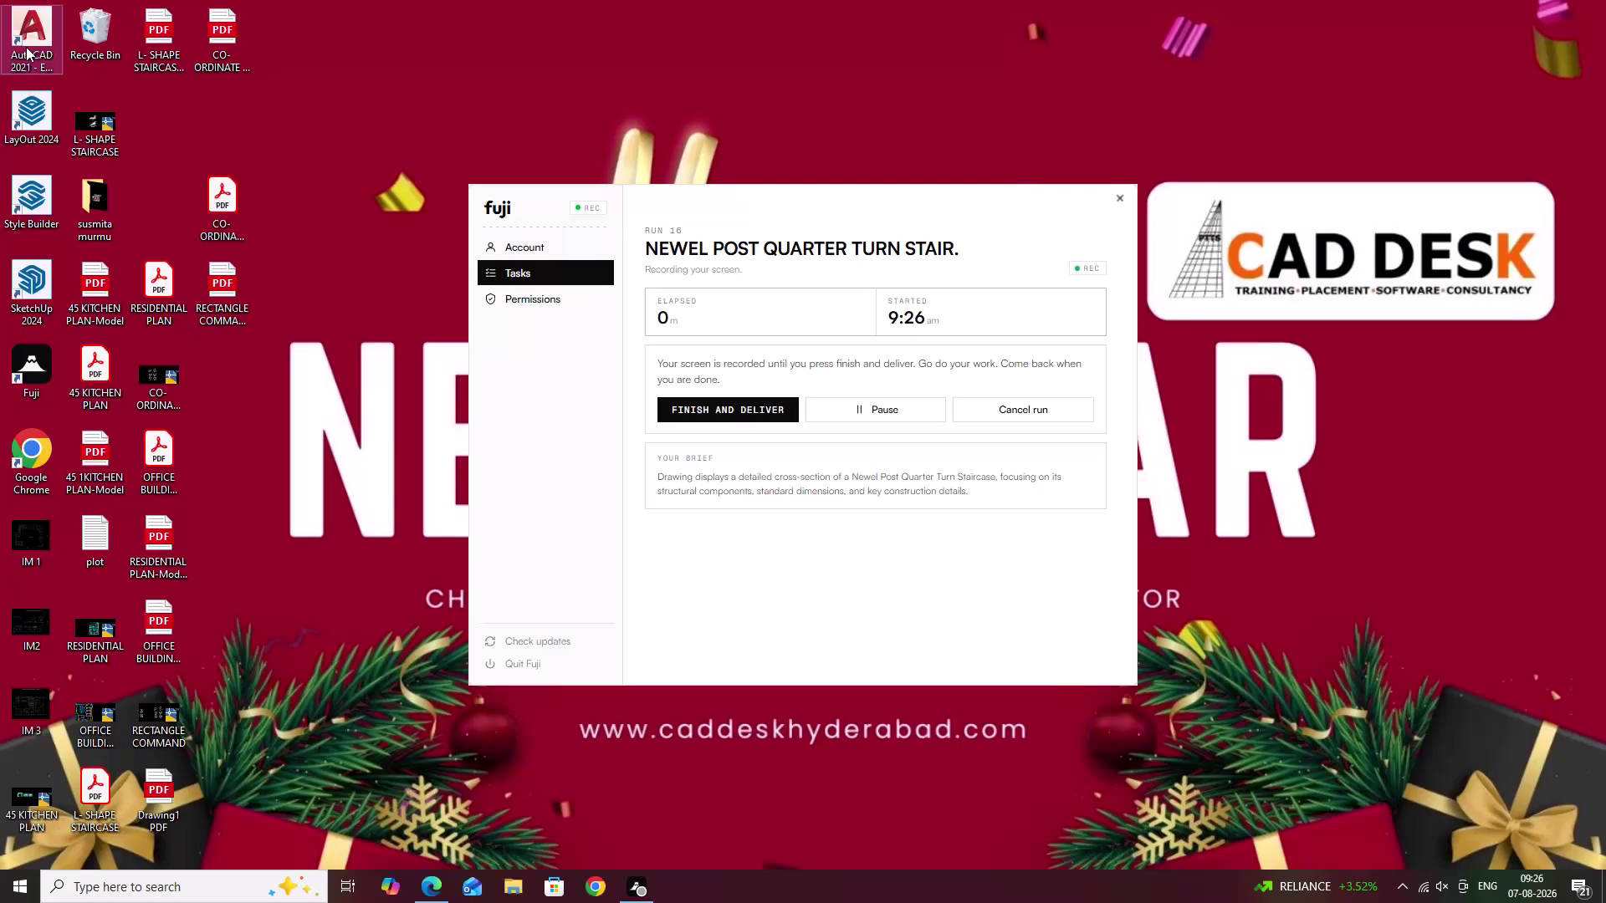
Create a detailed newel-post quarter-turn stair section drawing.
Launch AutoCAD 2021 from the desktop shortcut and start a new blank drawing.
click(26, 47)
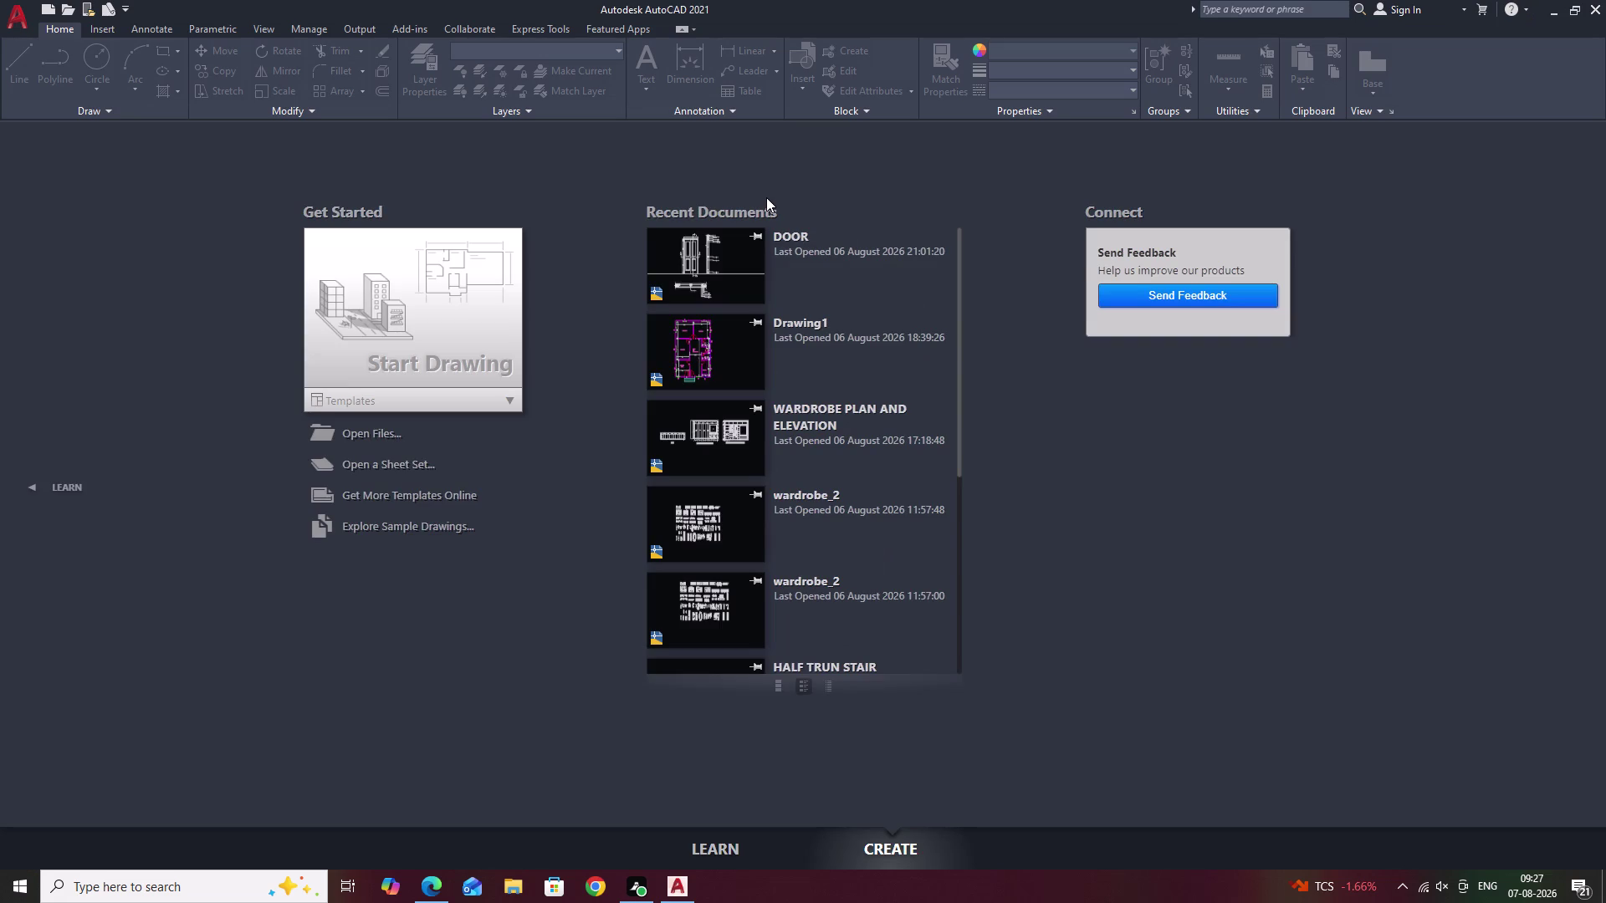
click(438, 351)
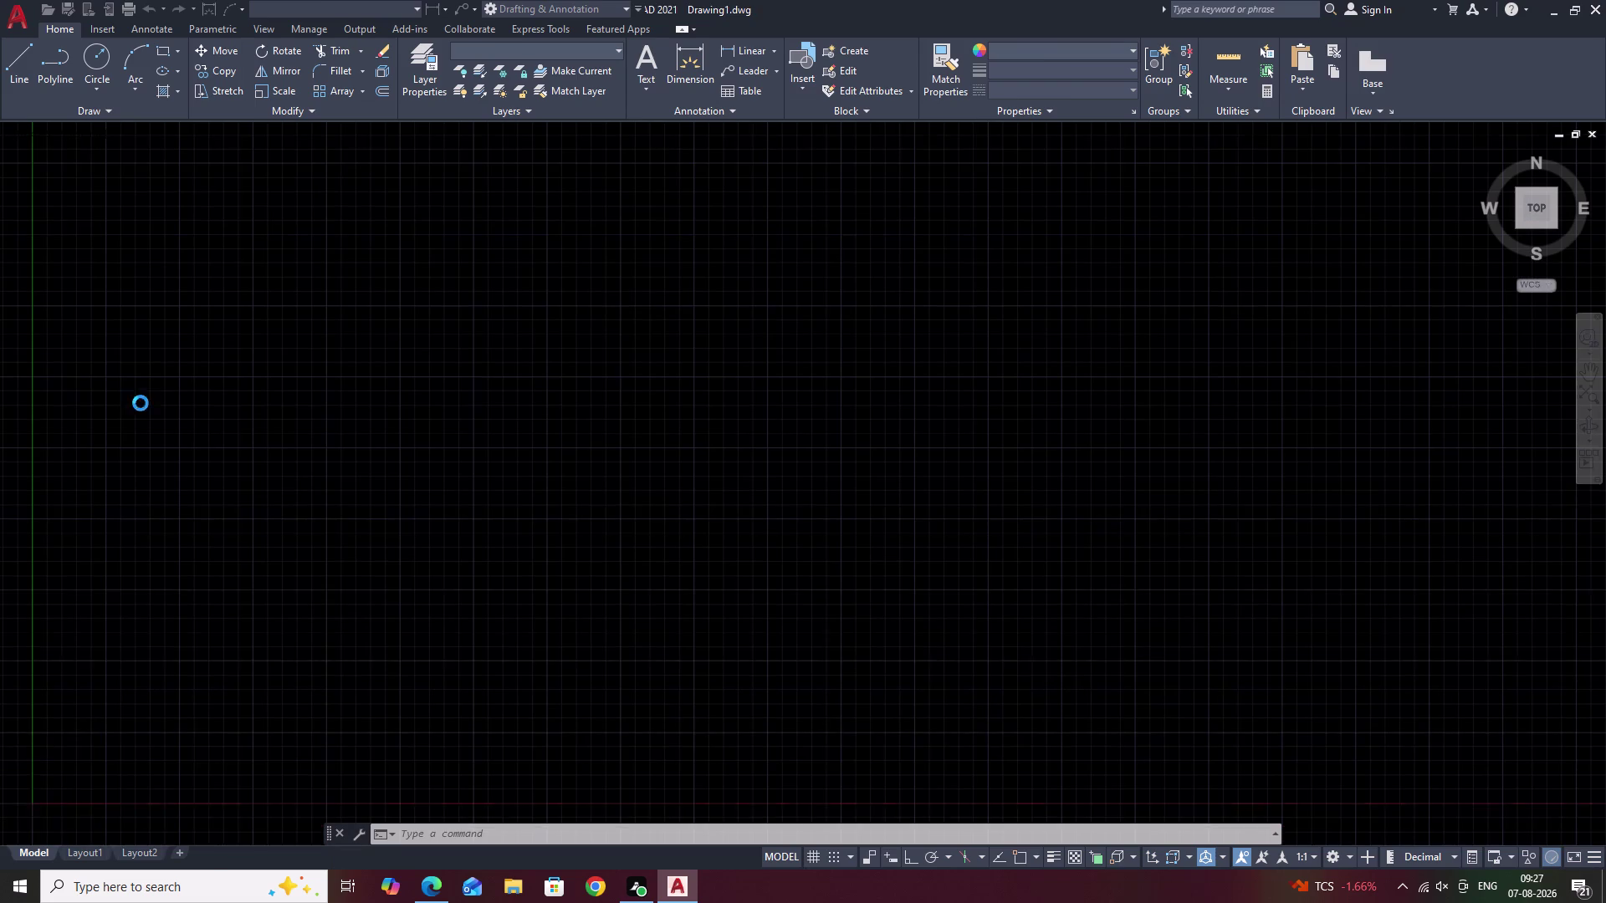
Set the drawing length units to Engineering with 0'-0.00" precision using UN.
text(U)
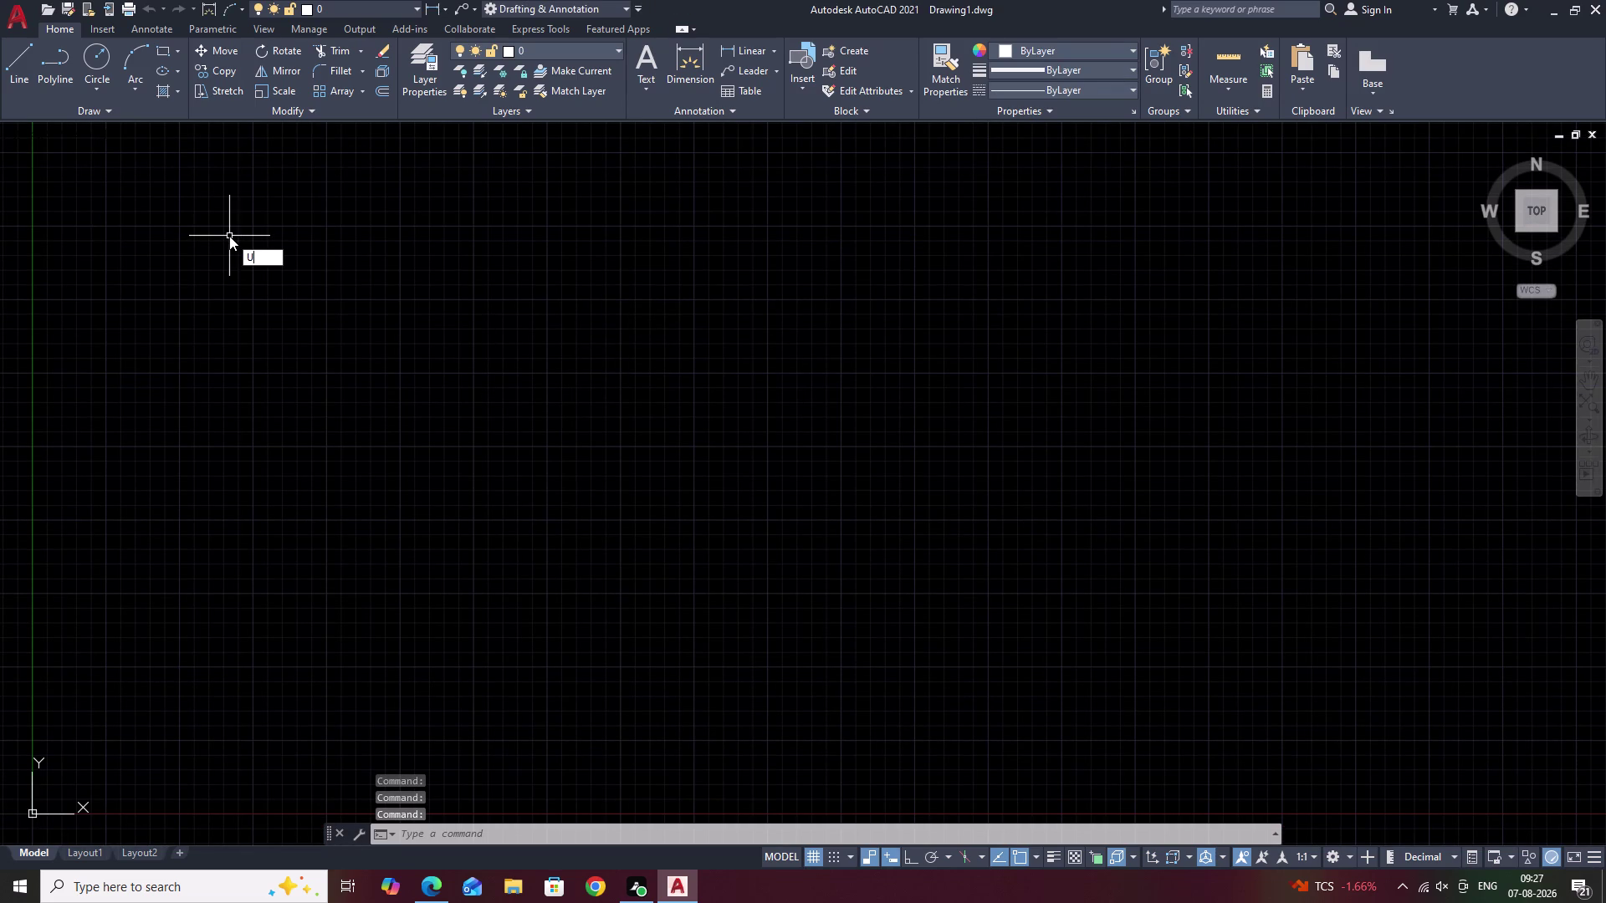
text(N)
key(space)
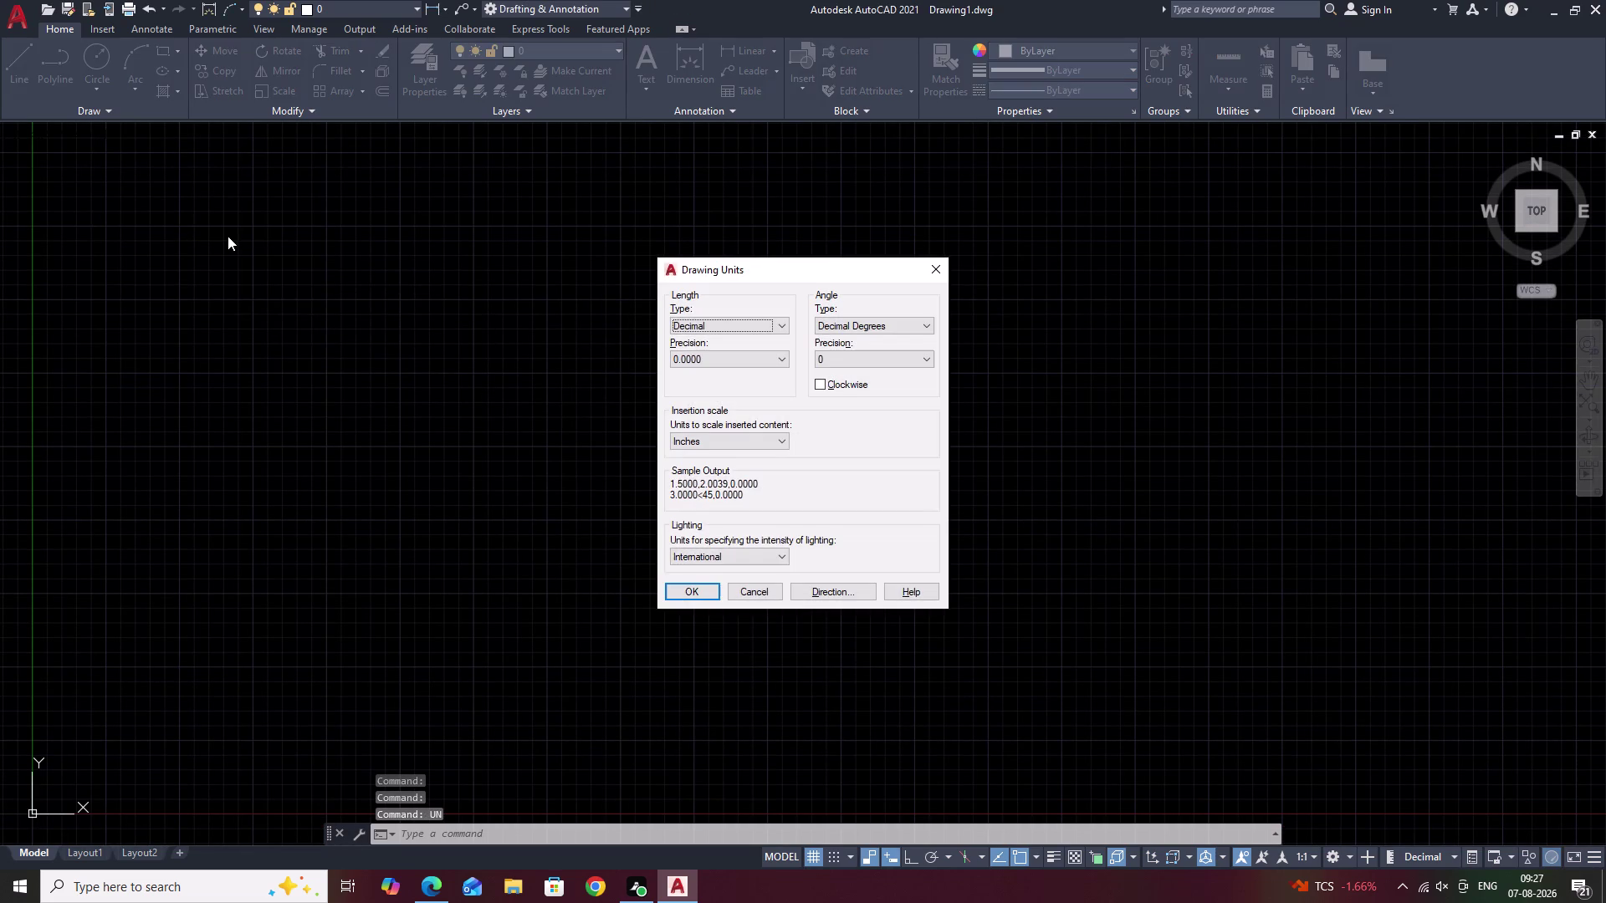
click(720, 325)
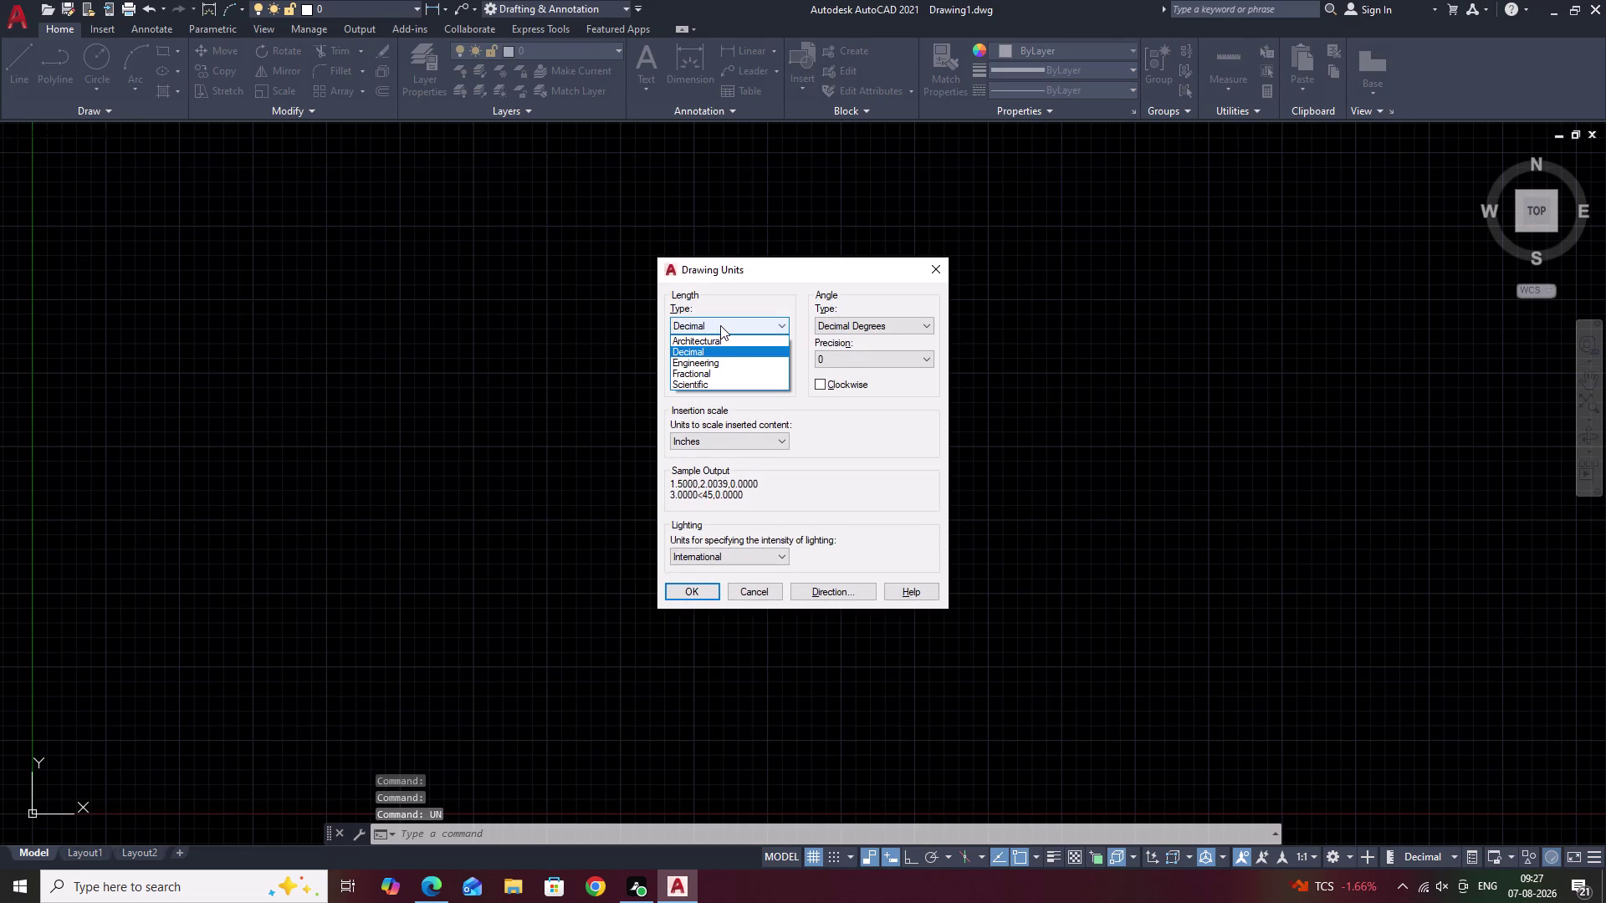
double_click(725, 364)
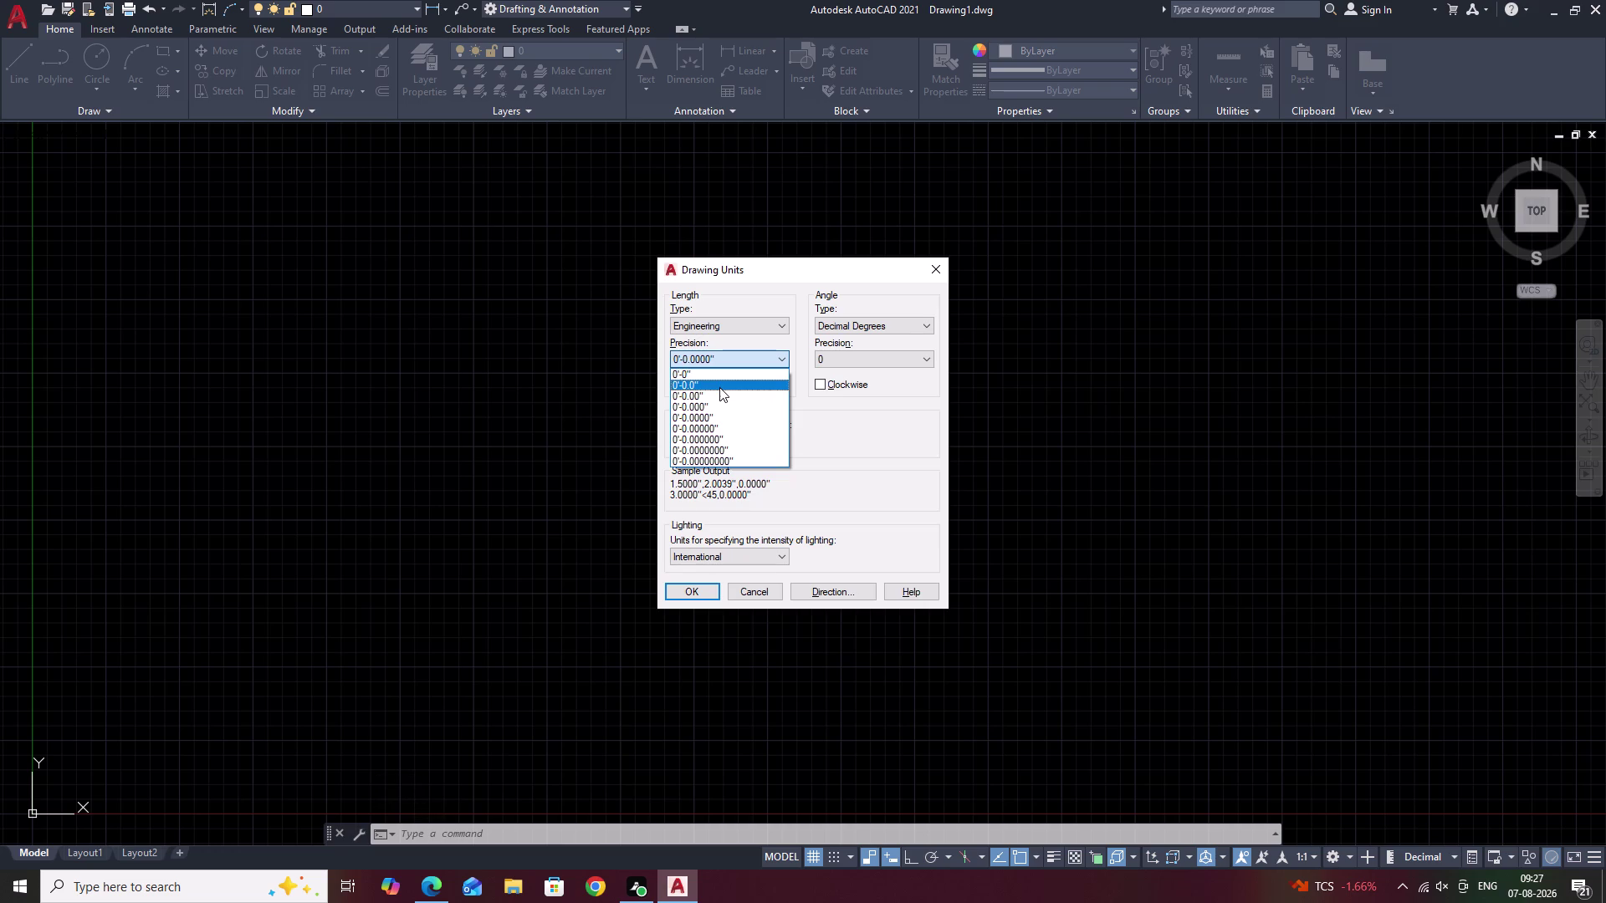
click(719, 398)
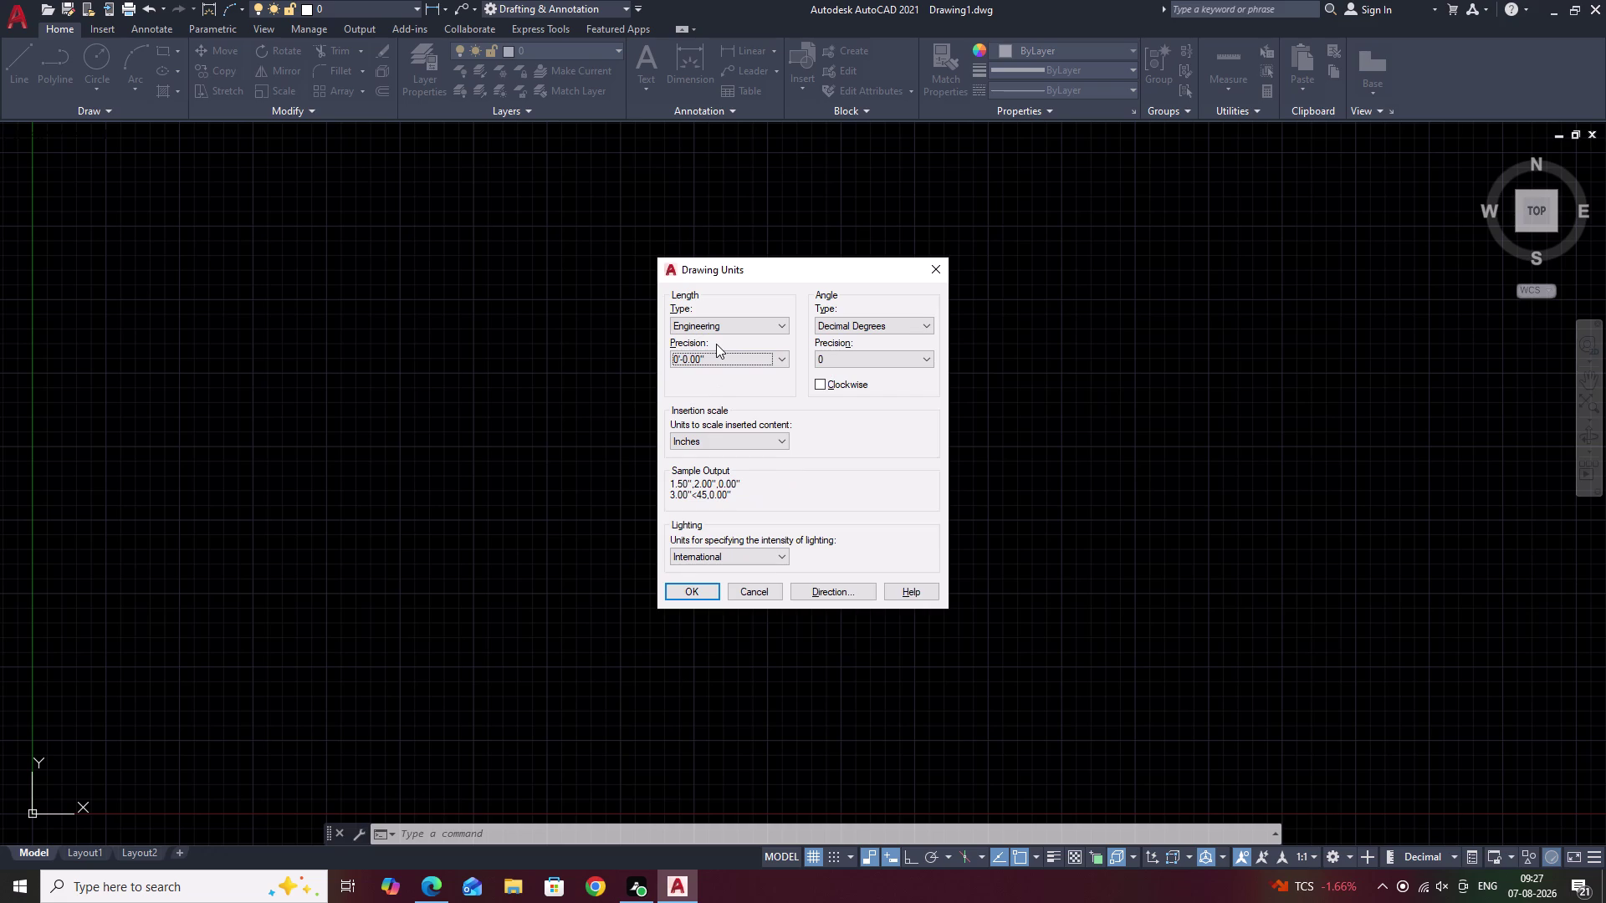
click(695, 588)
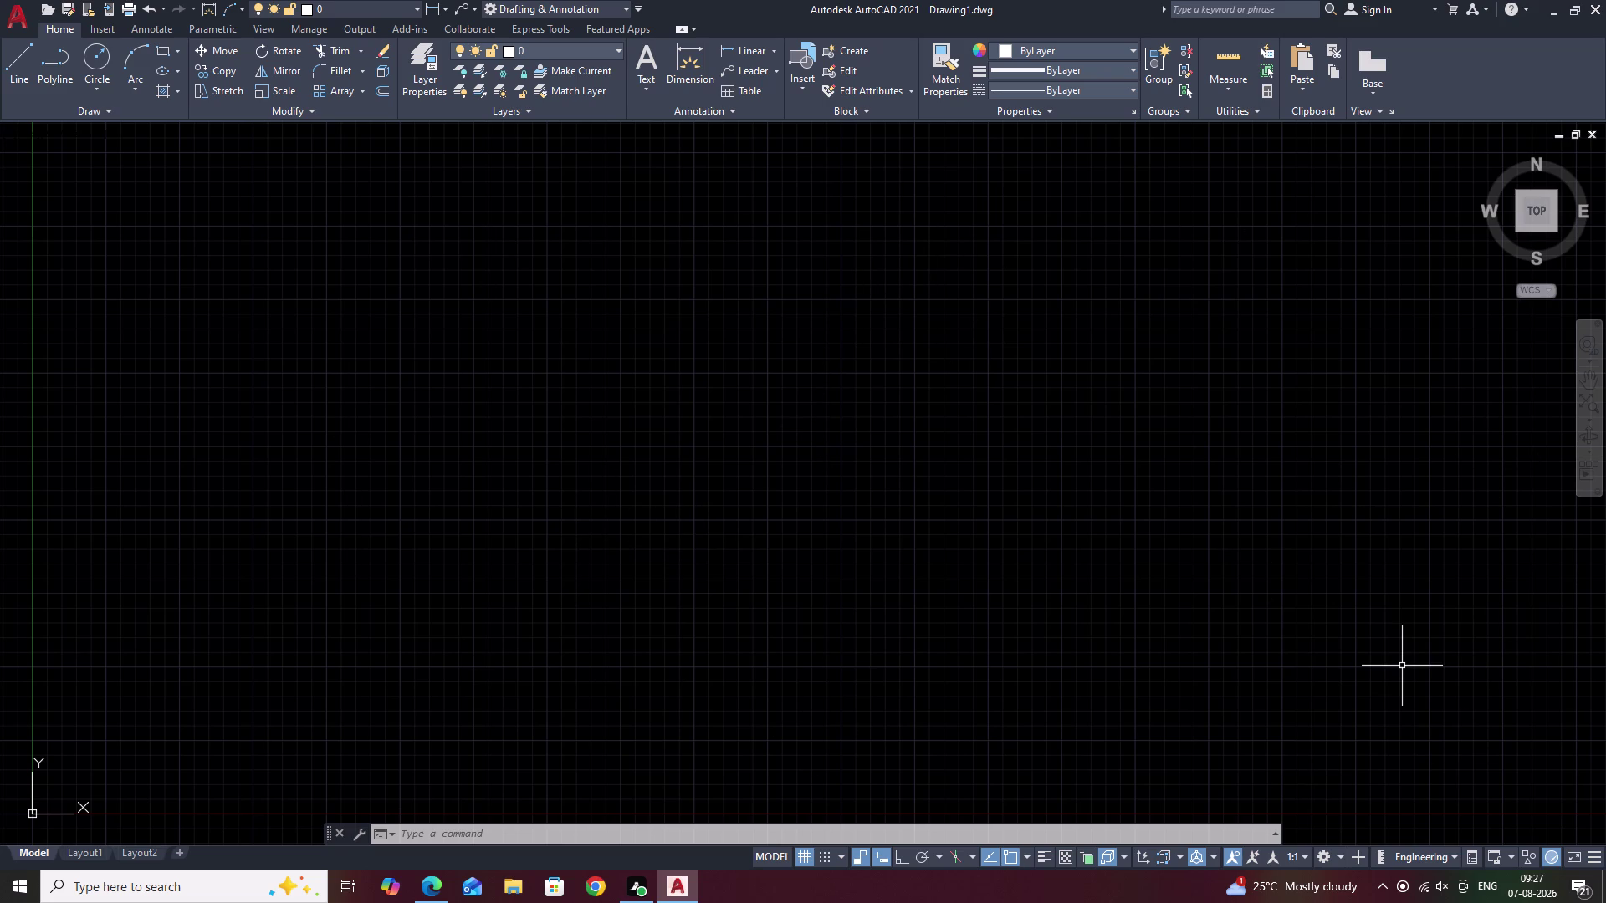
Set the Standard dimension style's primary units to Engineering with two-decimal precision.
text(D)
key(space)
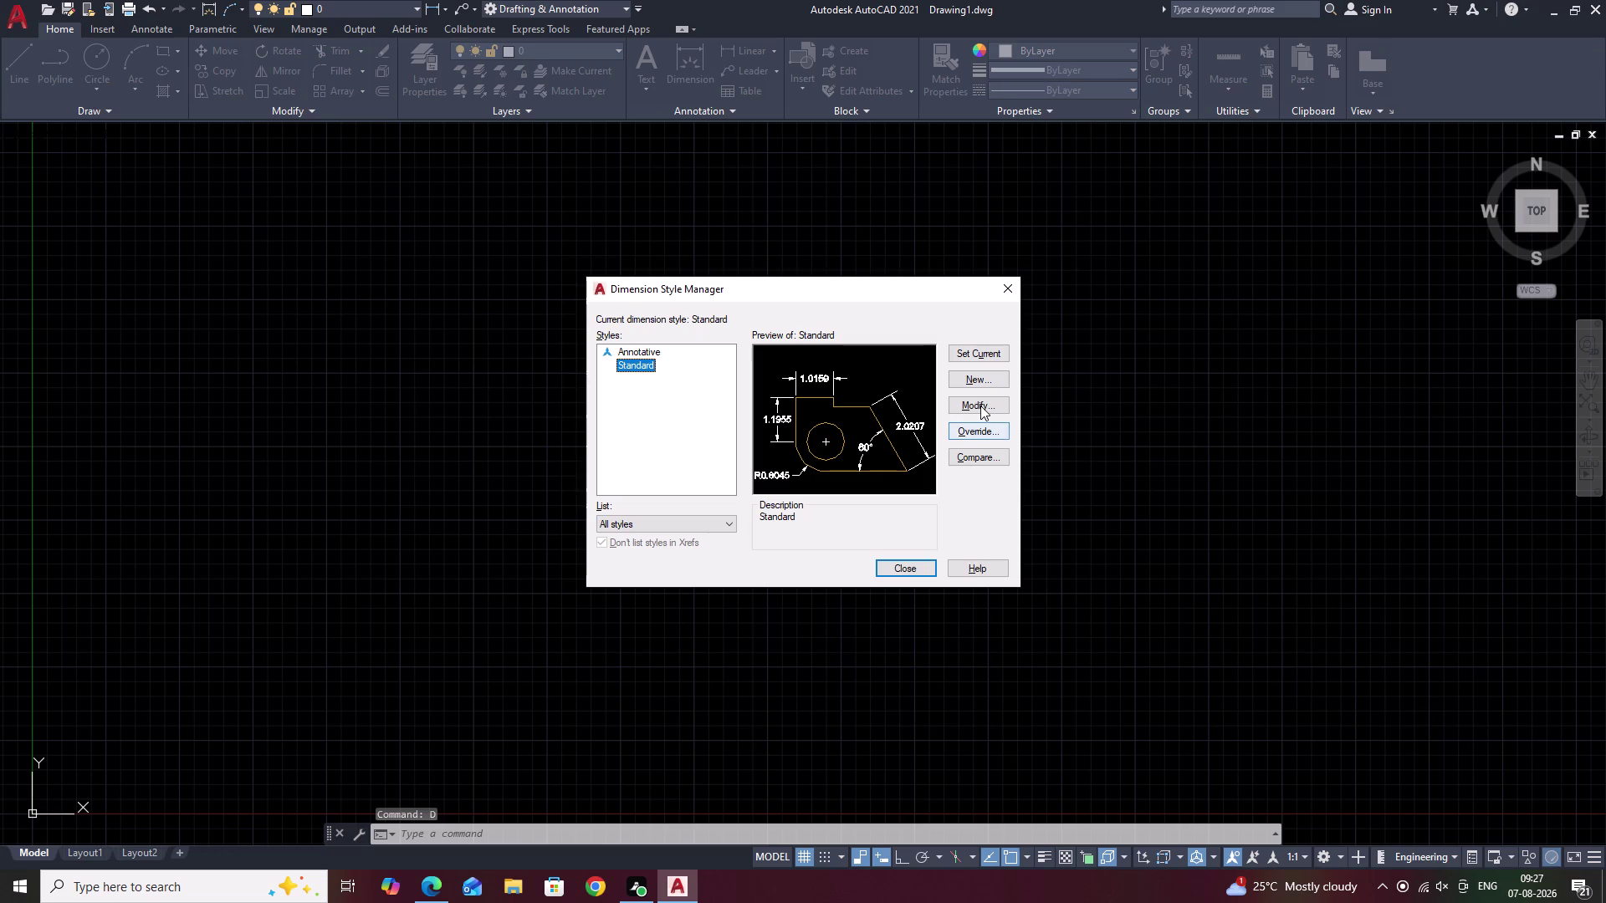
click(980, 405)
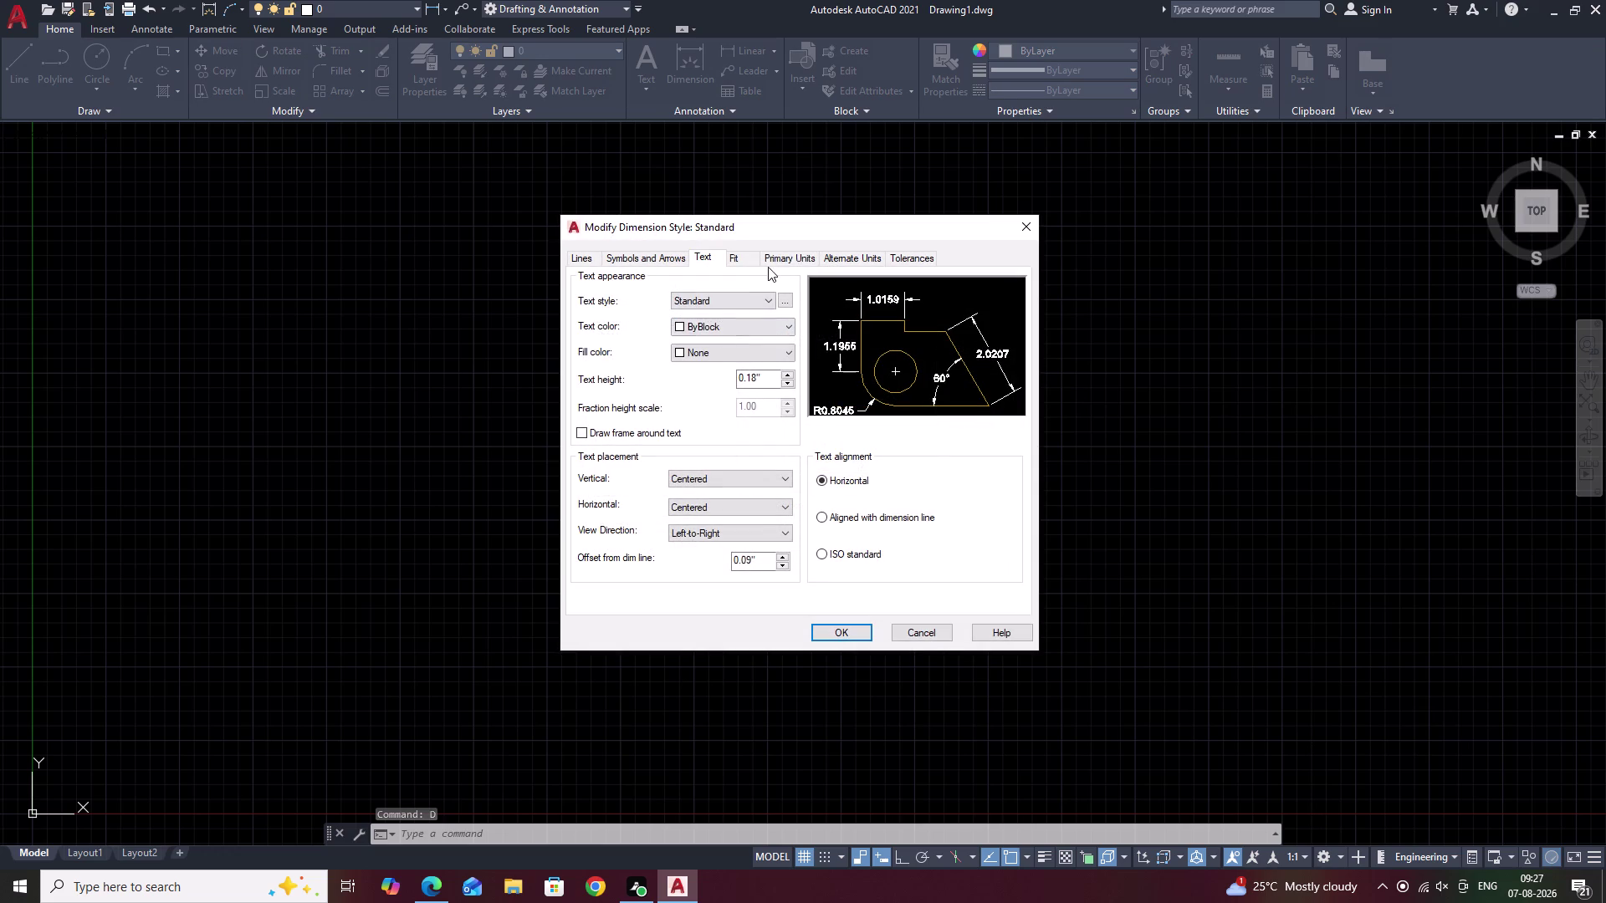
click(782, 264)
click(745, 327)
click(740, 296)
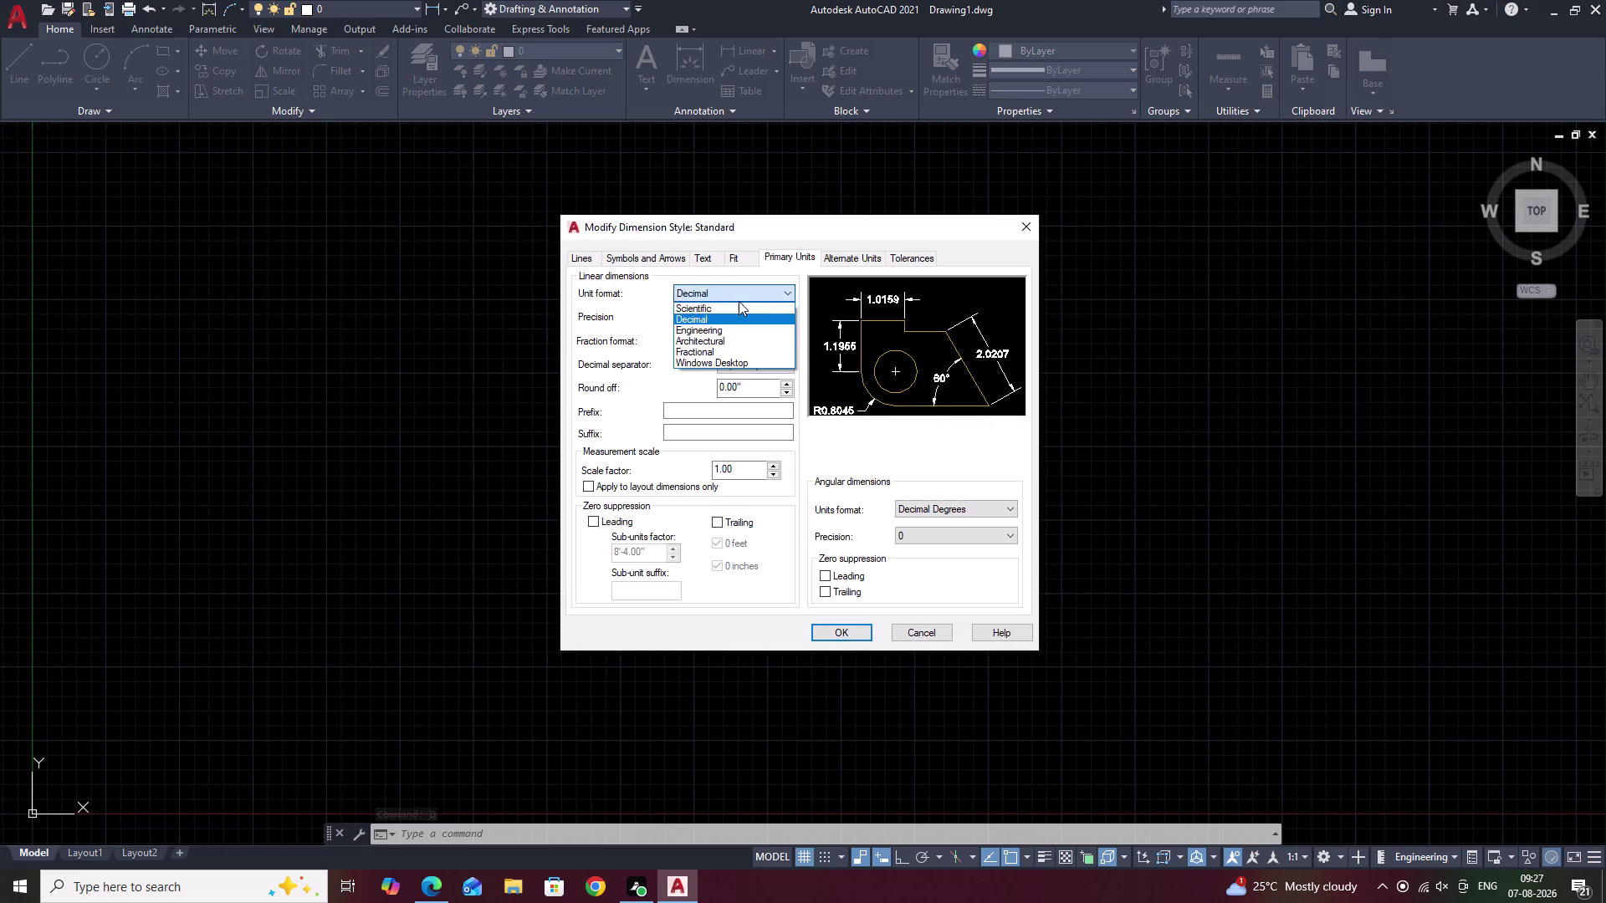
click(734, 327)
click(737, 315)
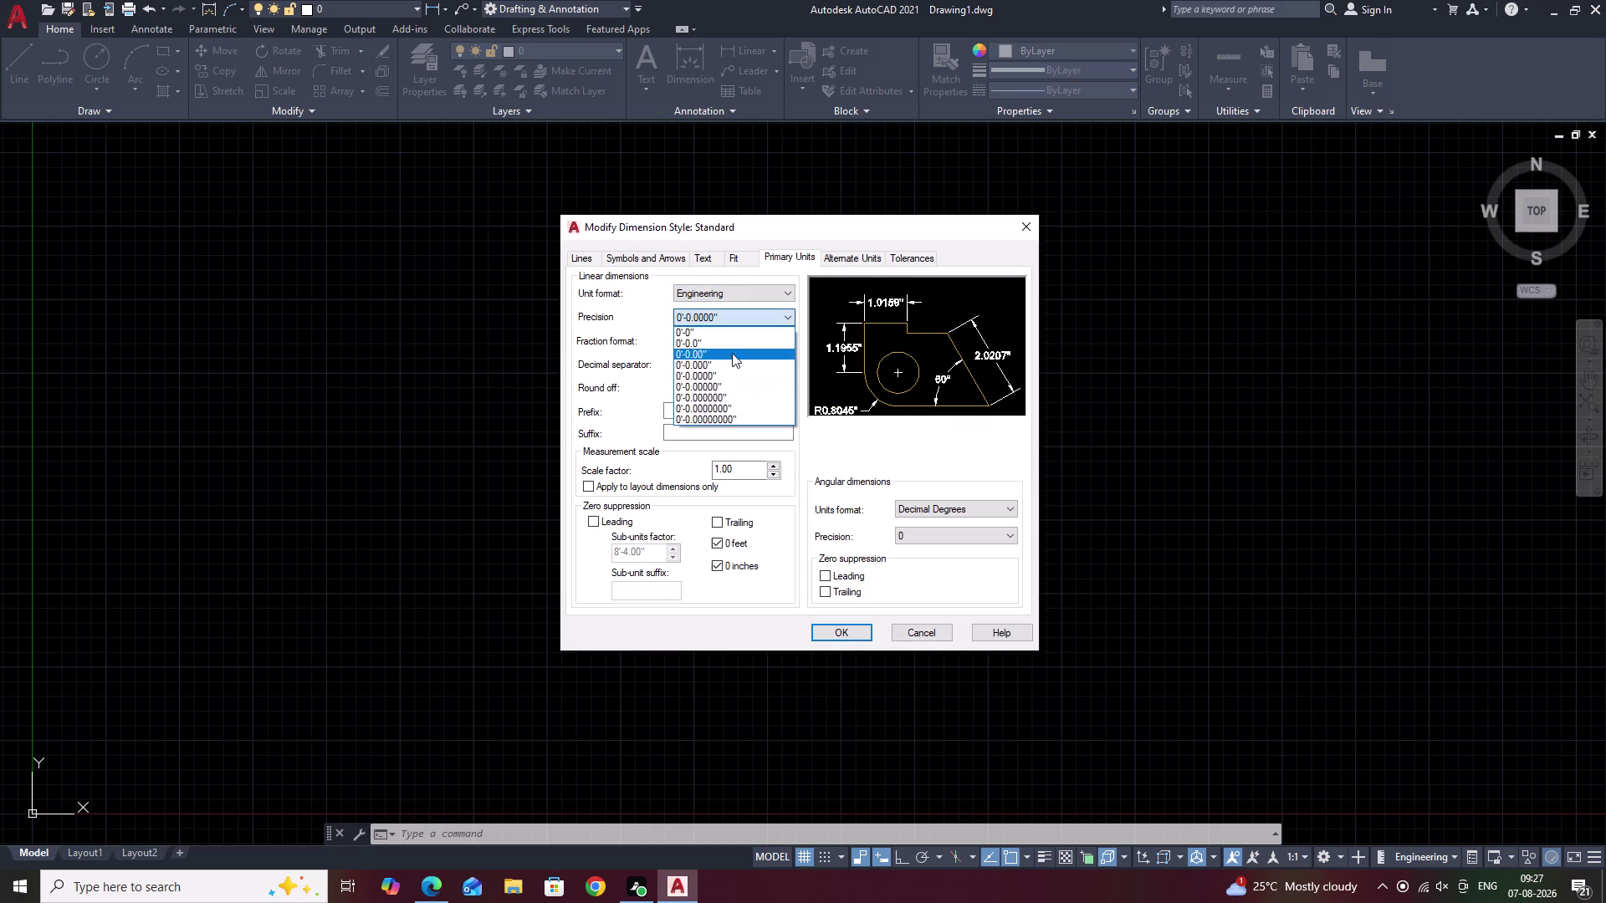
click(731, 358)
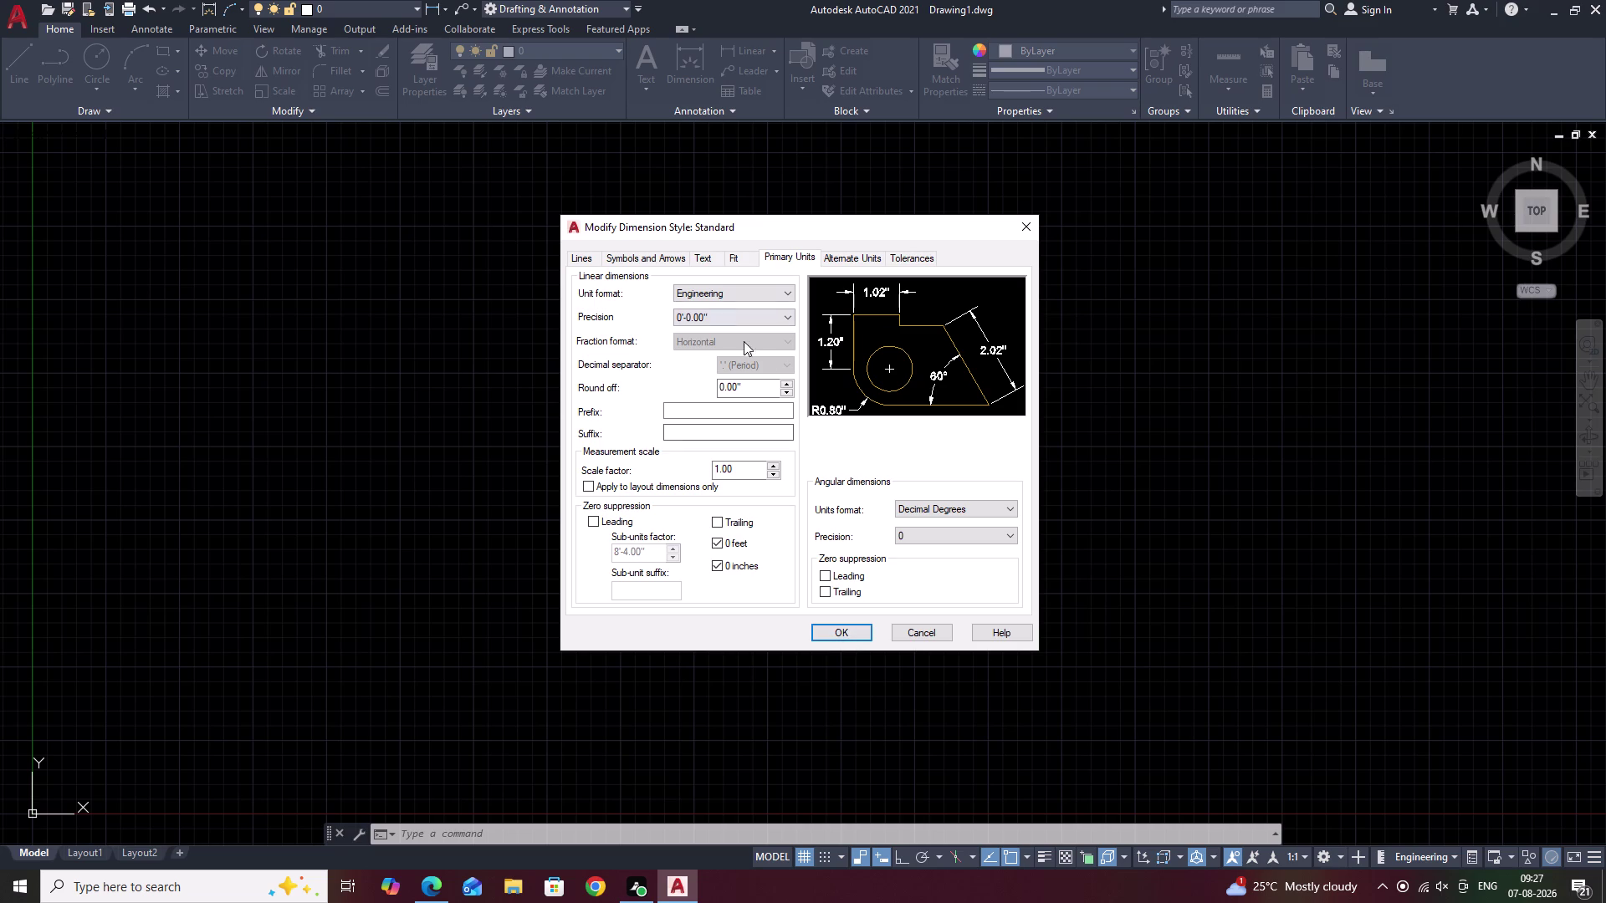
Change the Standard style's dimension text height to 3.
click(700, 254)
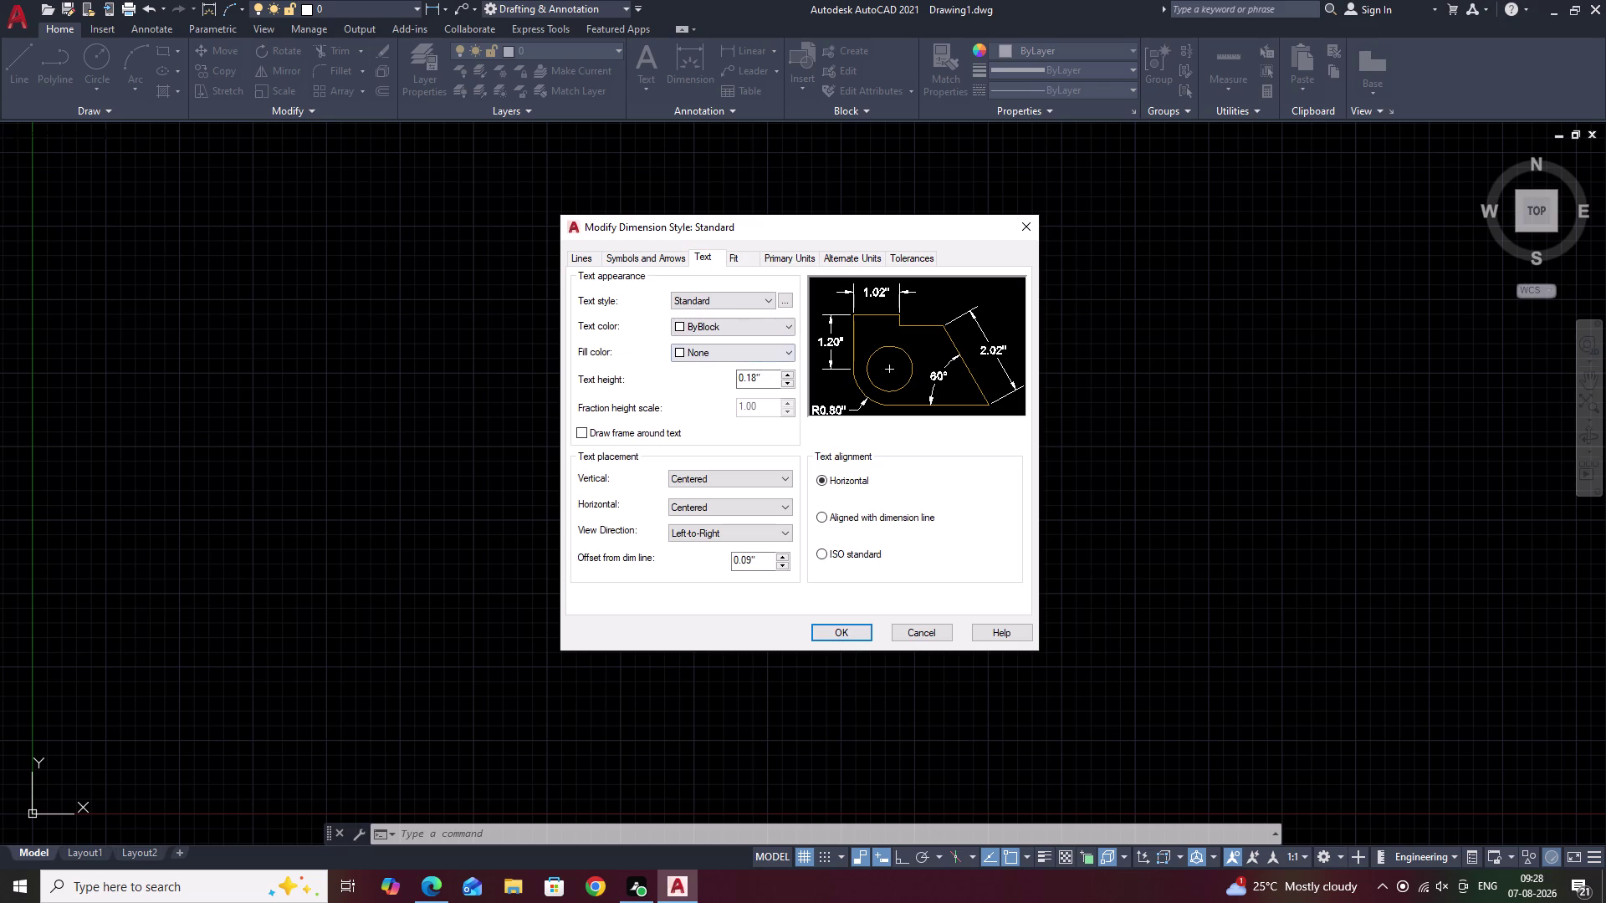
drag(763, 375, 679, 373)
key(BackSpace)
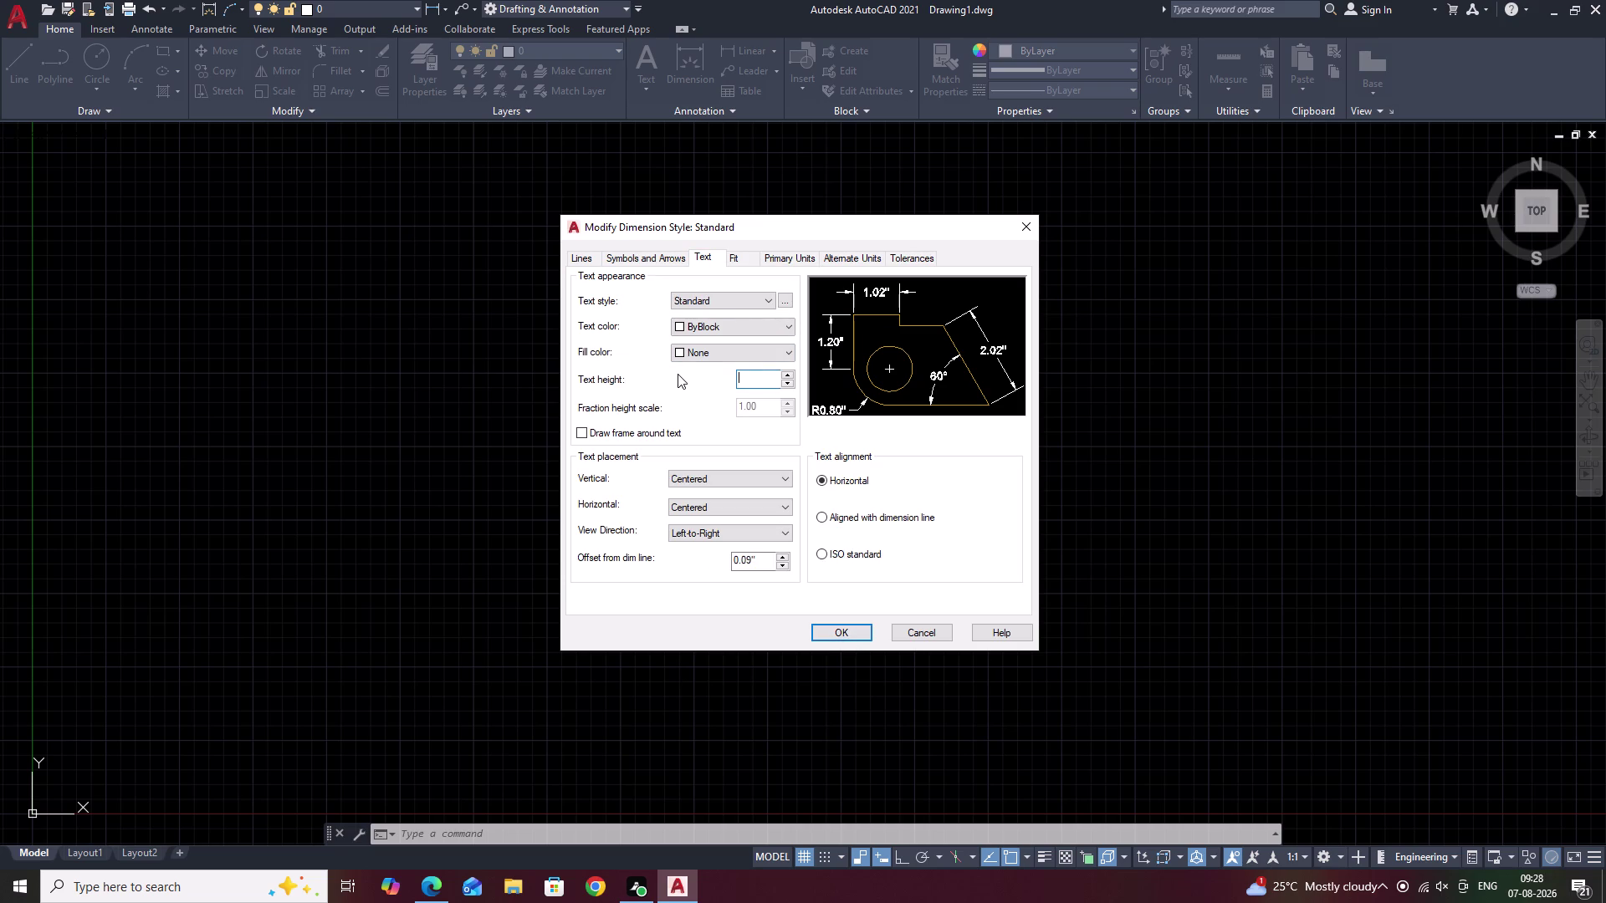
key(3)
Set the arrow size to 2, then confirm the style and close the manager.
click(653, 258)
drag(609, 433, 570, 431)
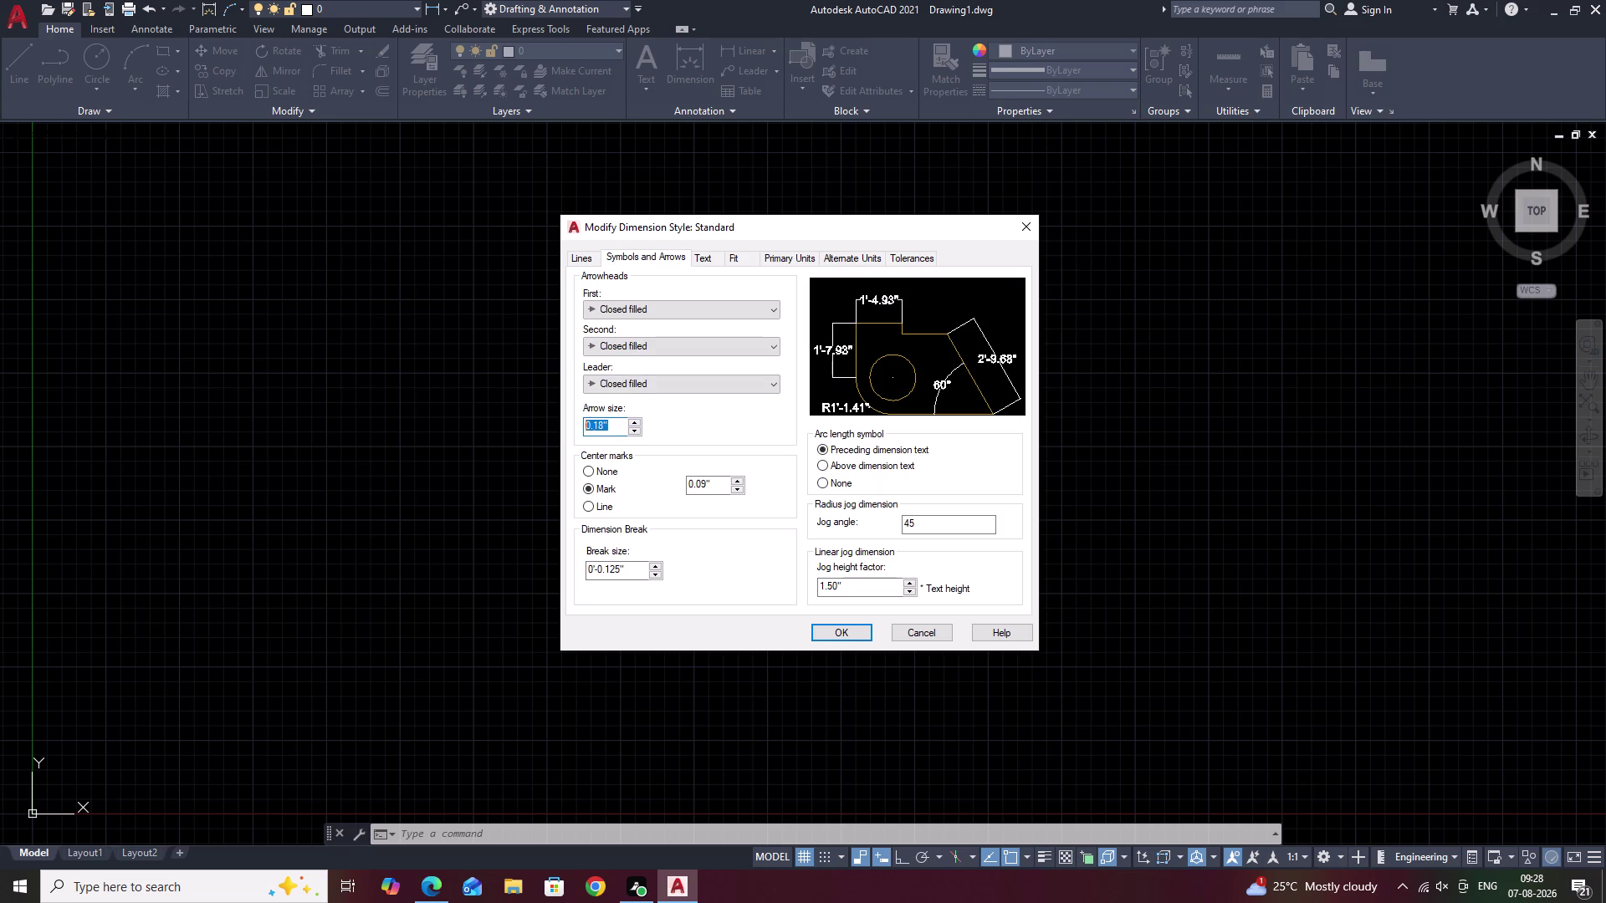
drag(570, 431, 496, 426)
key(BackSpace)
key(2)
key(BackSpace)
key(4)
key(BackSpace)
key(2)
click(714, 254)
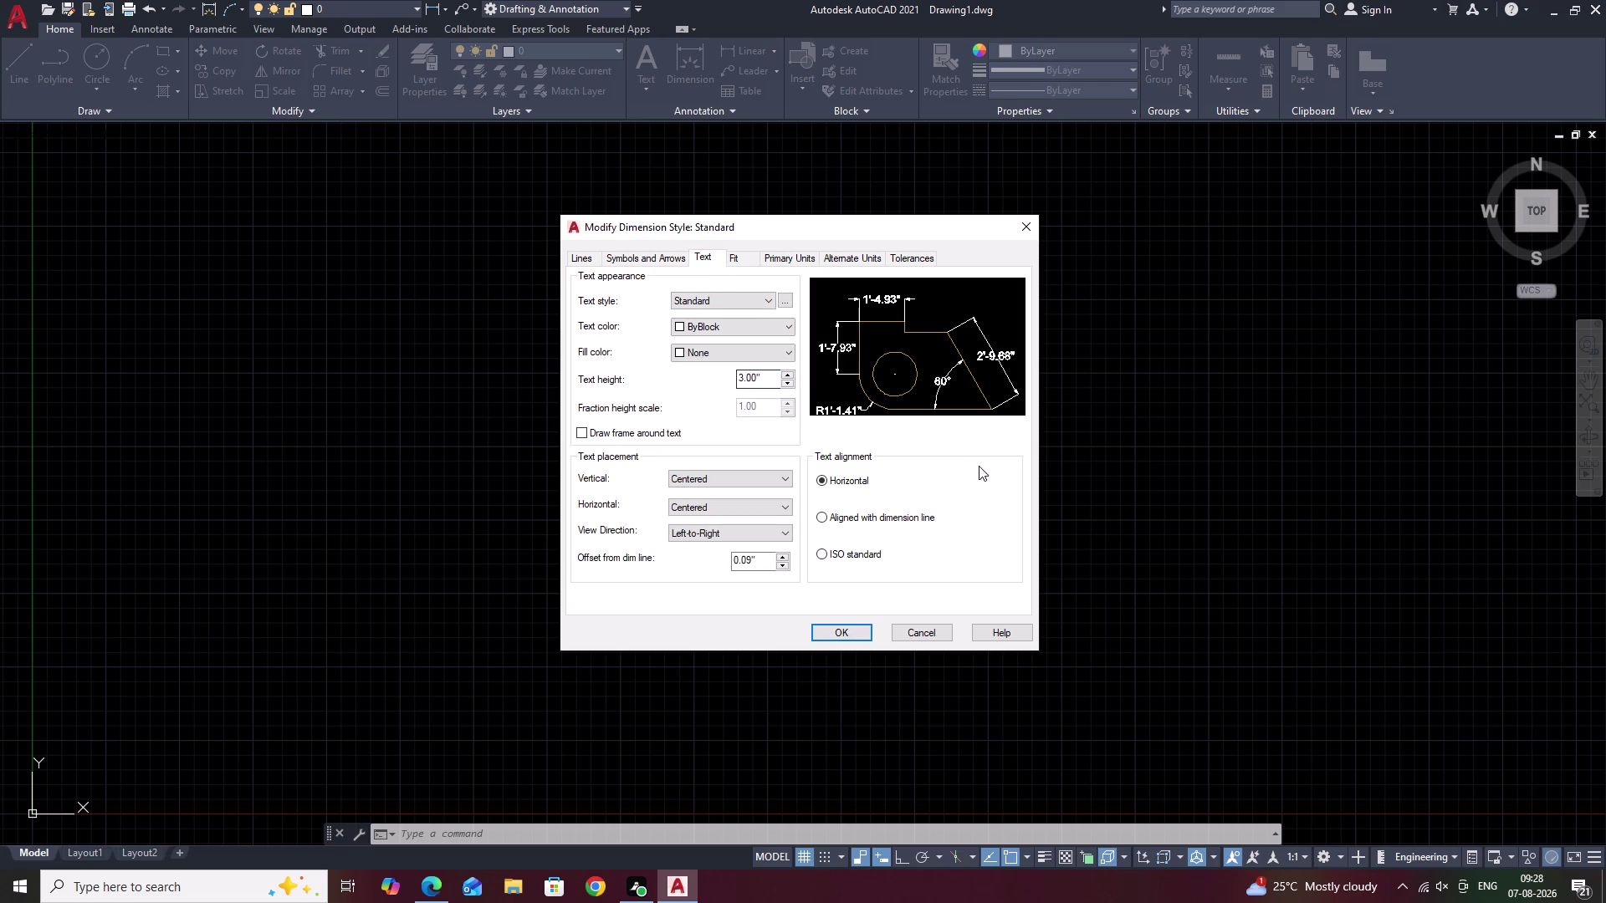
click(849, 634)
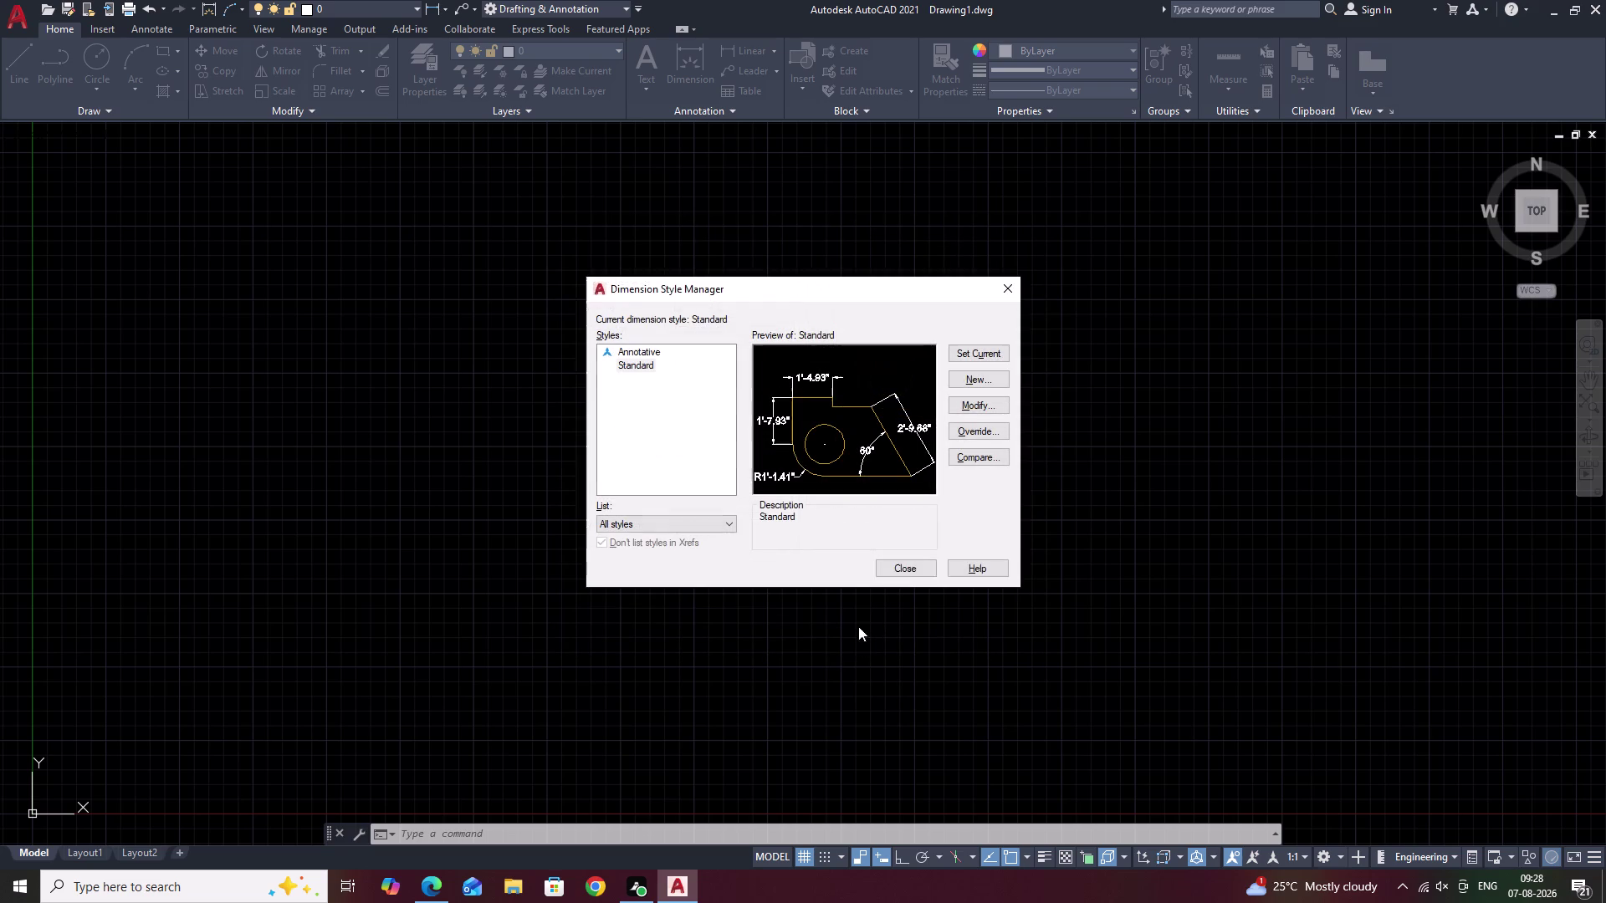
click(903, 567)
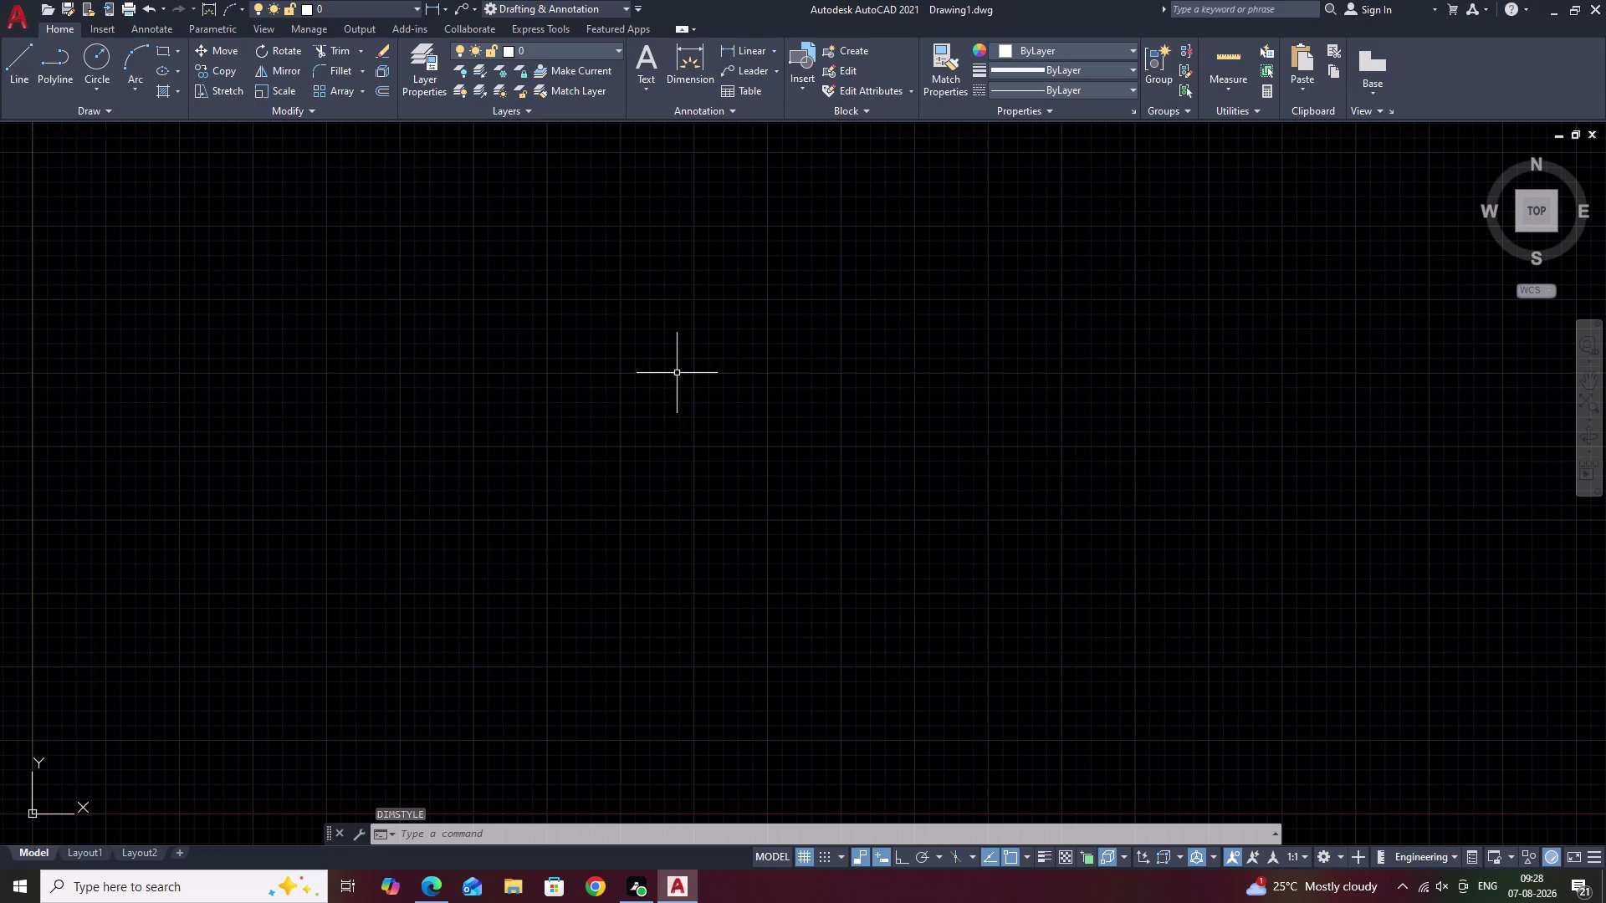
Place a horizontal XL construction line near the bottom and frame the view around it.
text(XL)
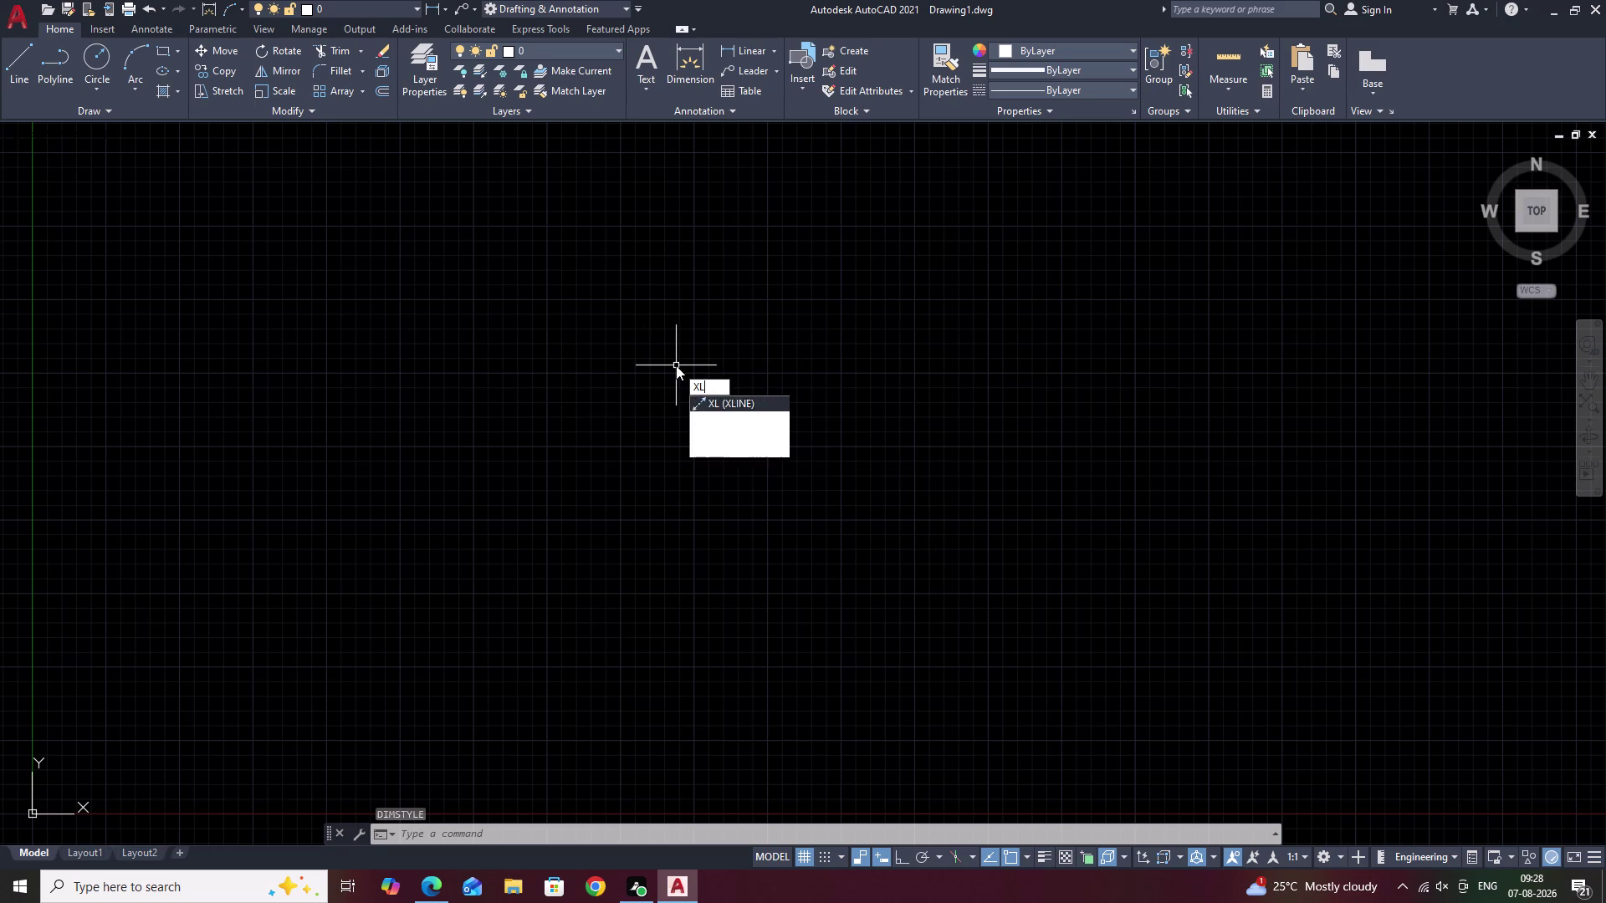
key(space)
text(H)
key(space)
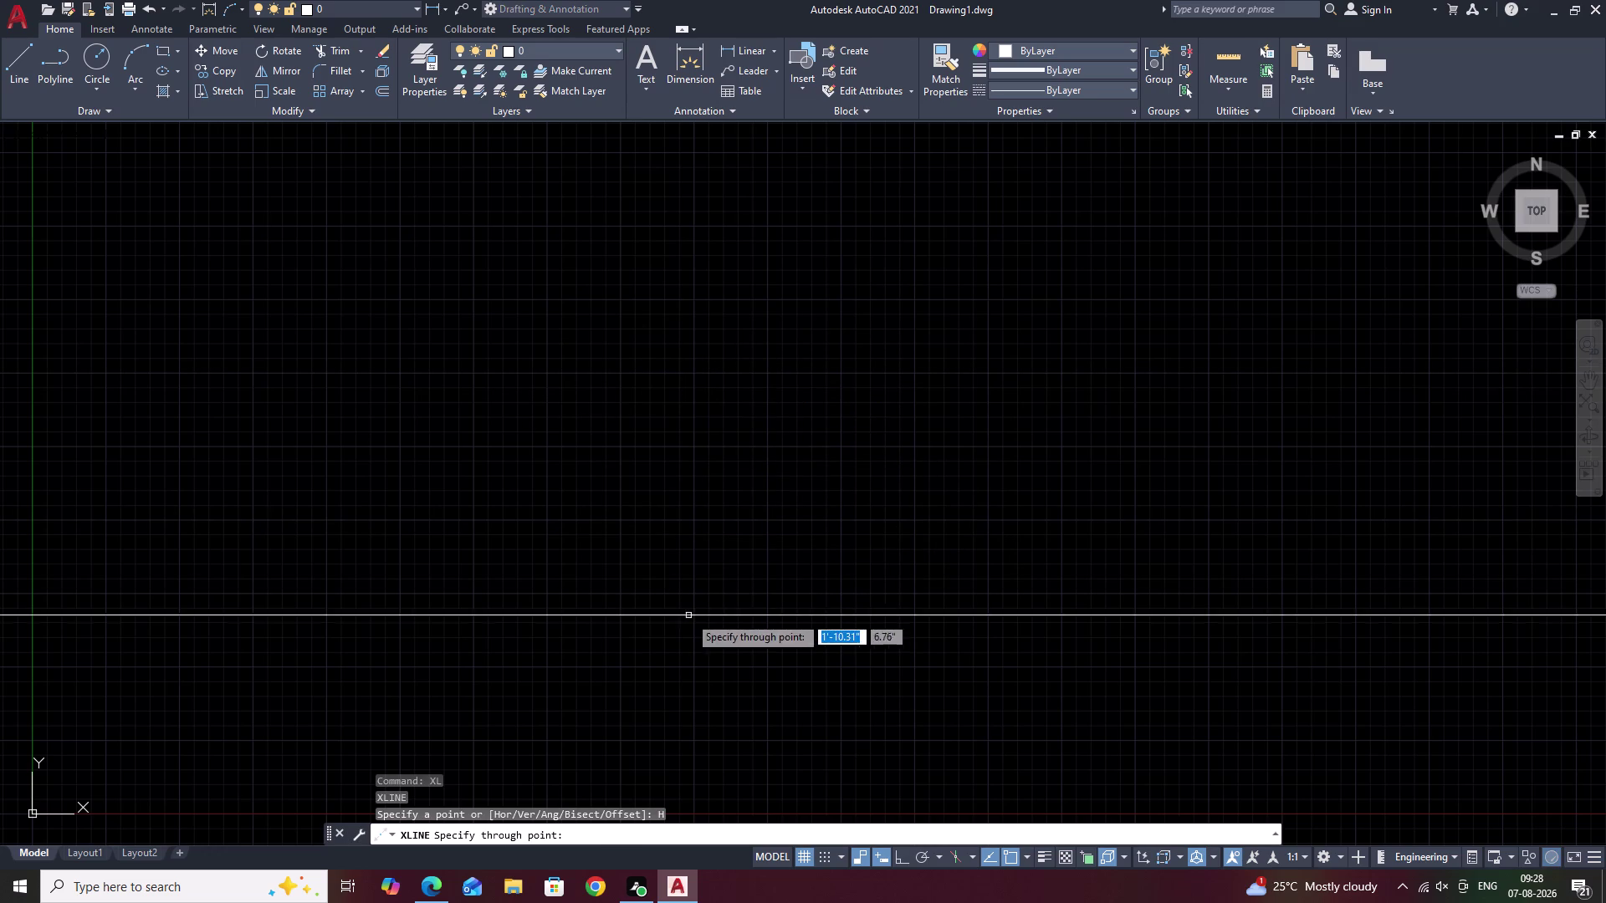
click(691, 739)
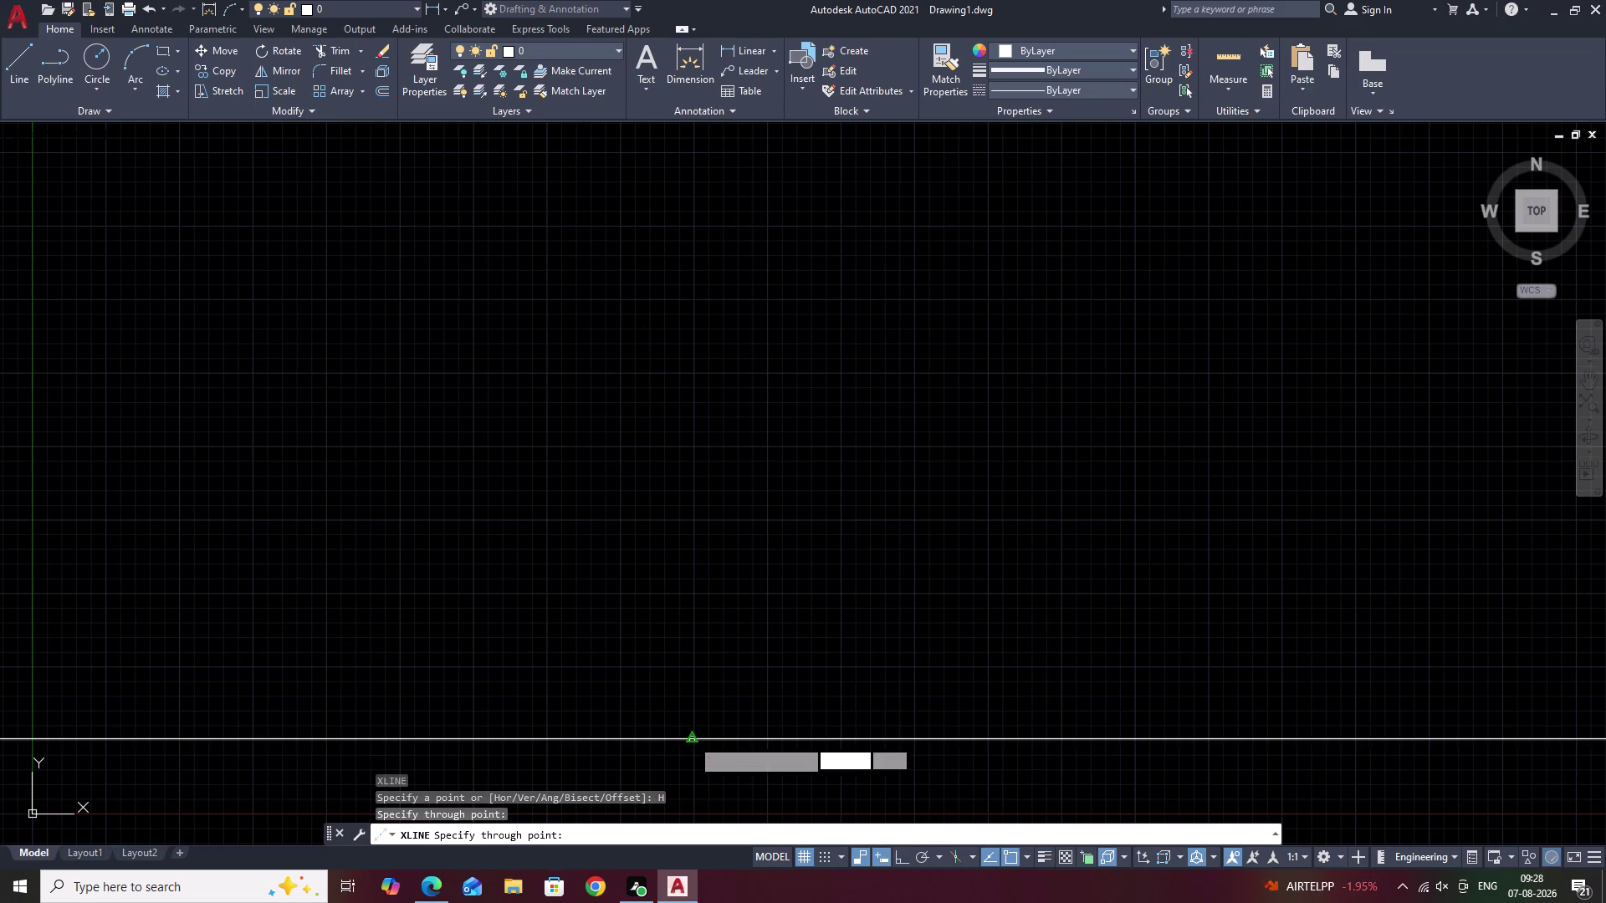
key(Escape)
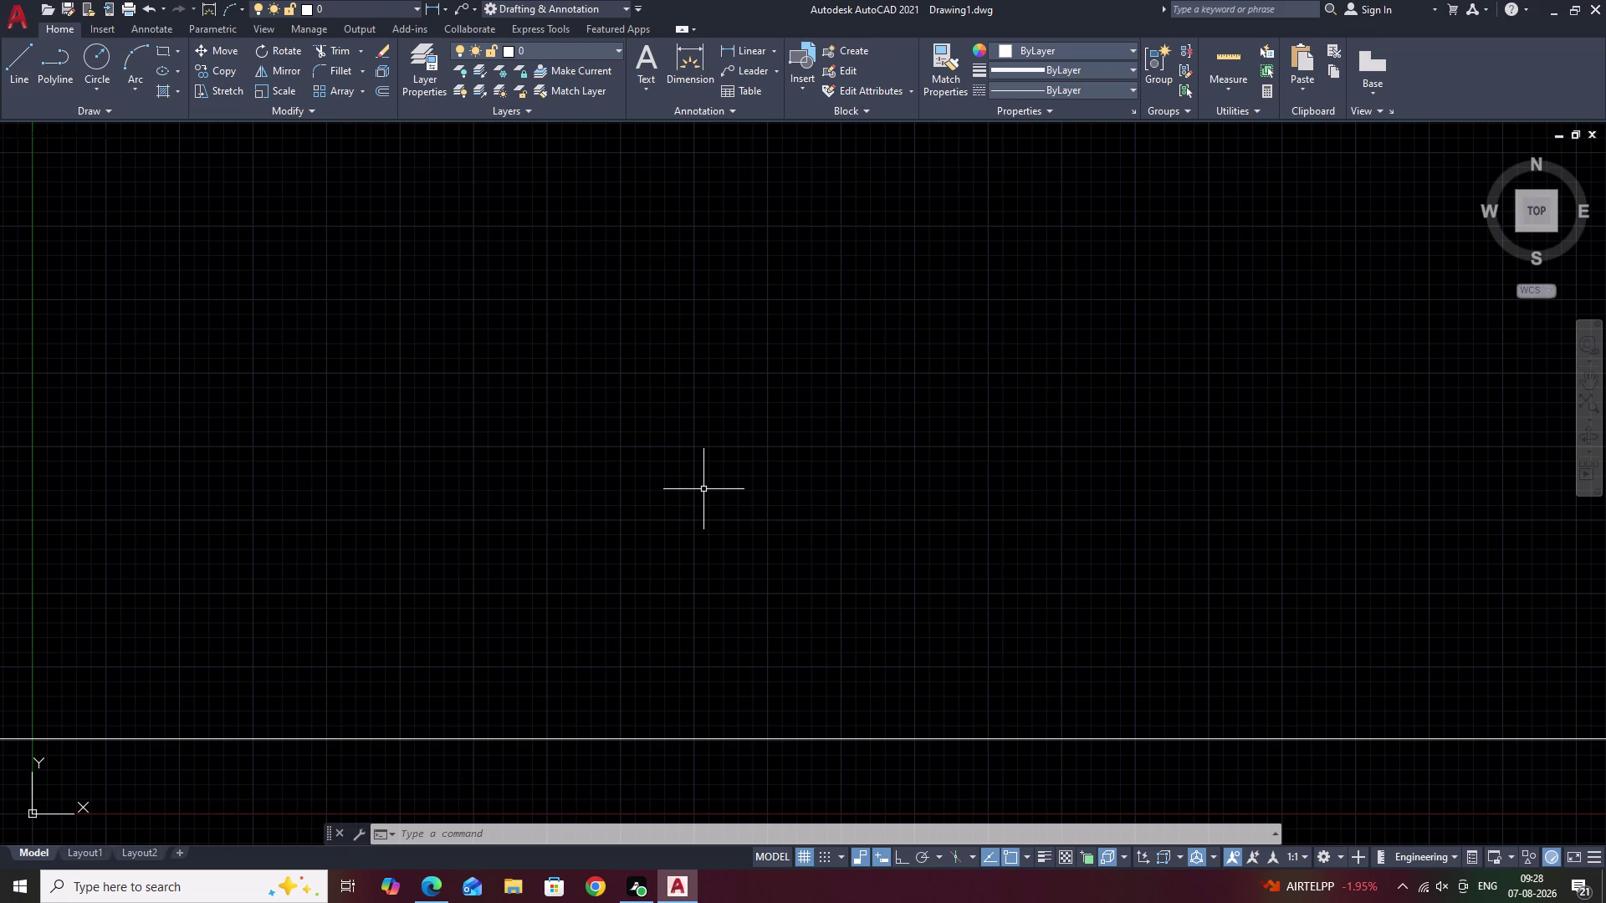
scroll(down, 3)
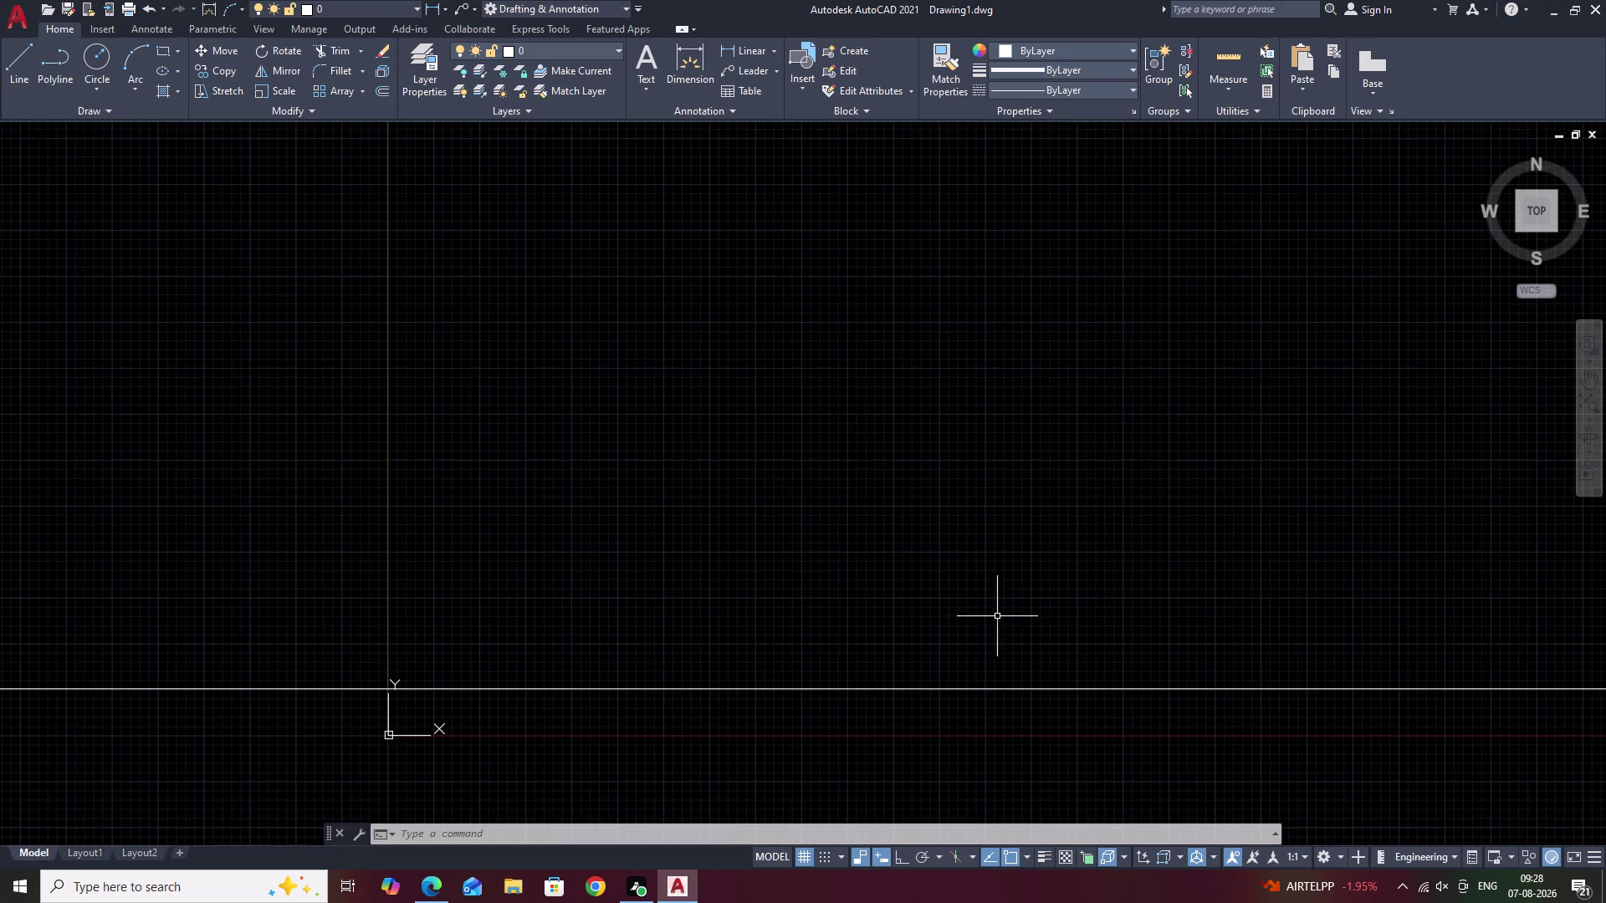
middle_drag(997, 616, 765, 639)
scroll(up, 3)
middle_drag(767, 686, 837, 634)
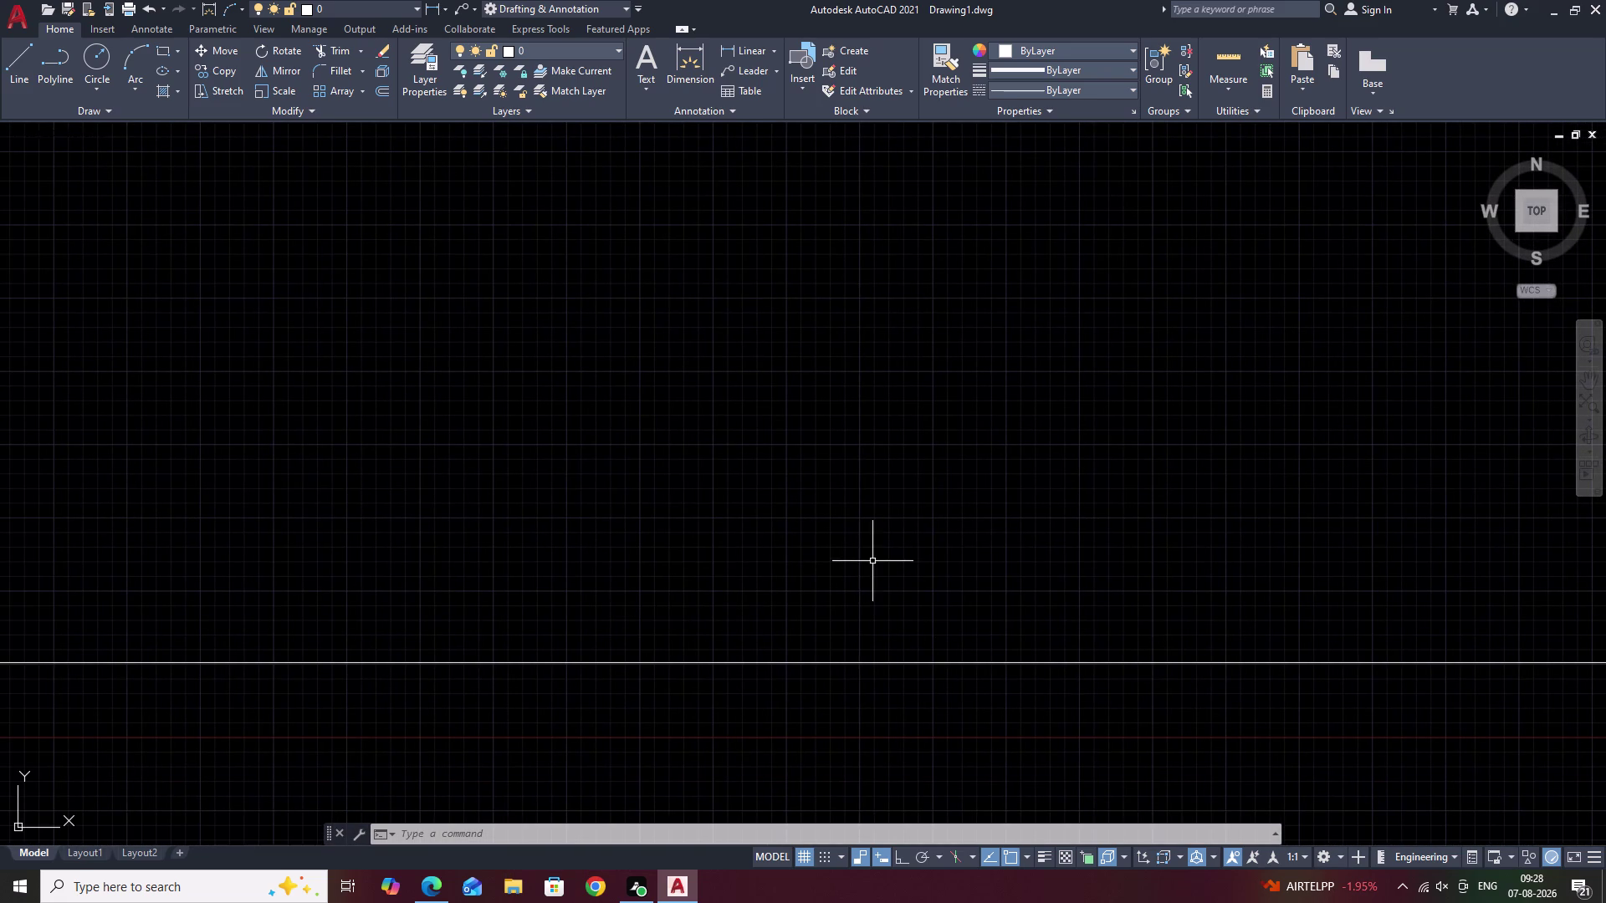
middle_drag(872, 561, 854, 569)
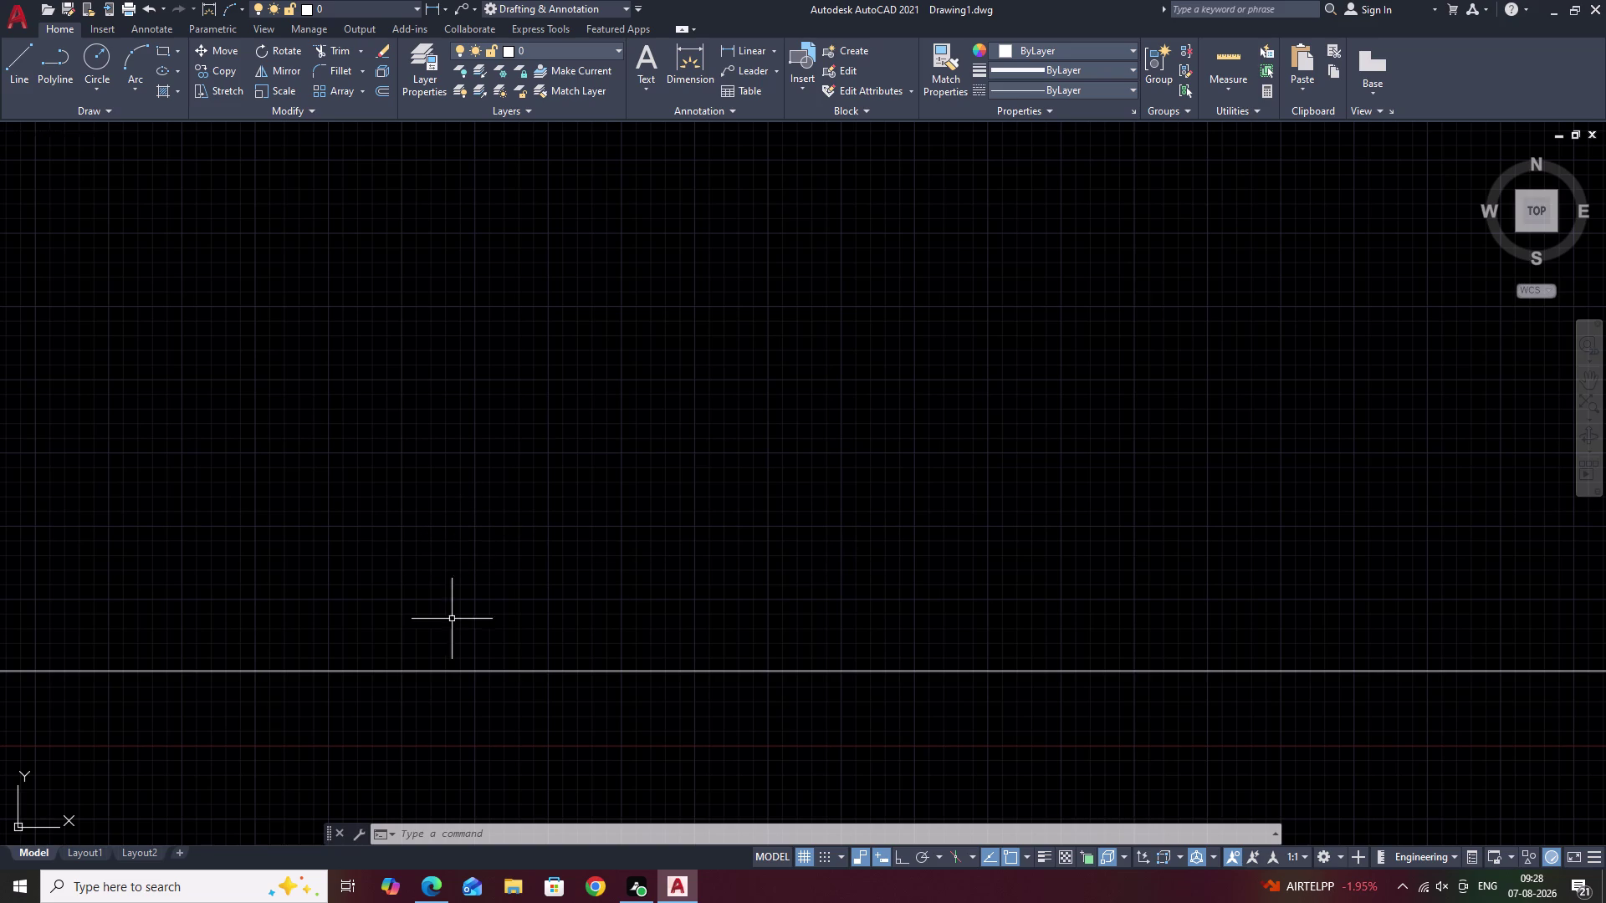
middle_drag(519, 629, 603, 626)
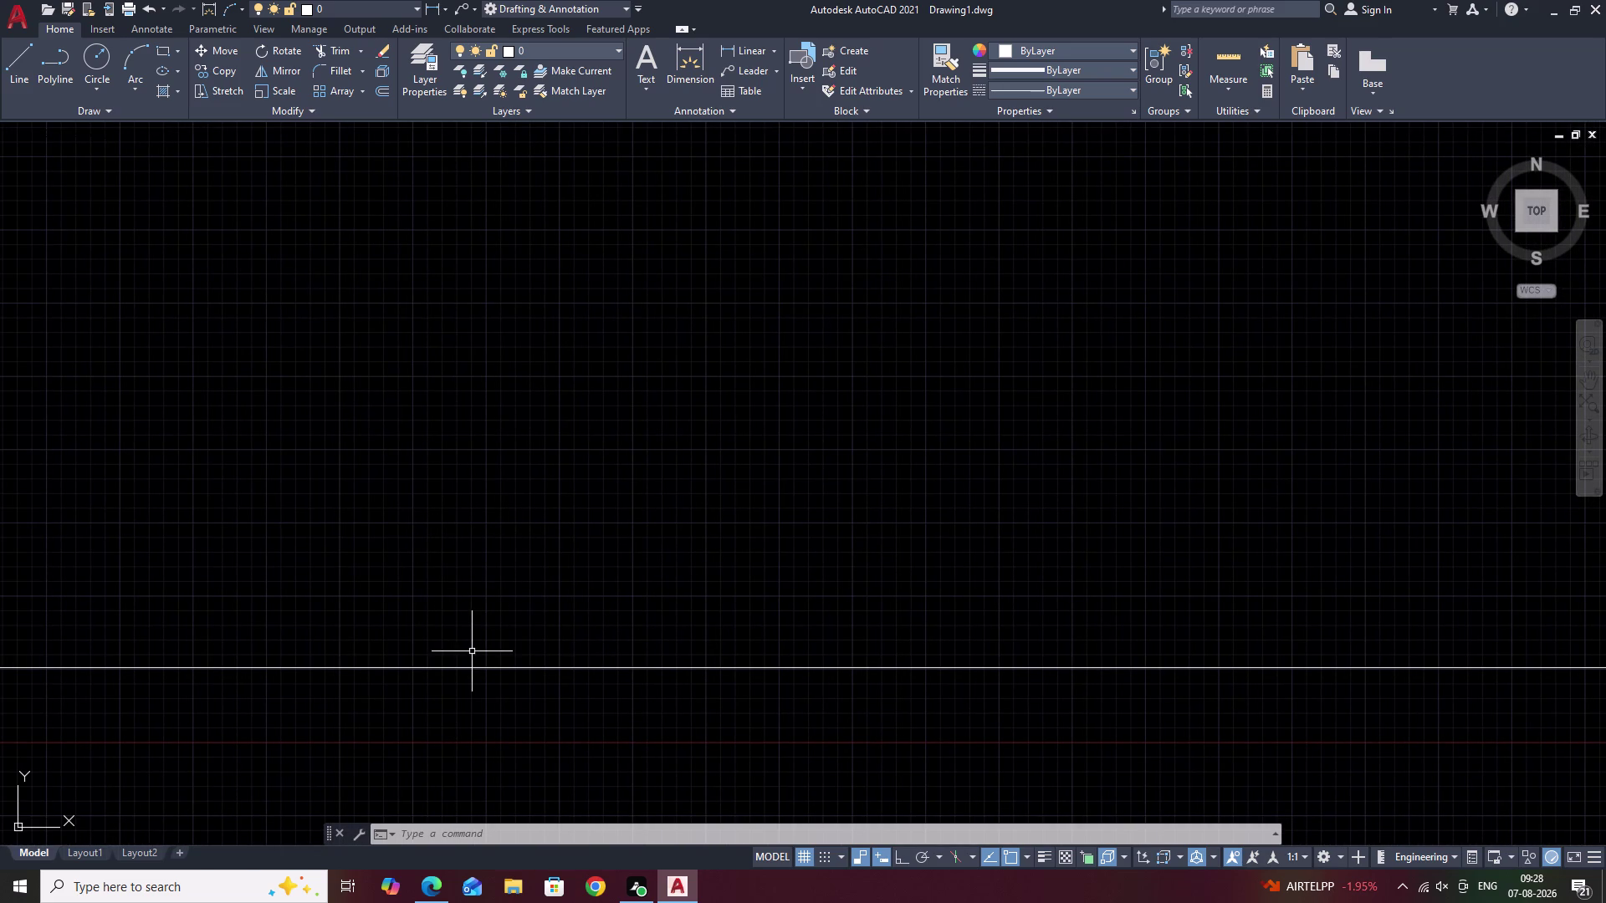
With Ortho on, draw a 7 riser up from the ground line and a 1' tread.
text(L)
key(space)
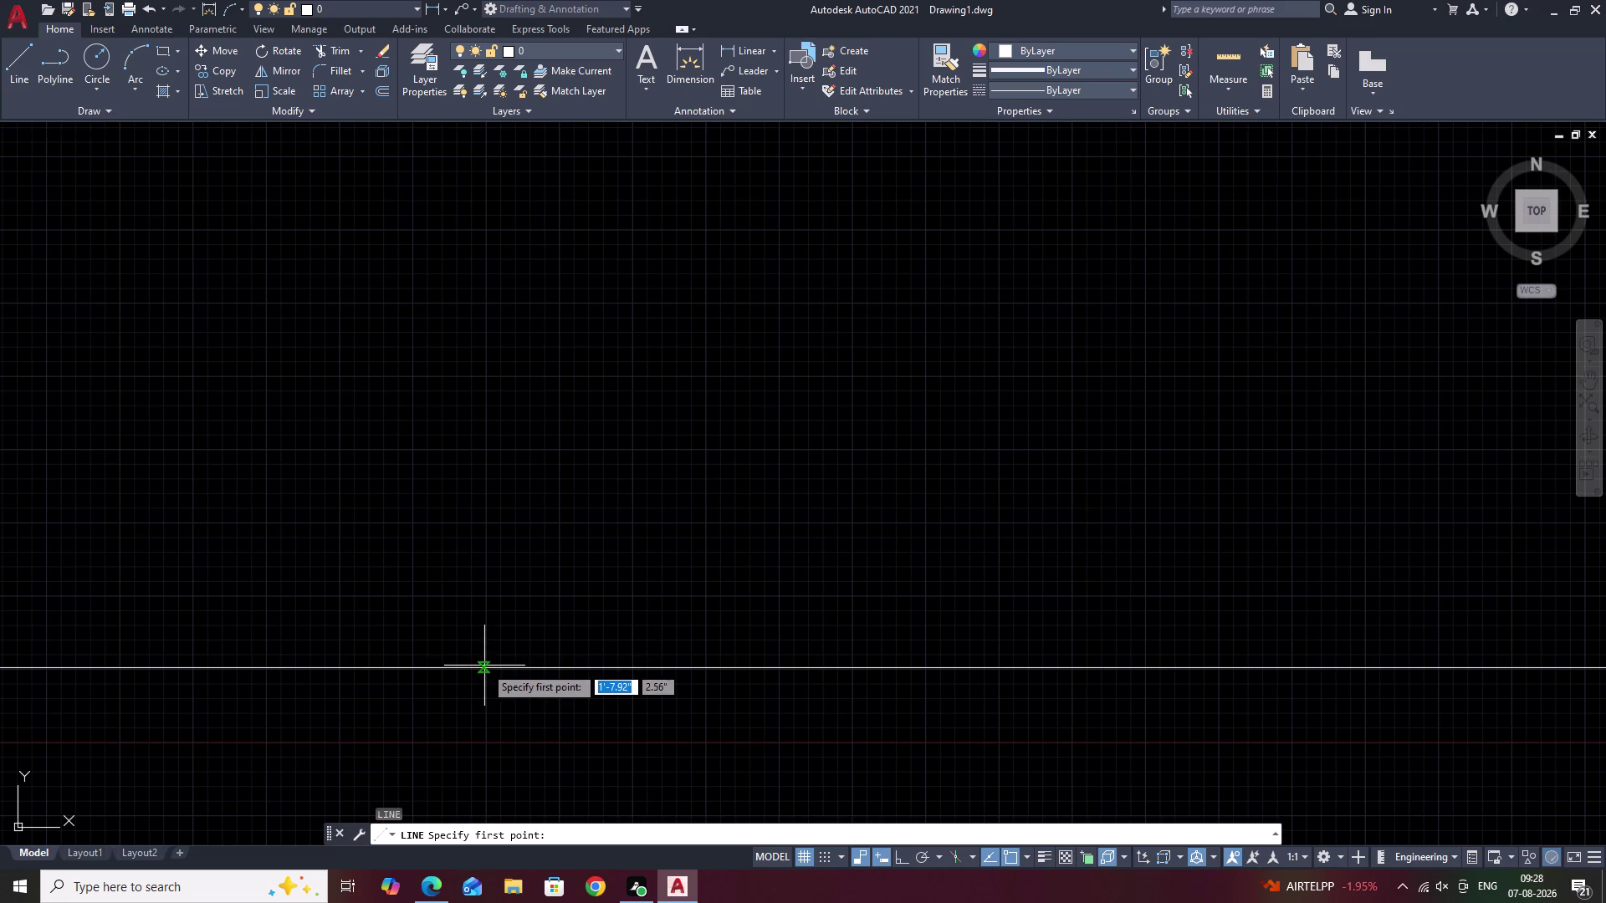
click(485, 666)
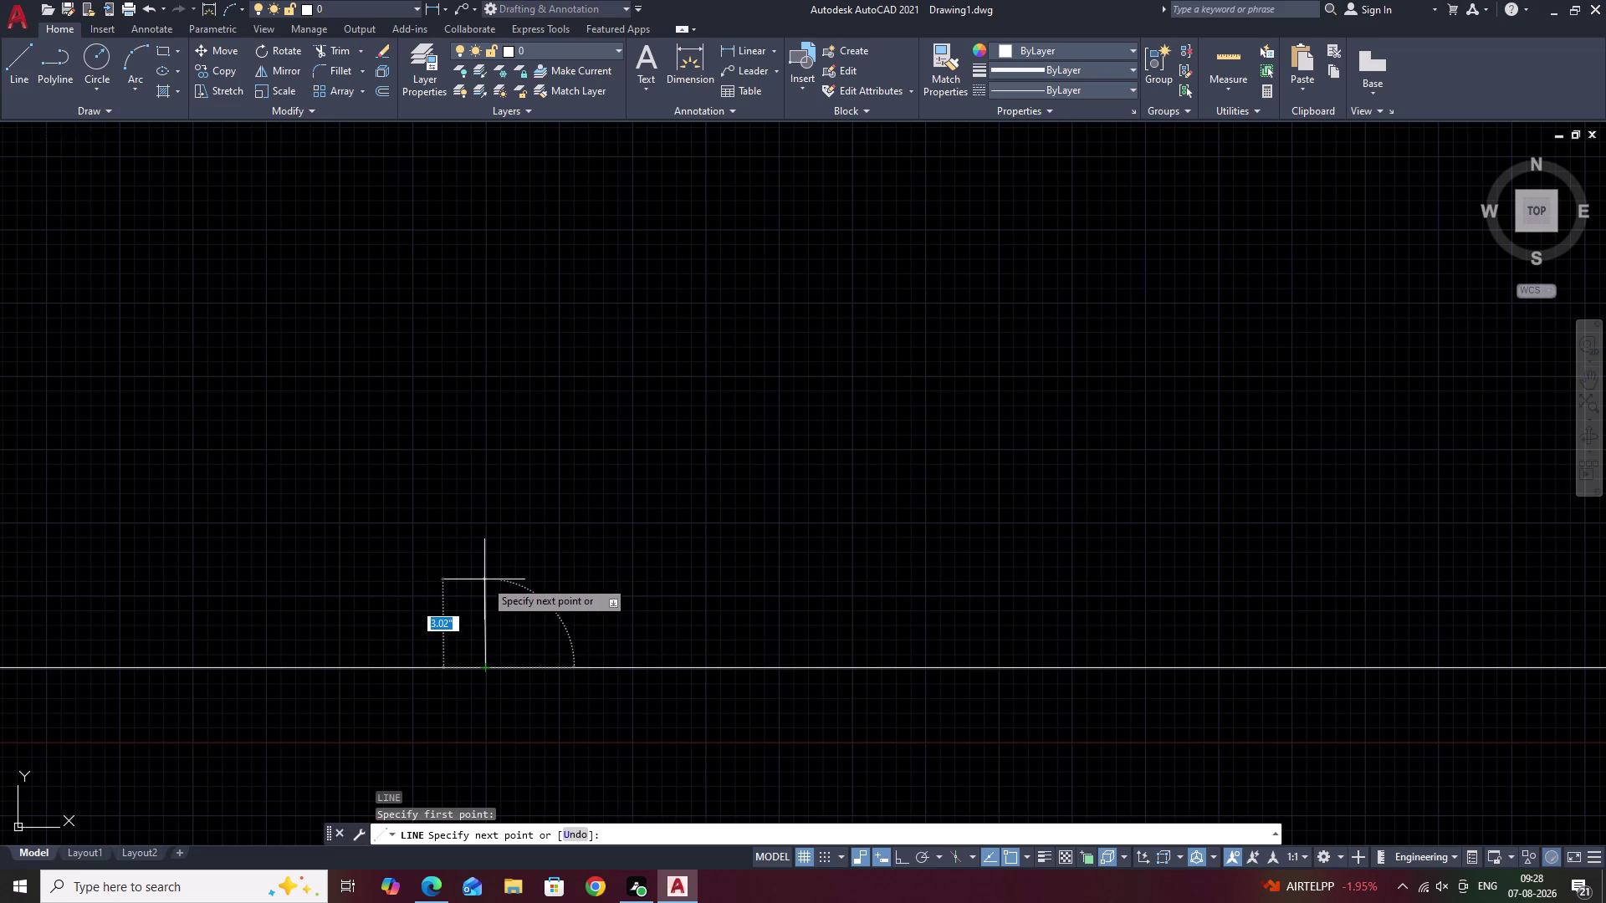
key(F8)
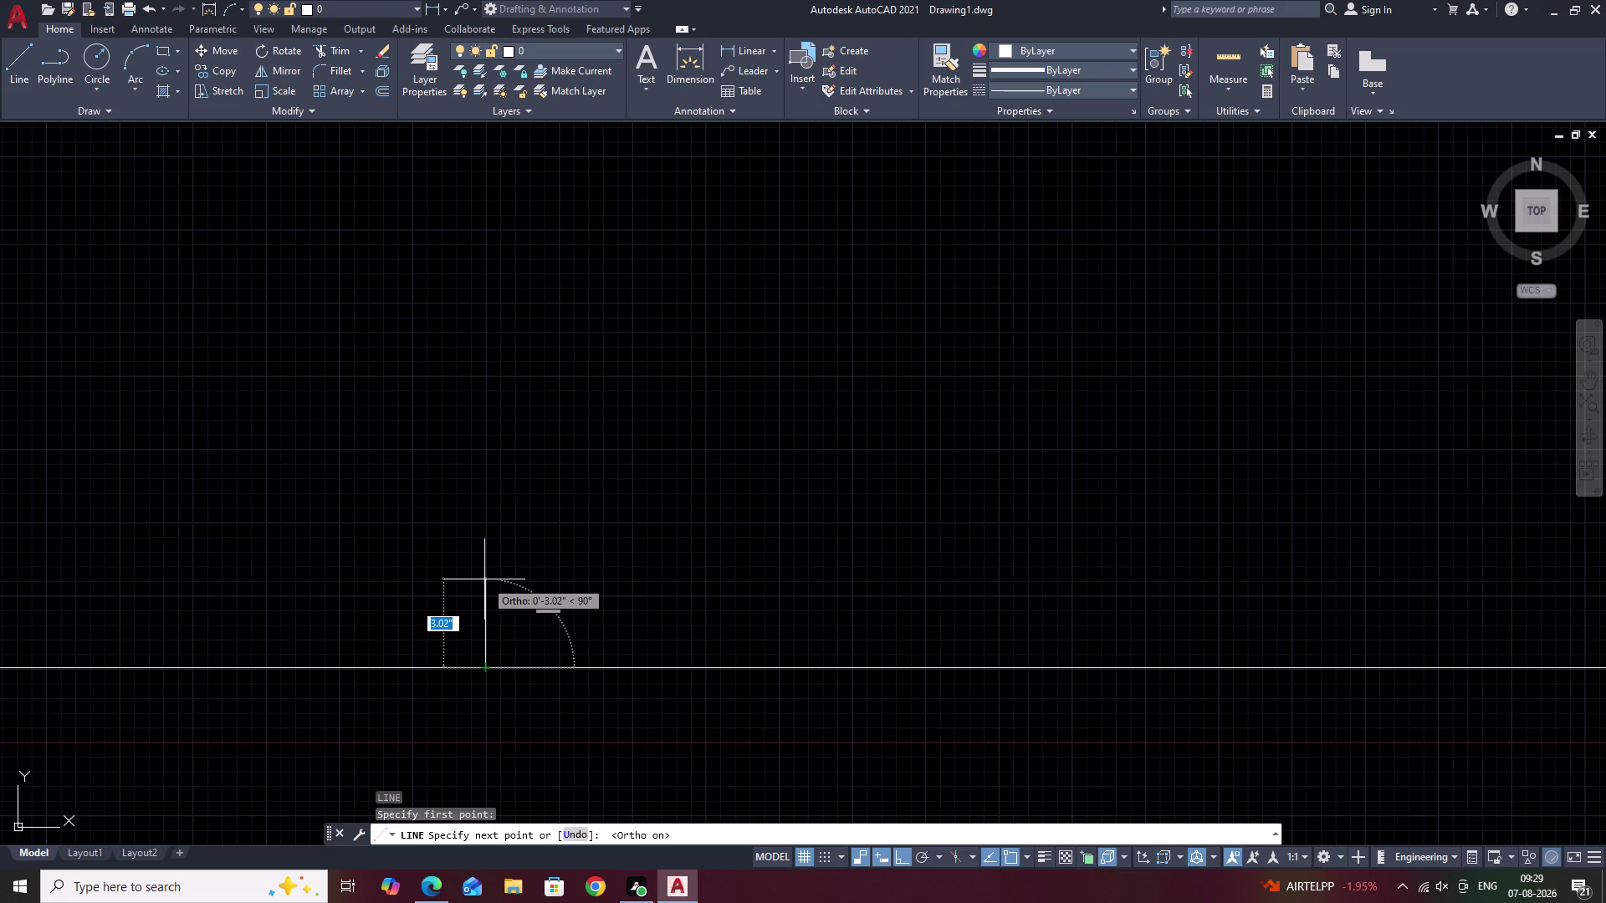
key(7)
key(space)
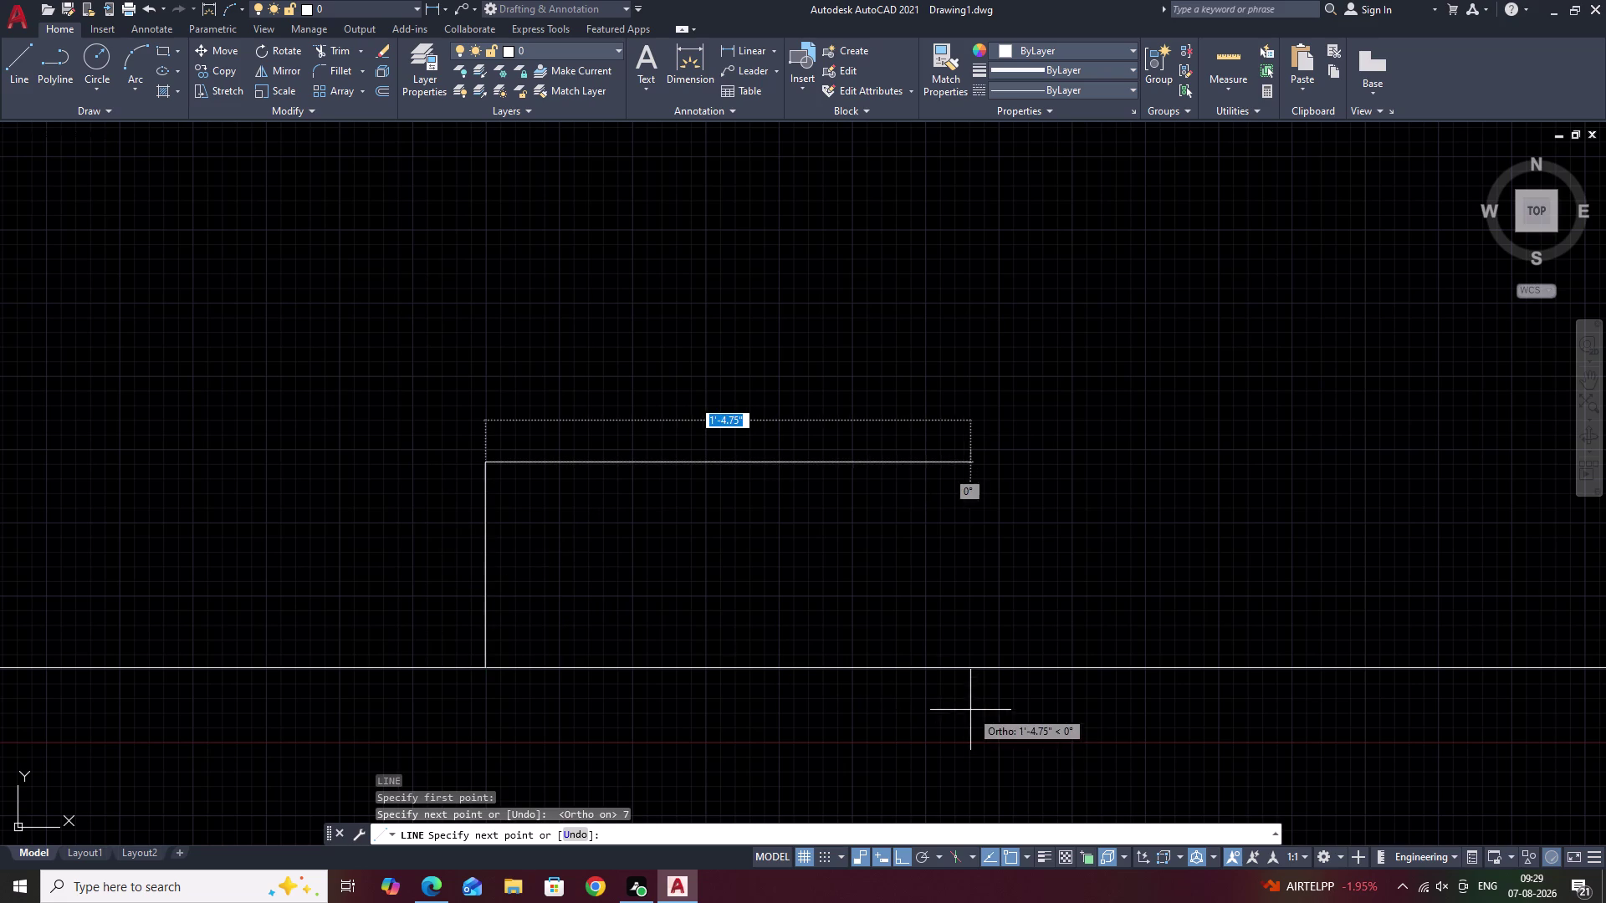
key(1)
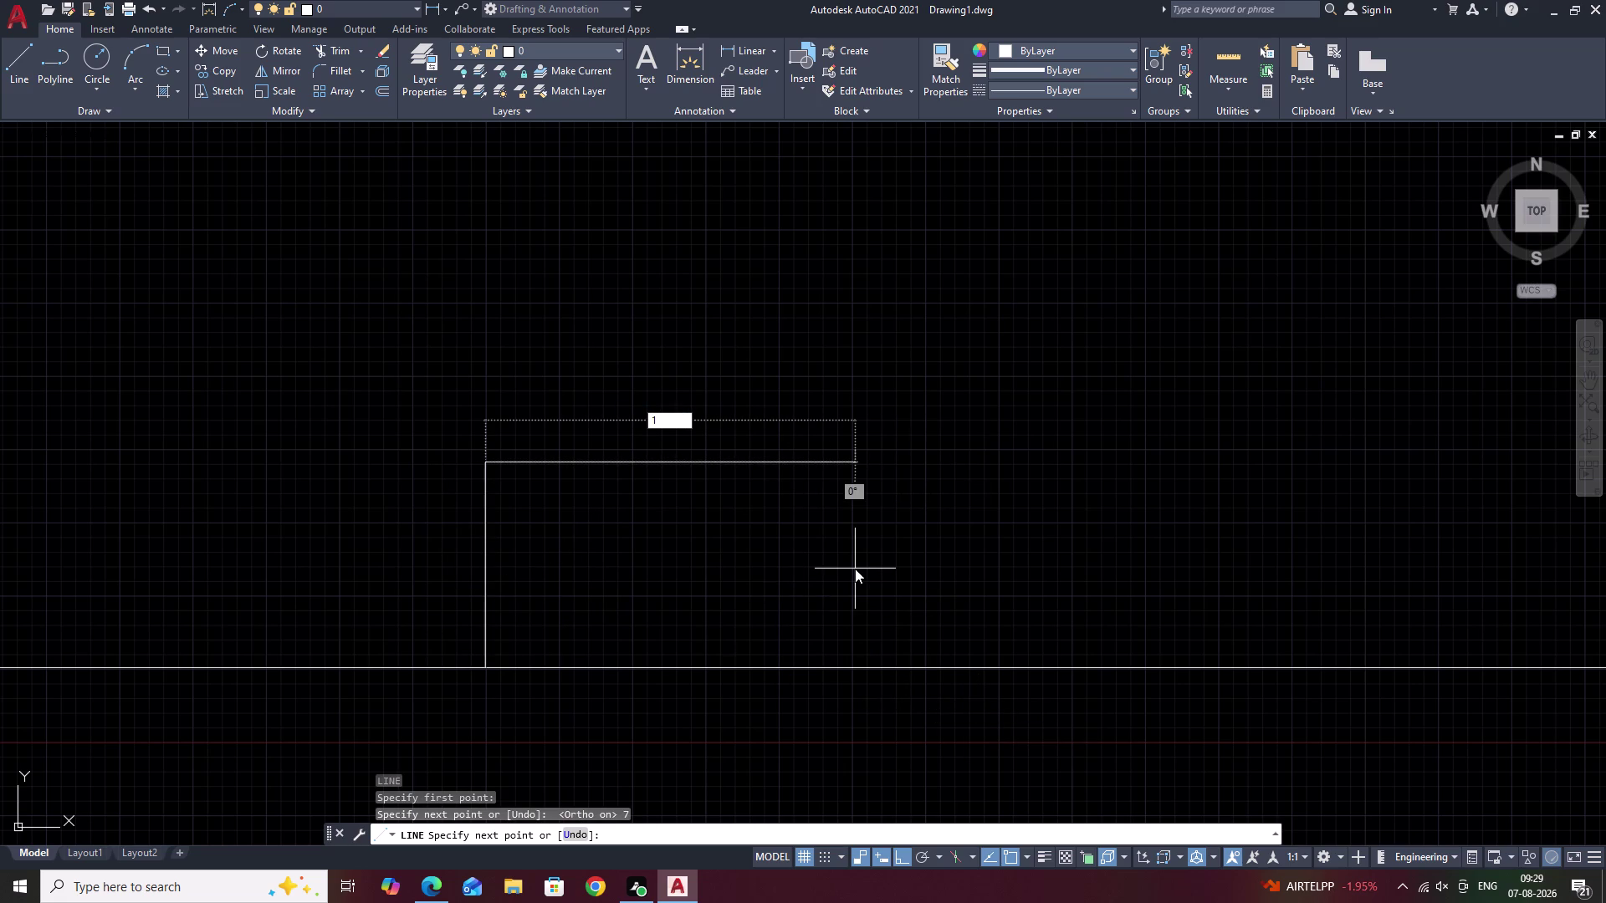
key(apostrophe)
key(space)
key(Escape)
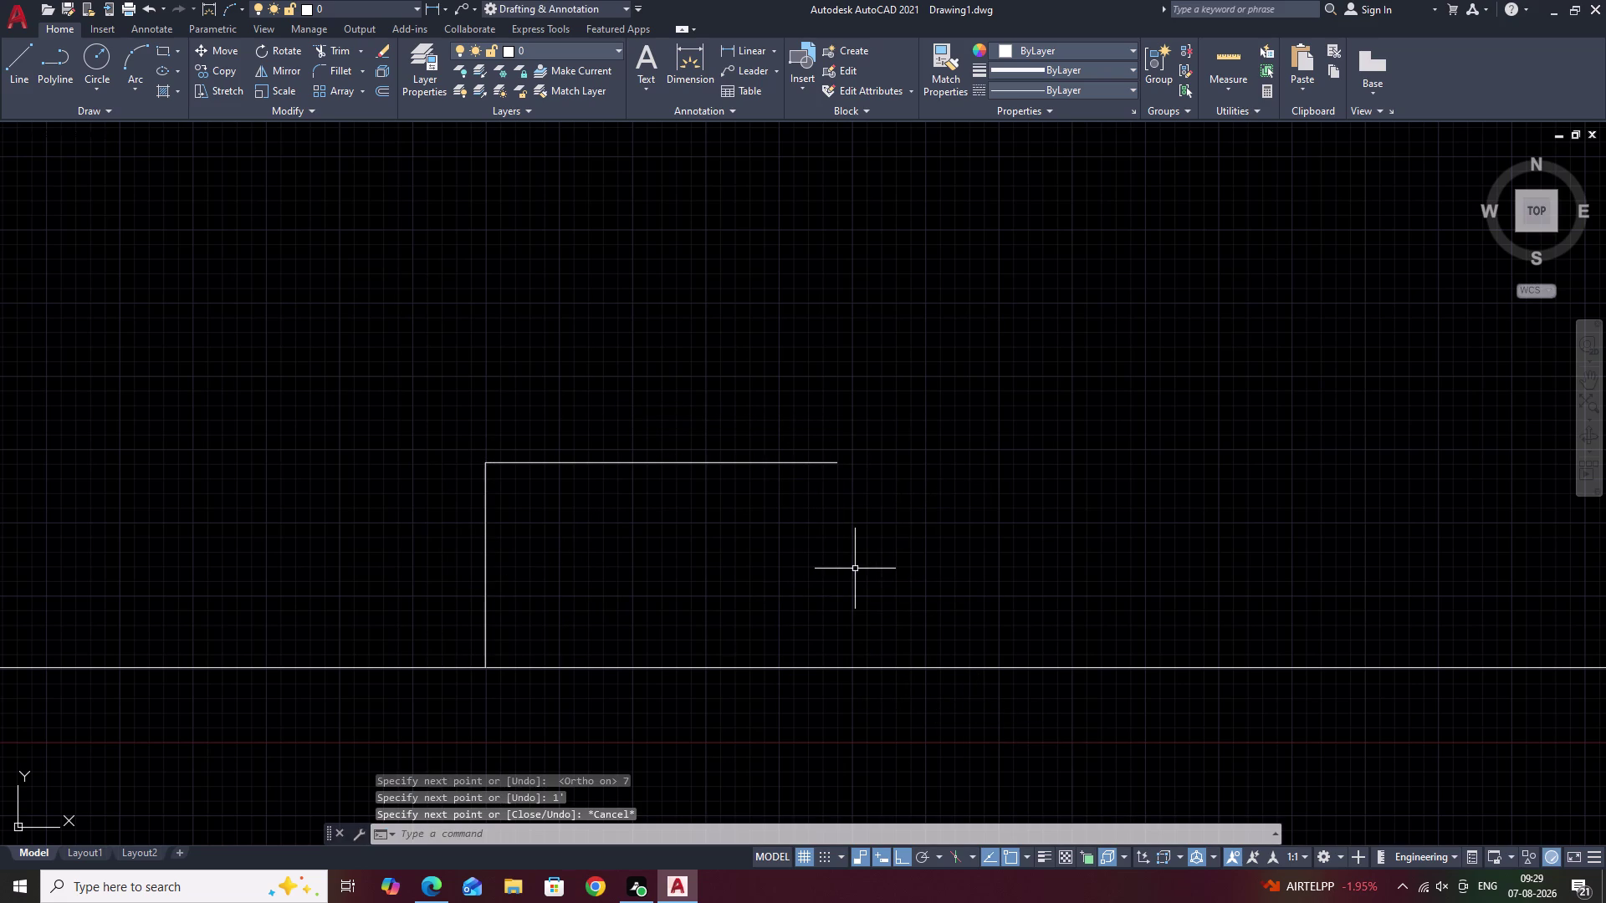
Offset the tread line down and the riser line right by 1.
text(O)
key(space)
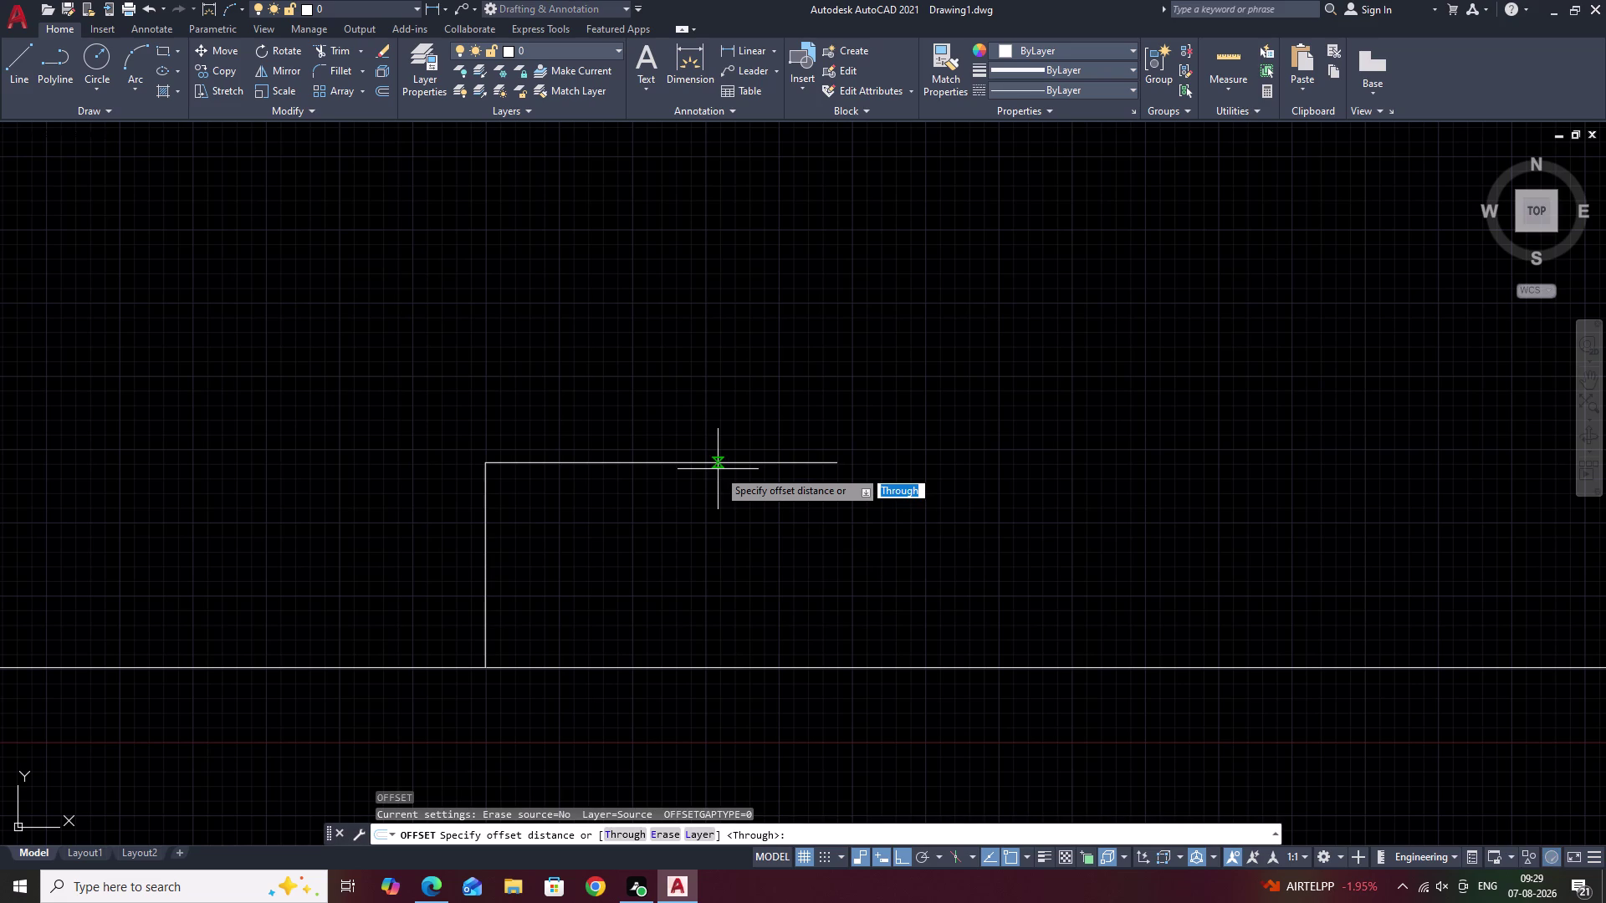
text(1)
key(space)
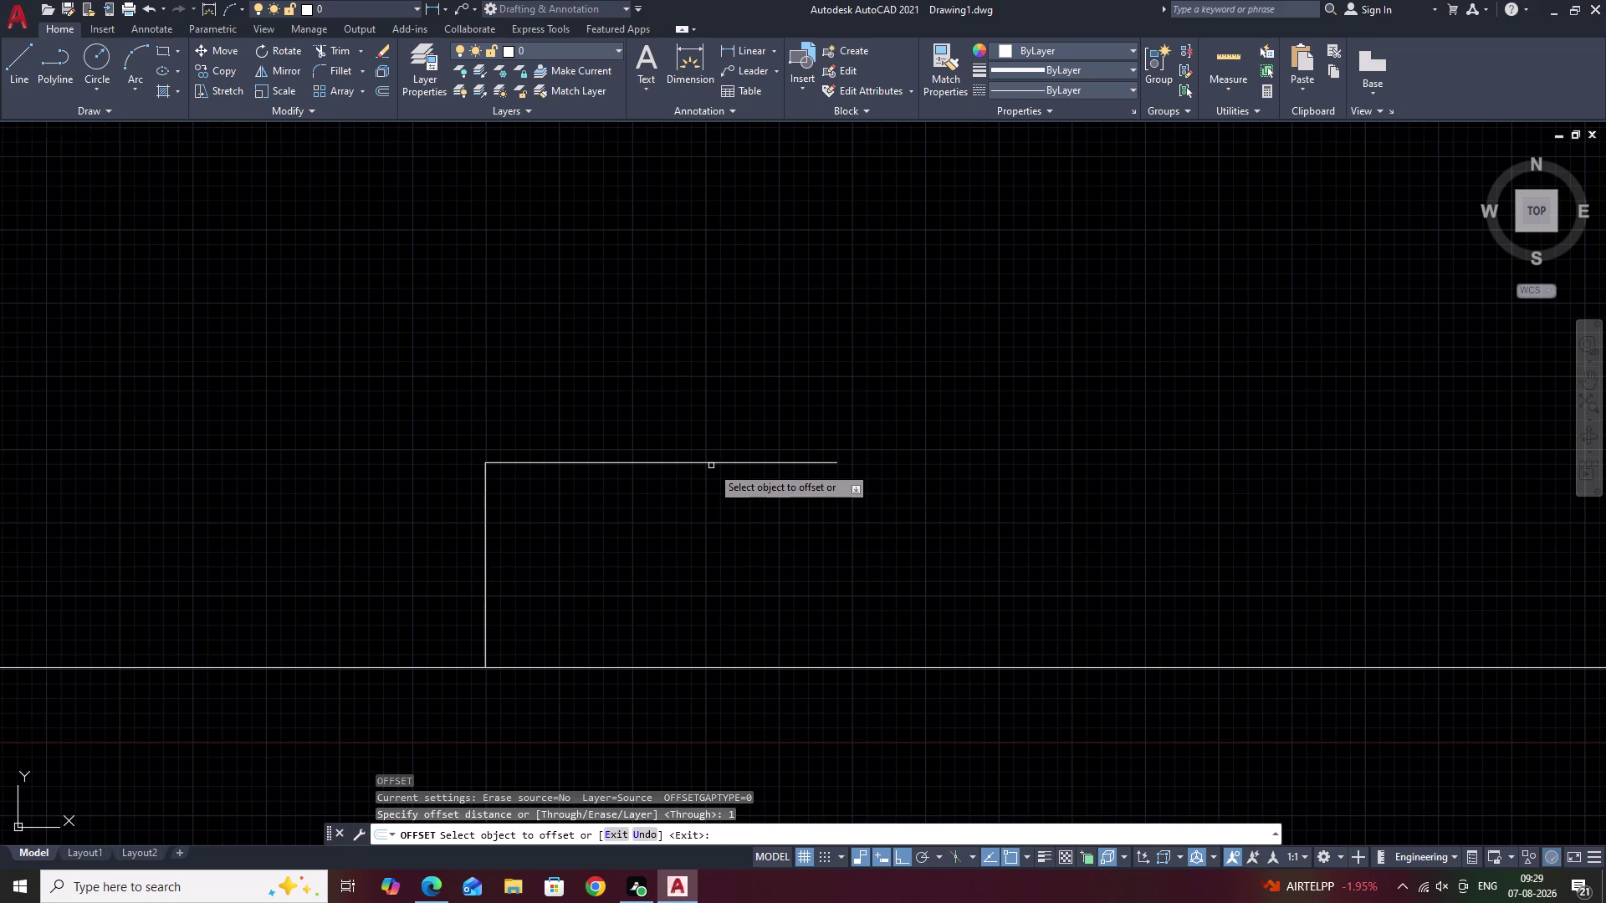
click(713, 463)
click(705, 498)
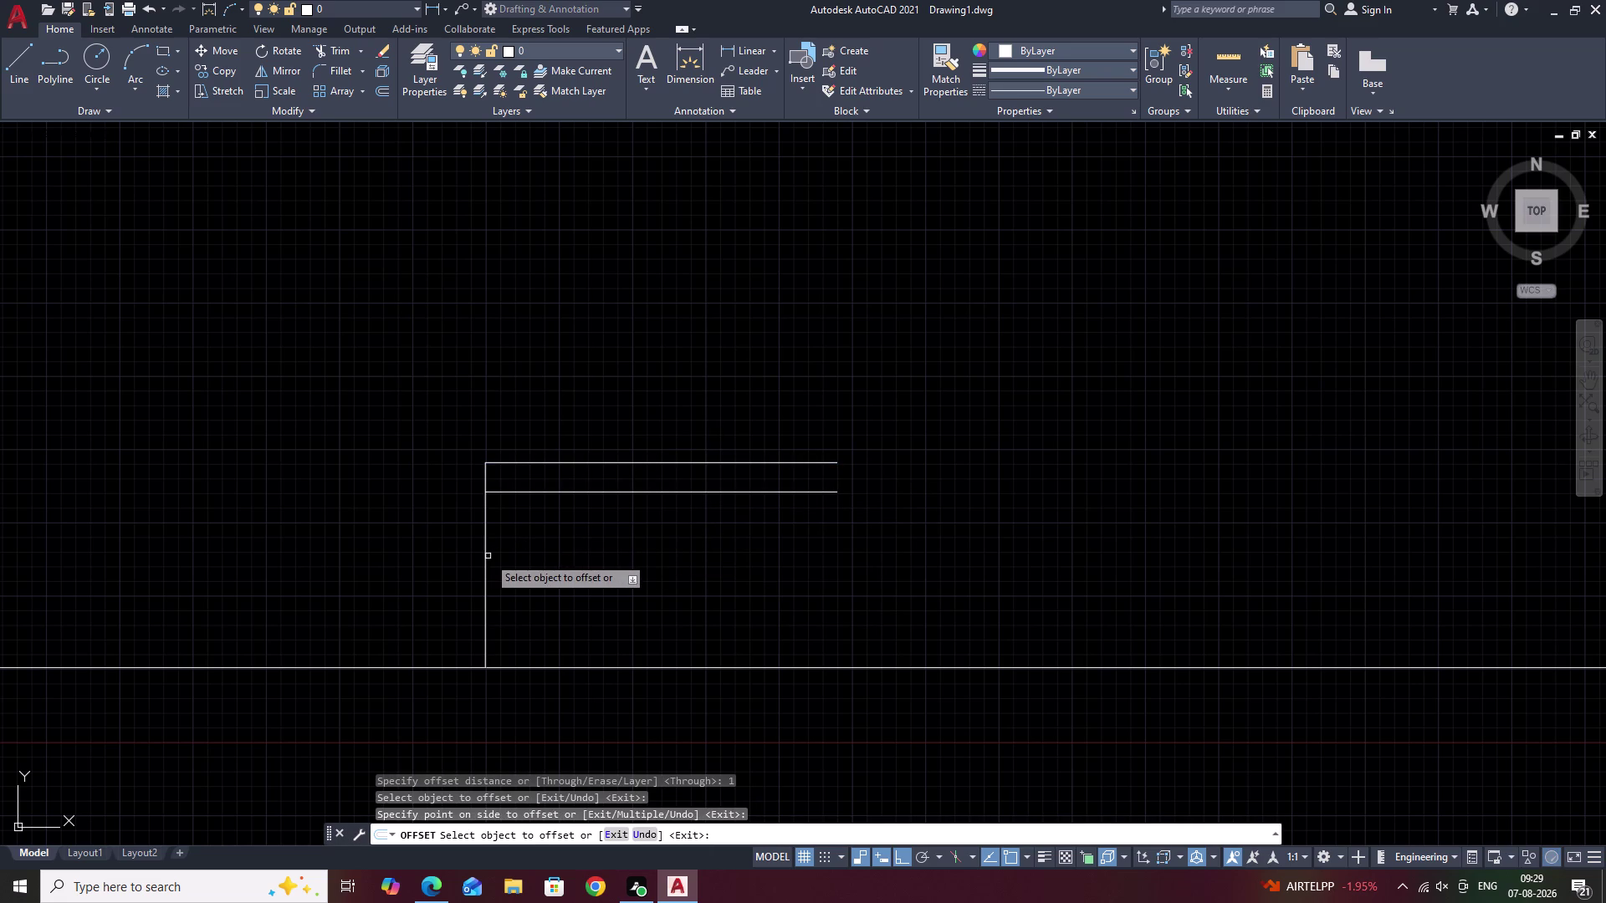
click(485, 560)
click(530, 562)
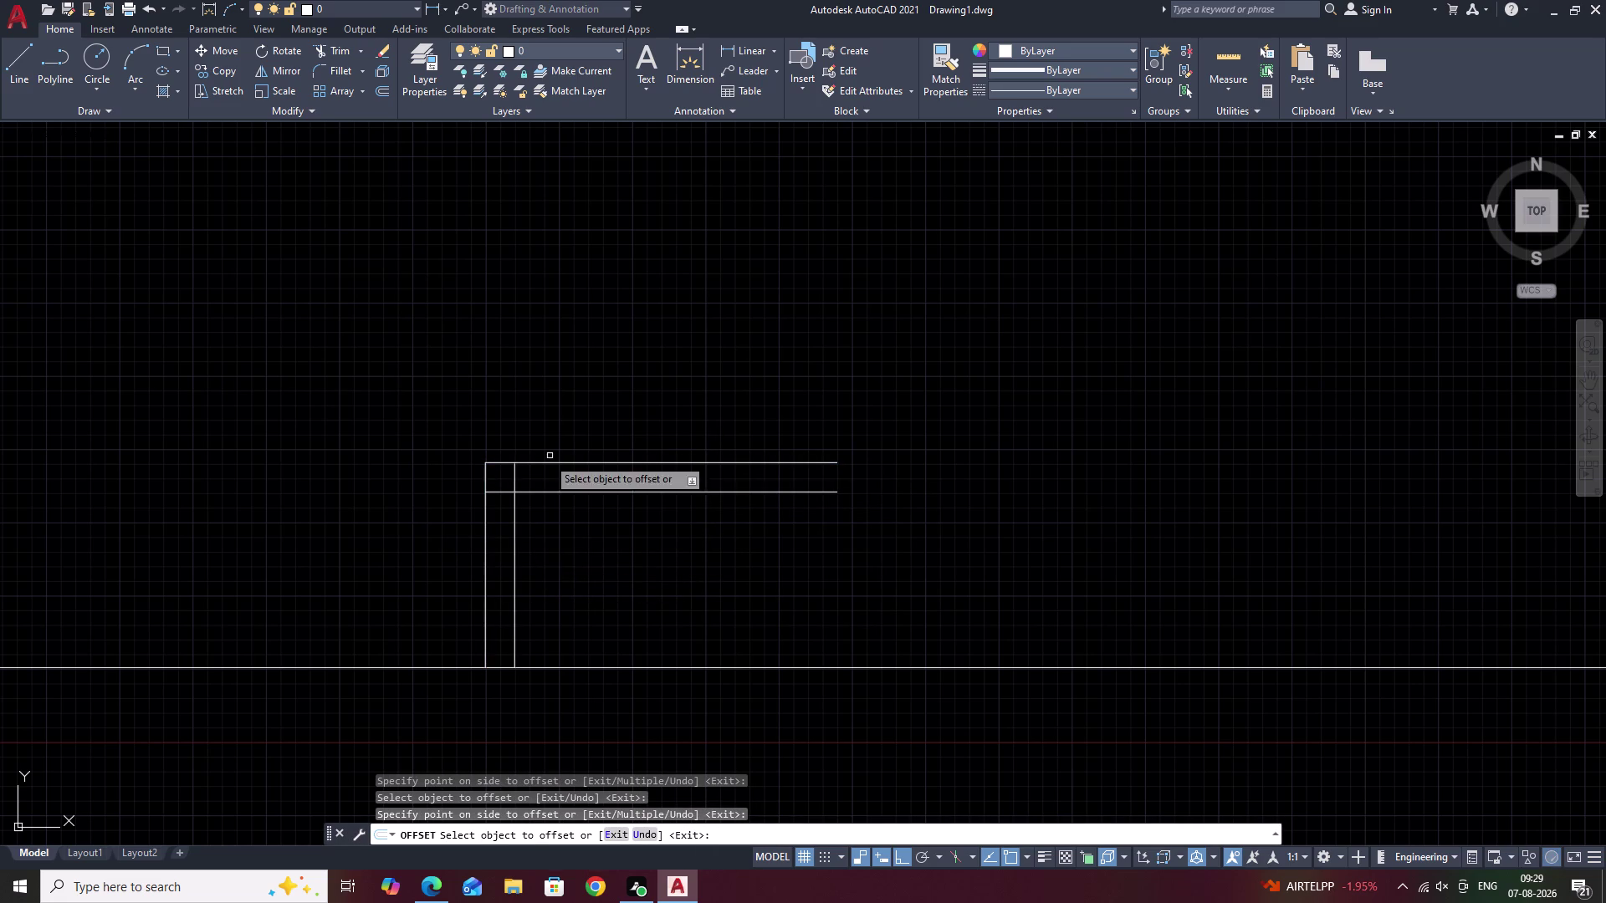
key(Escape)
Fillet the two tread lines to form a rounded nosing.
text(F)
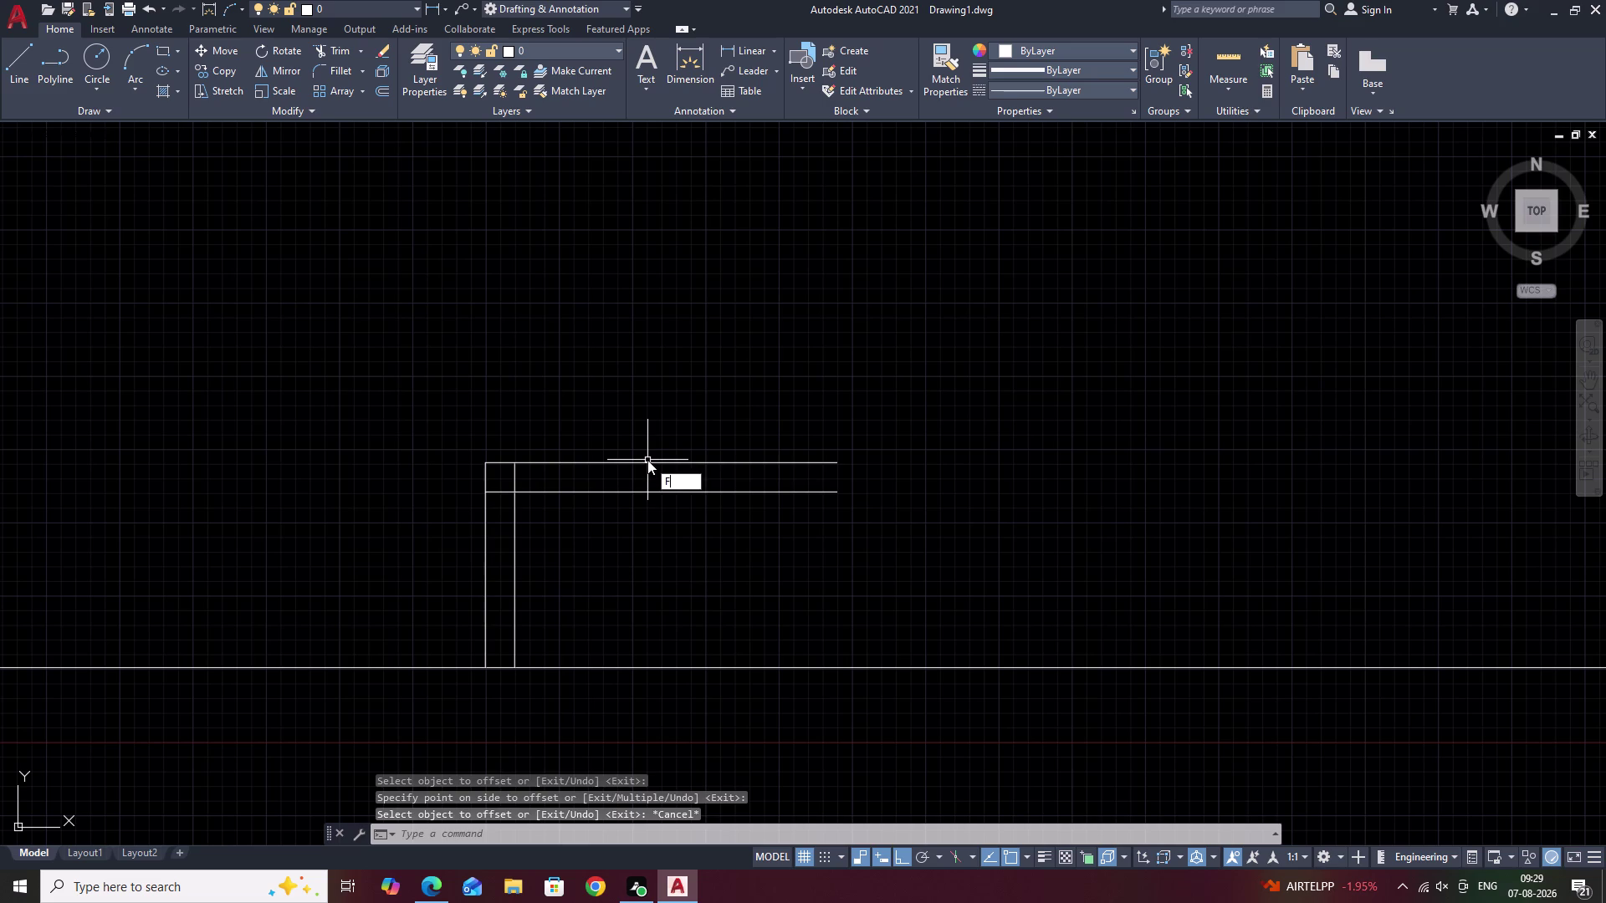
key(space)
click(575, 492)
click(556, 464)
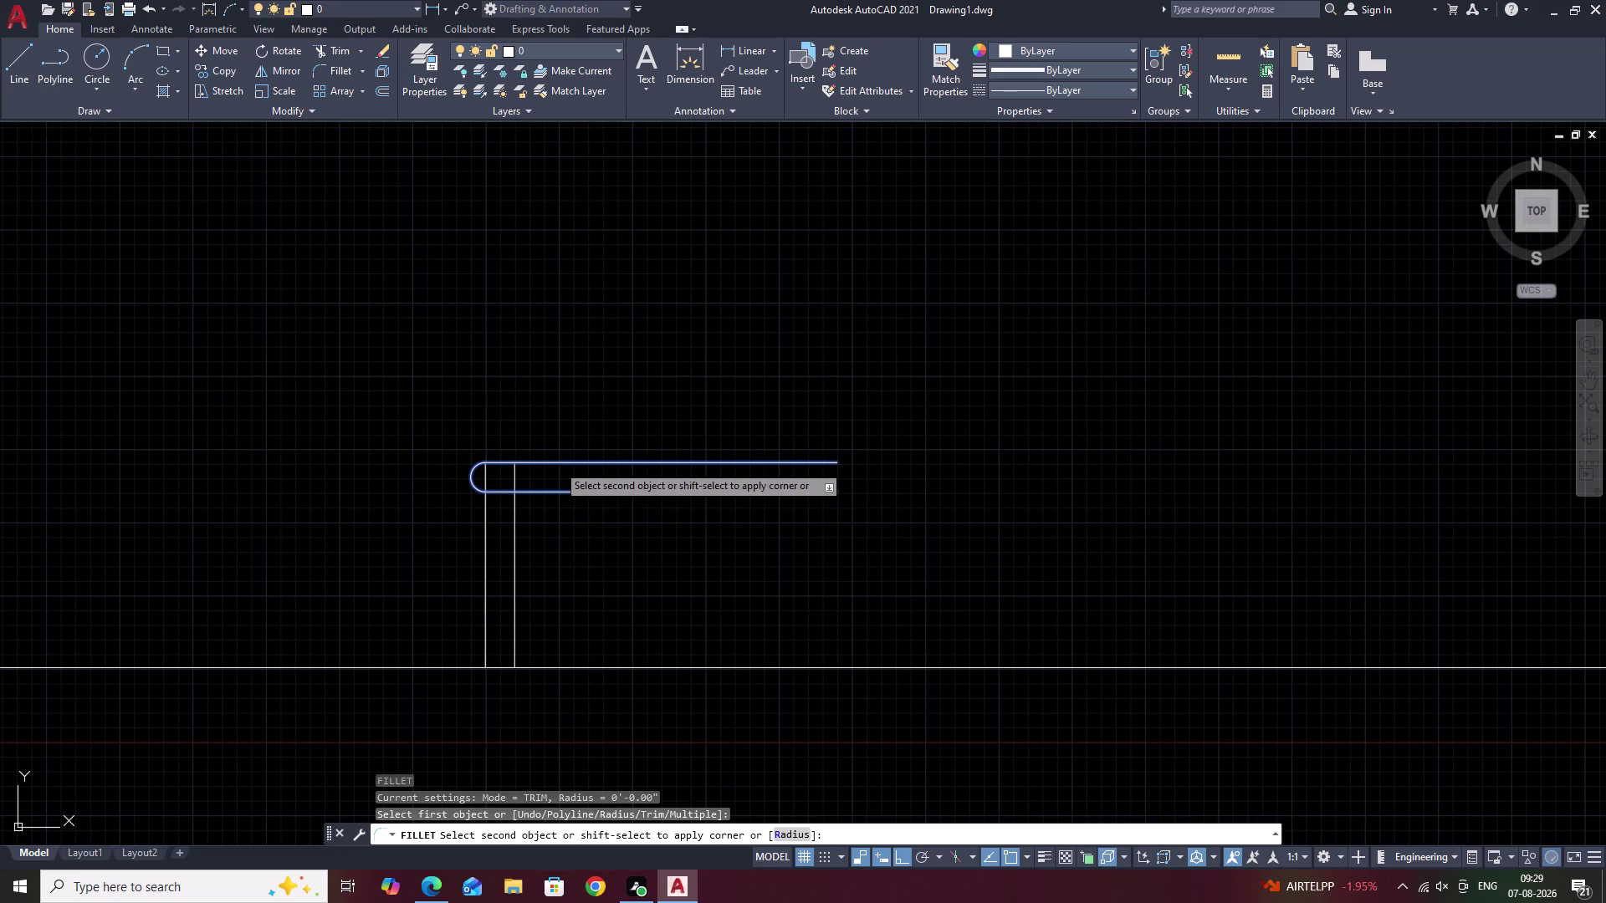
key(Escape)
Trim the overlapping riser lines at the tread corner with a fence.
text(TR)
key(space)
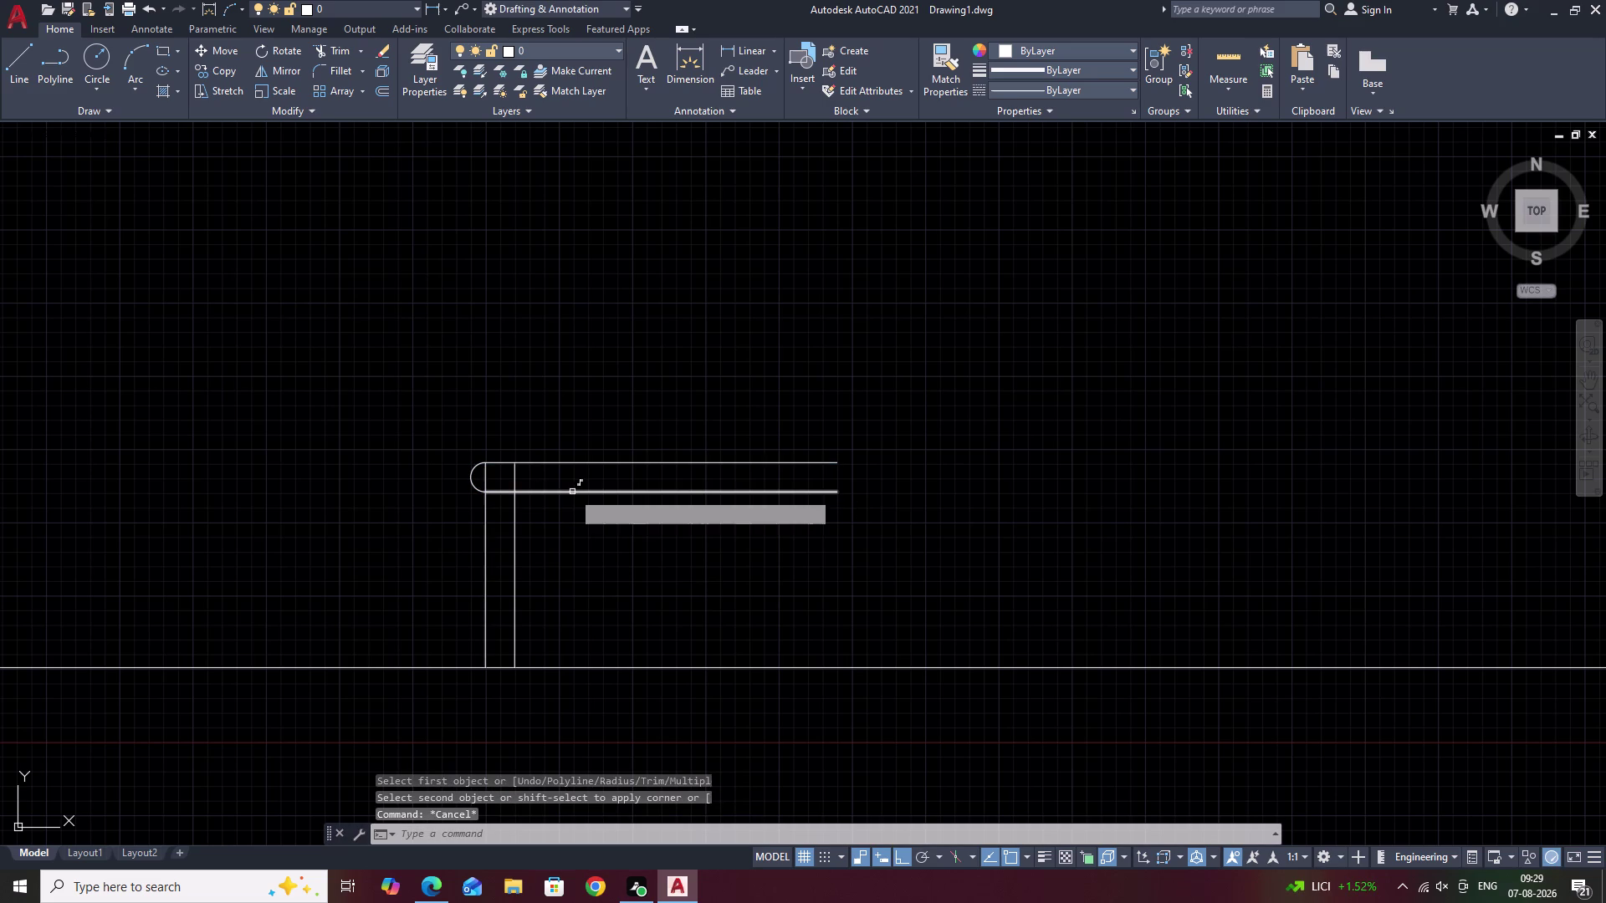
drag(531, 478, 484, 479)
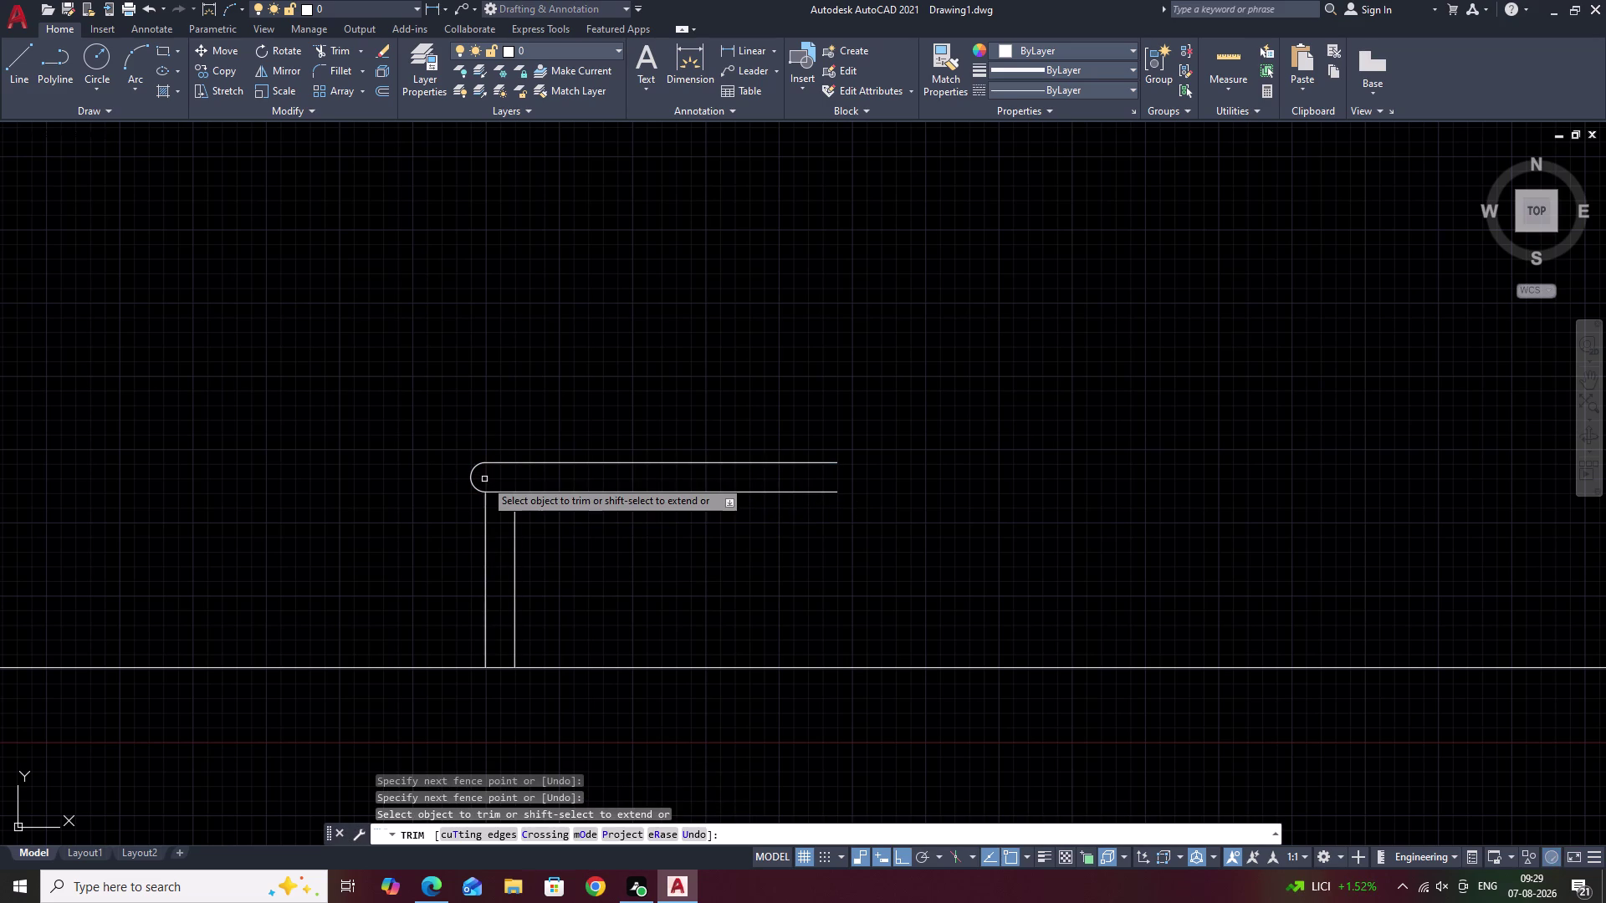
key(Escape)
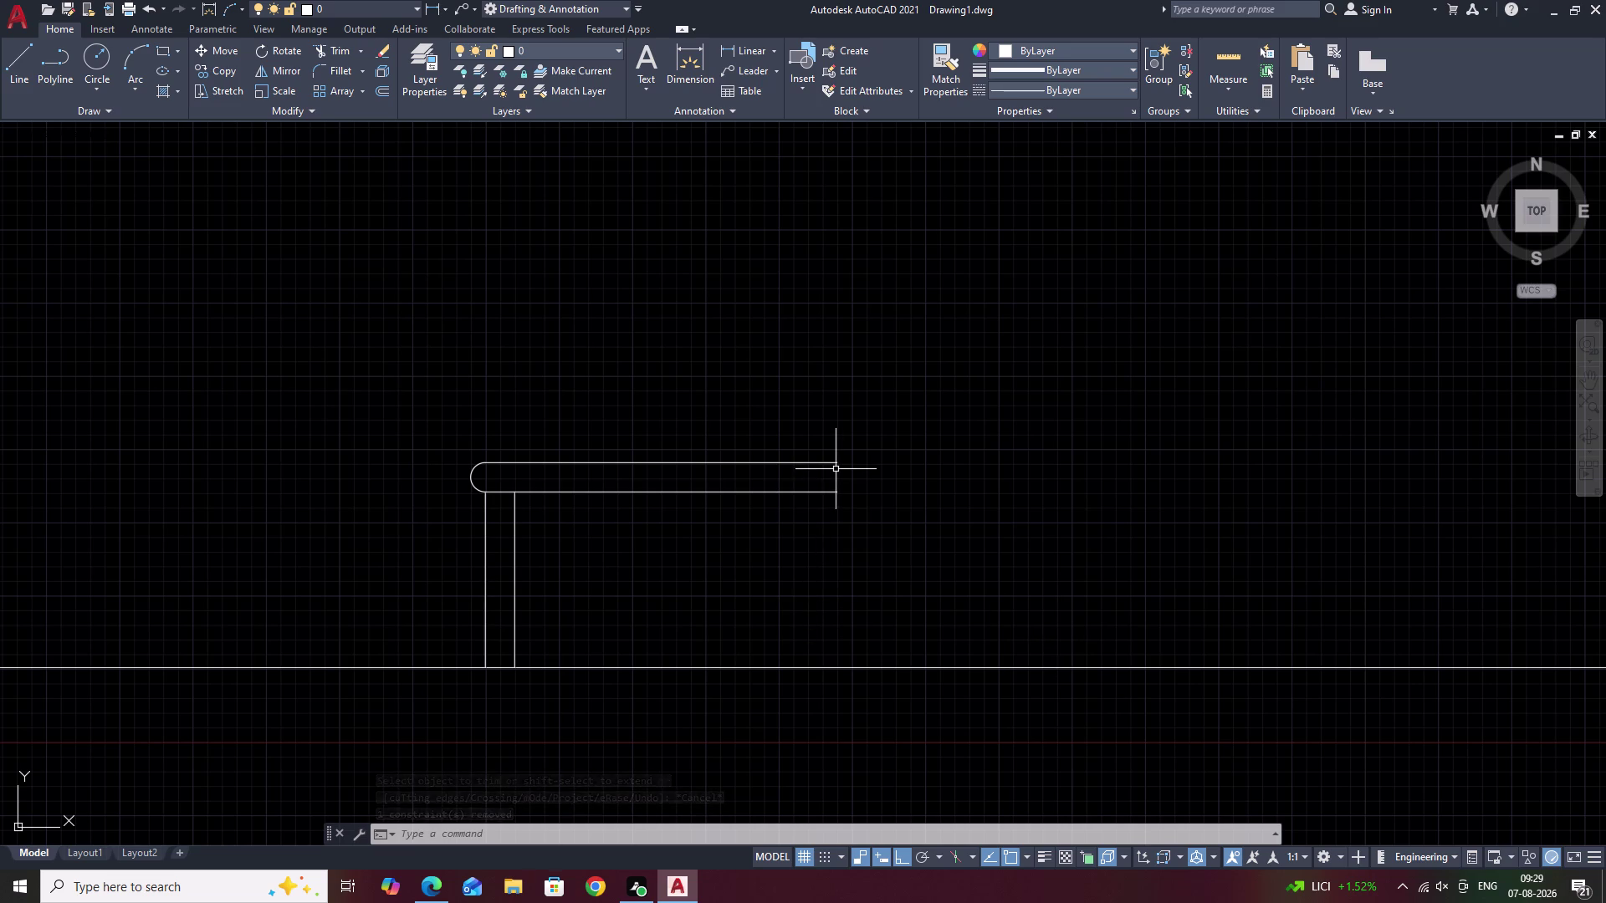
scroll(down, 3)
middle_drag(855, 464, 766, 540)
Copy the step from its riser base to the first three tread ends, Ortho off.
drag(740, 473, 621, 486)
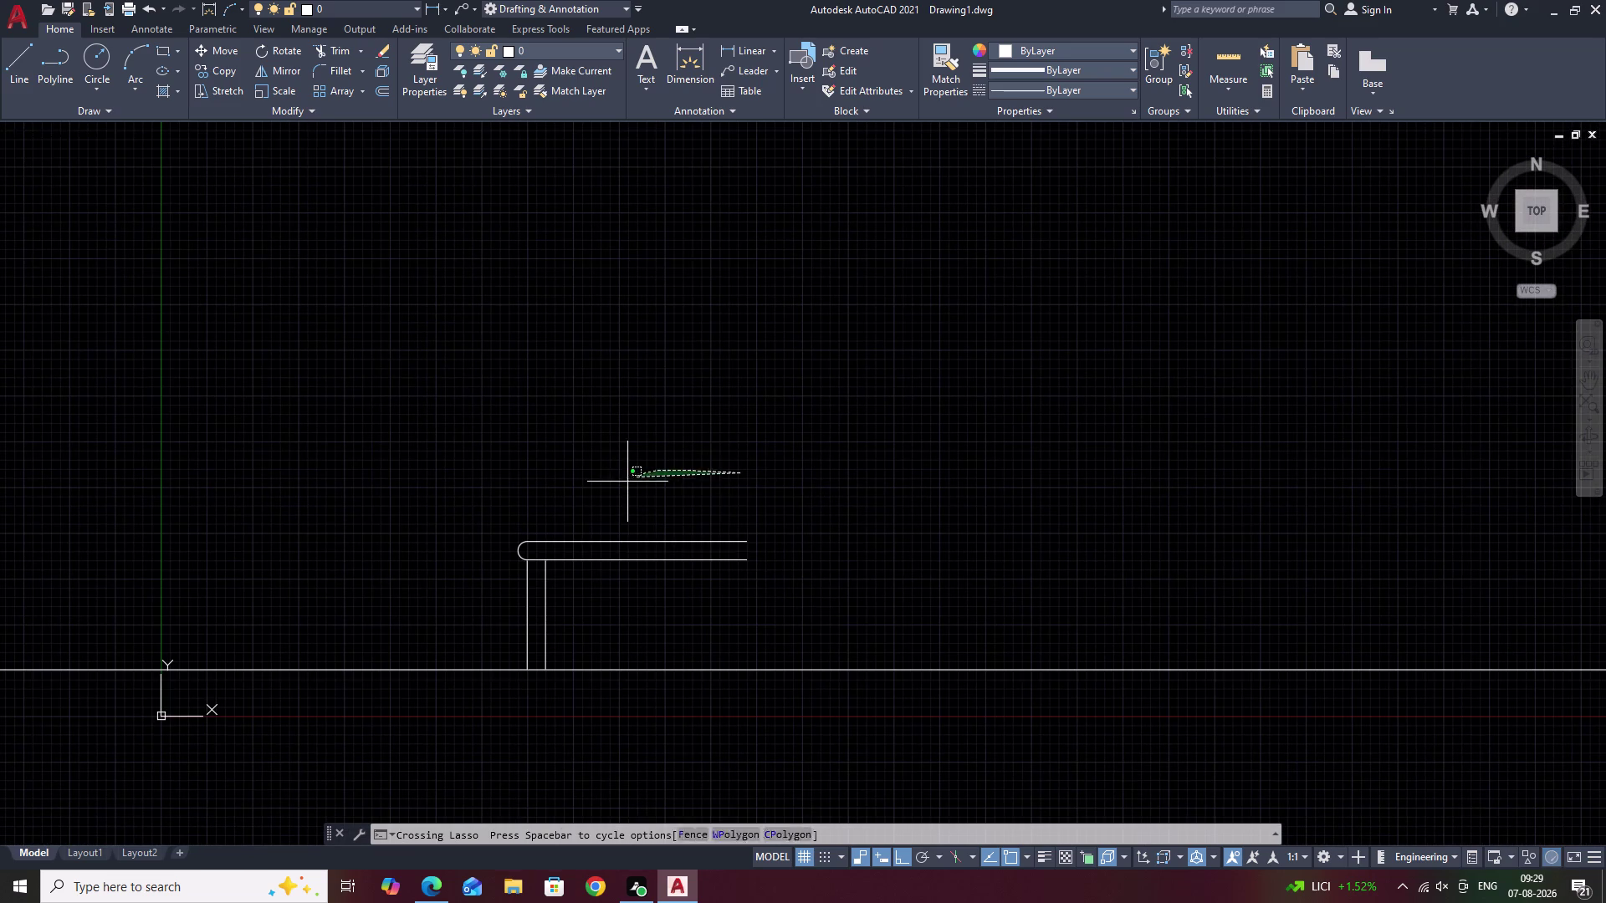
drag(622, 486, 591, 614)
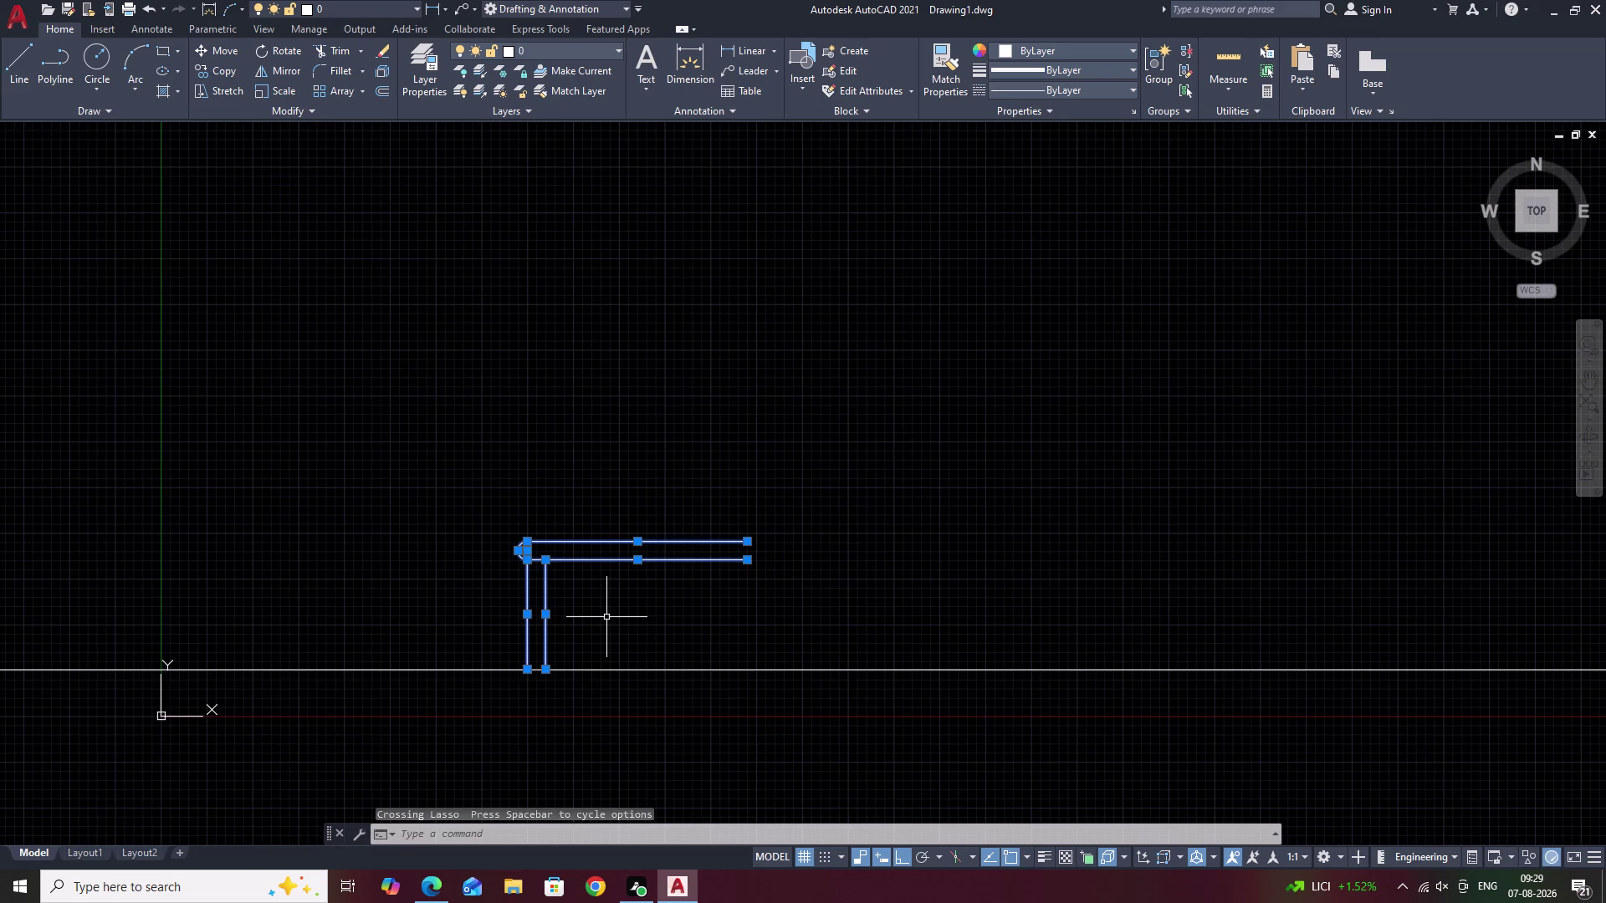
text(CO)
key(space)
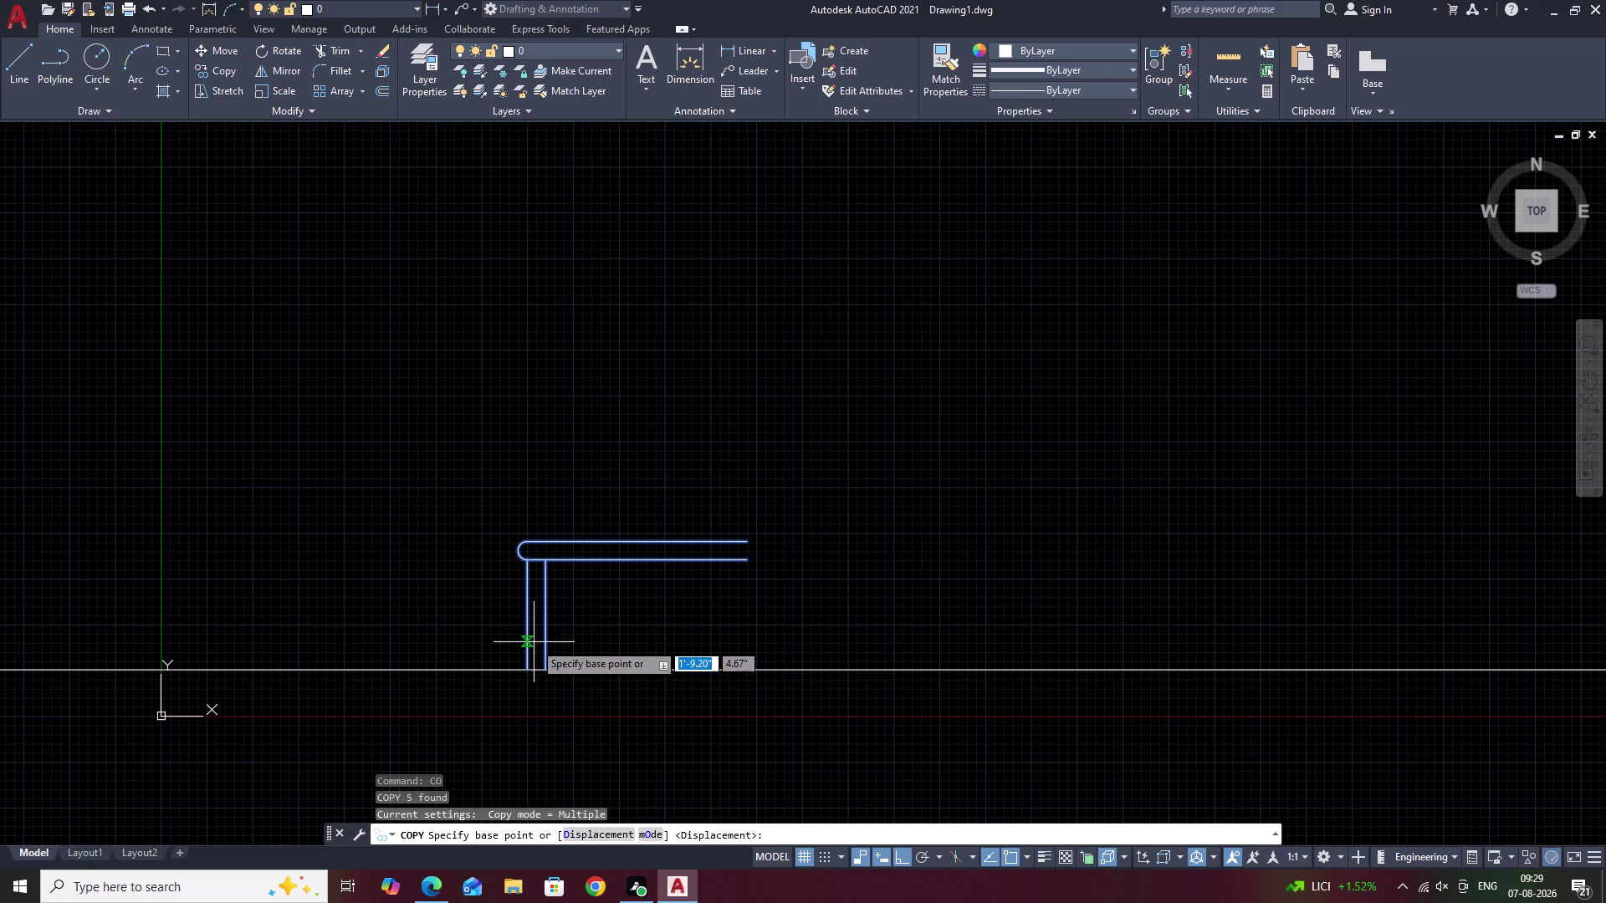
double_click(526, 665)
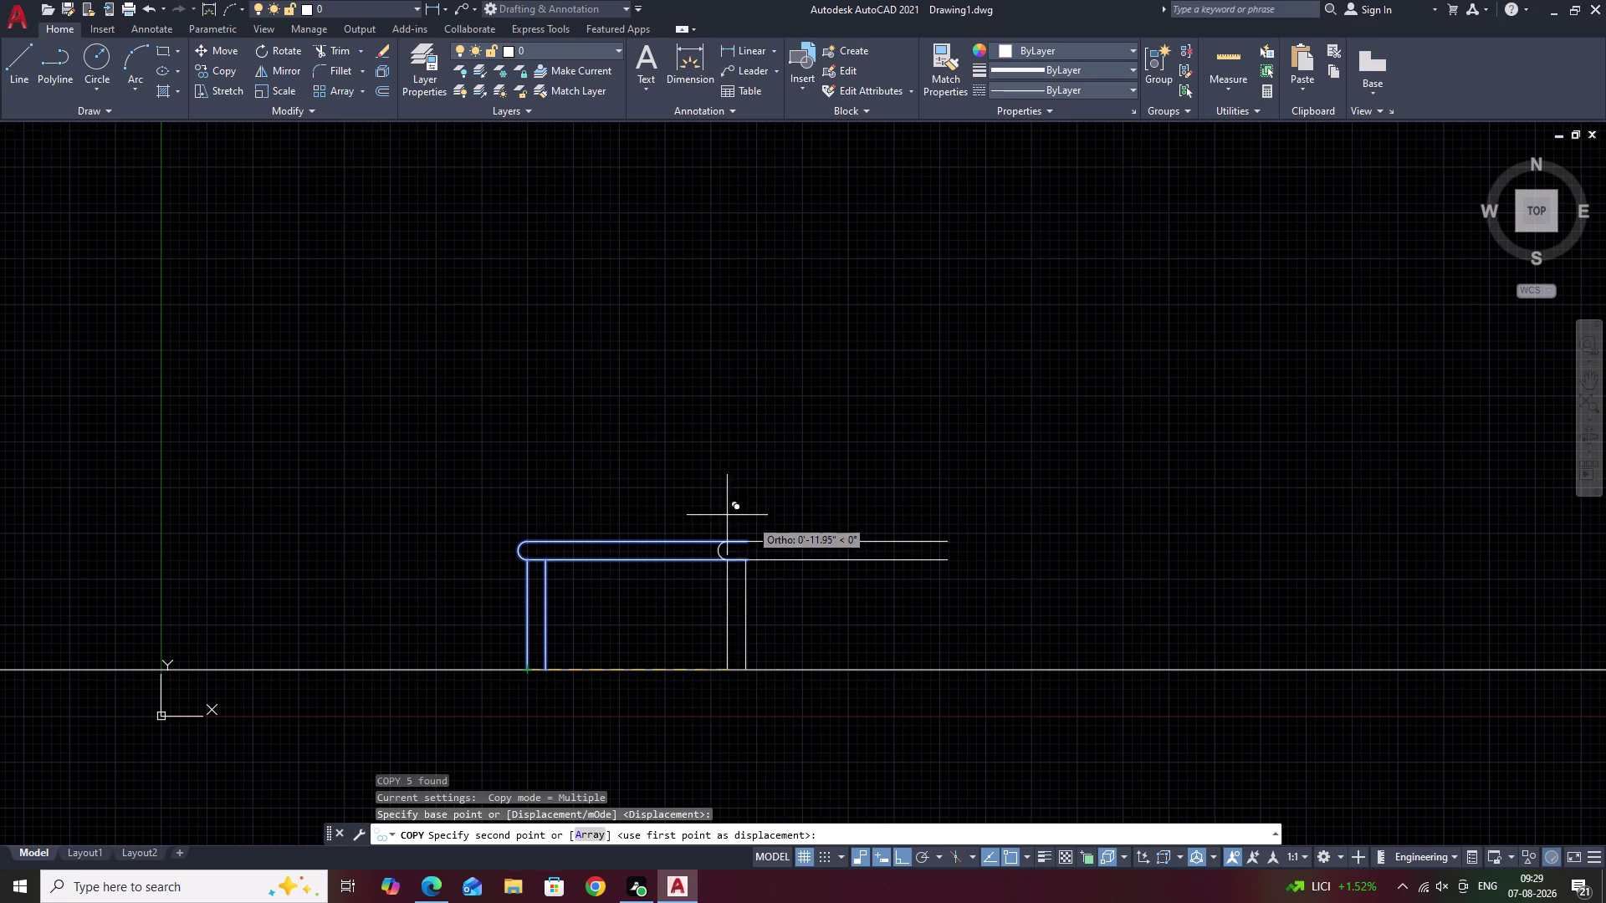
key(F8)
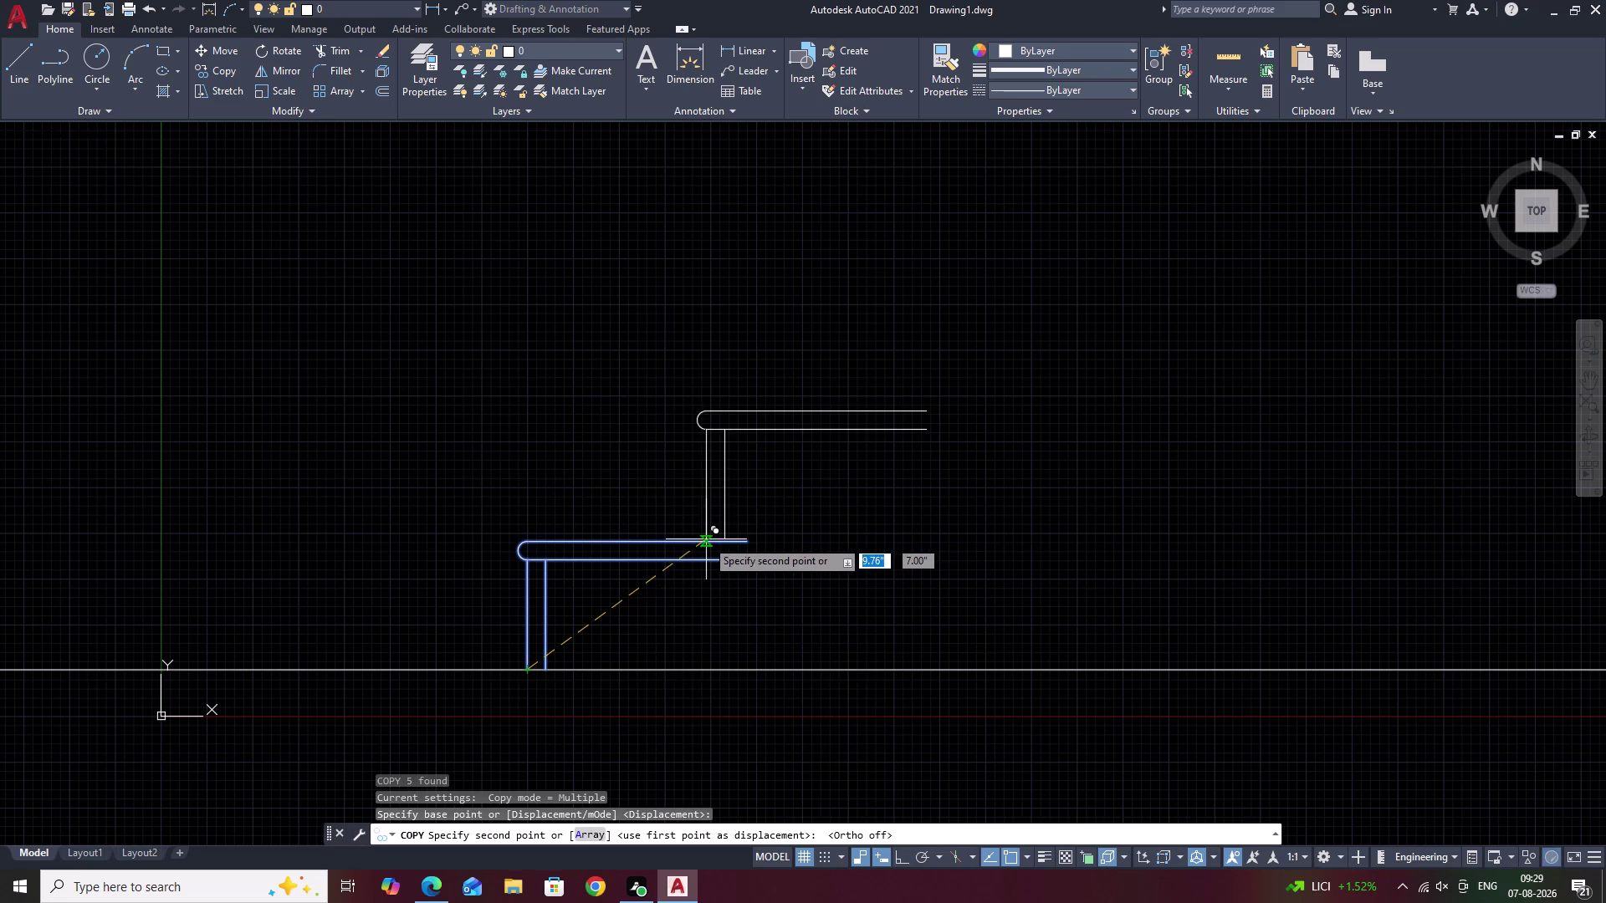
click(744, 545)
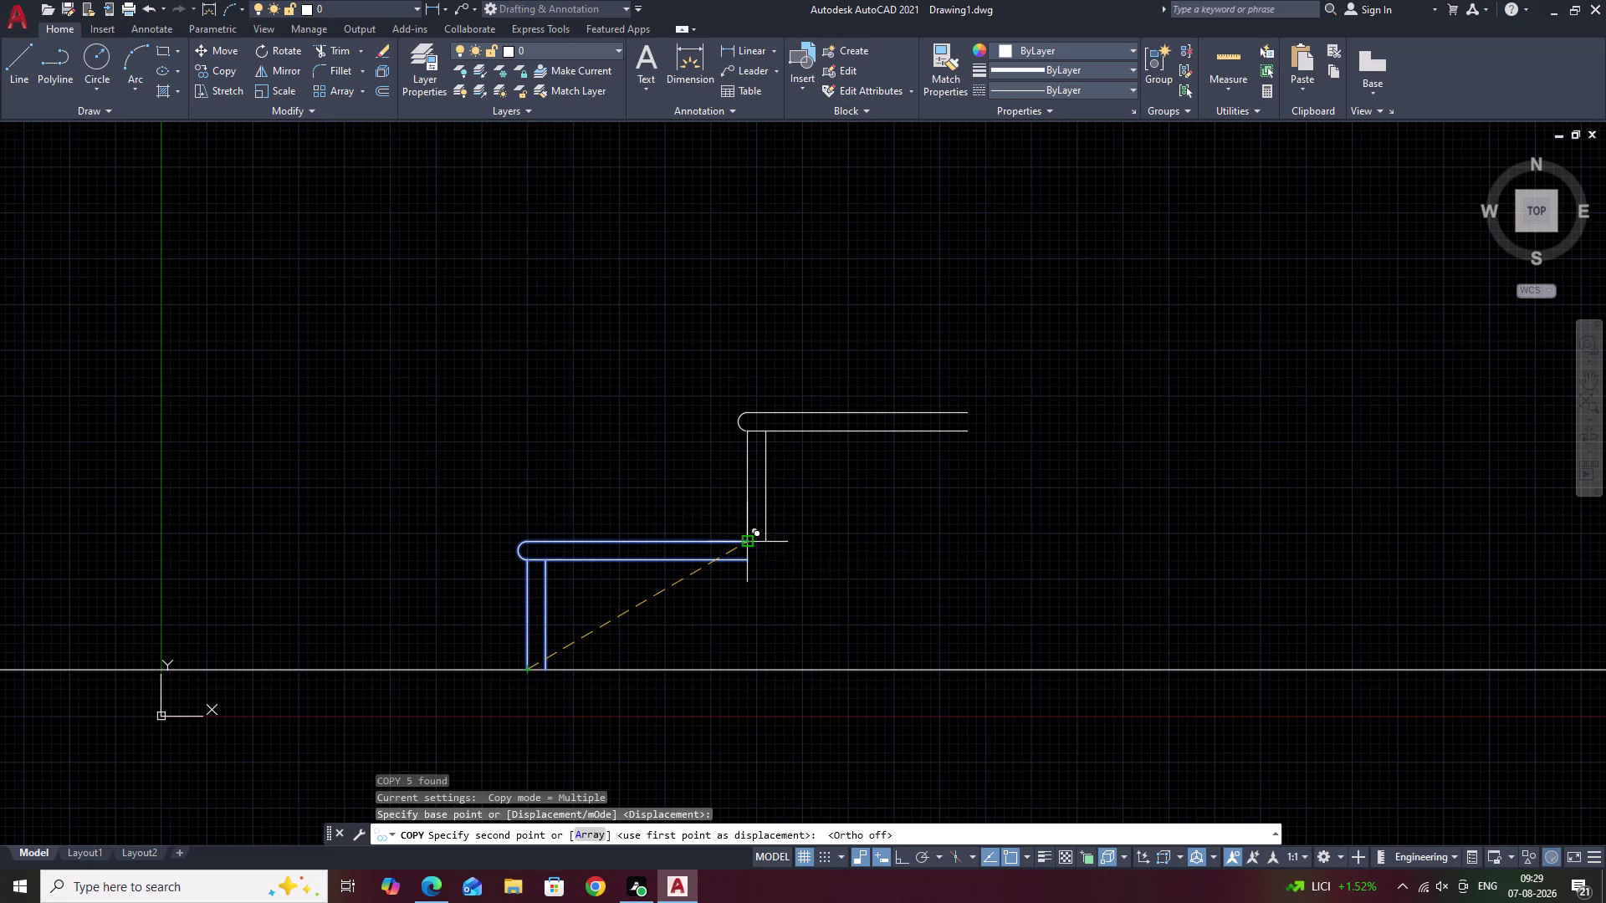
middle_drag(850, 507, 724, 681)
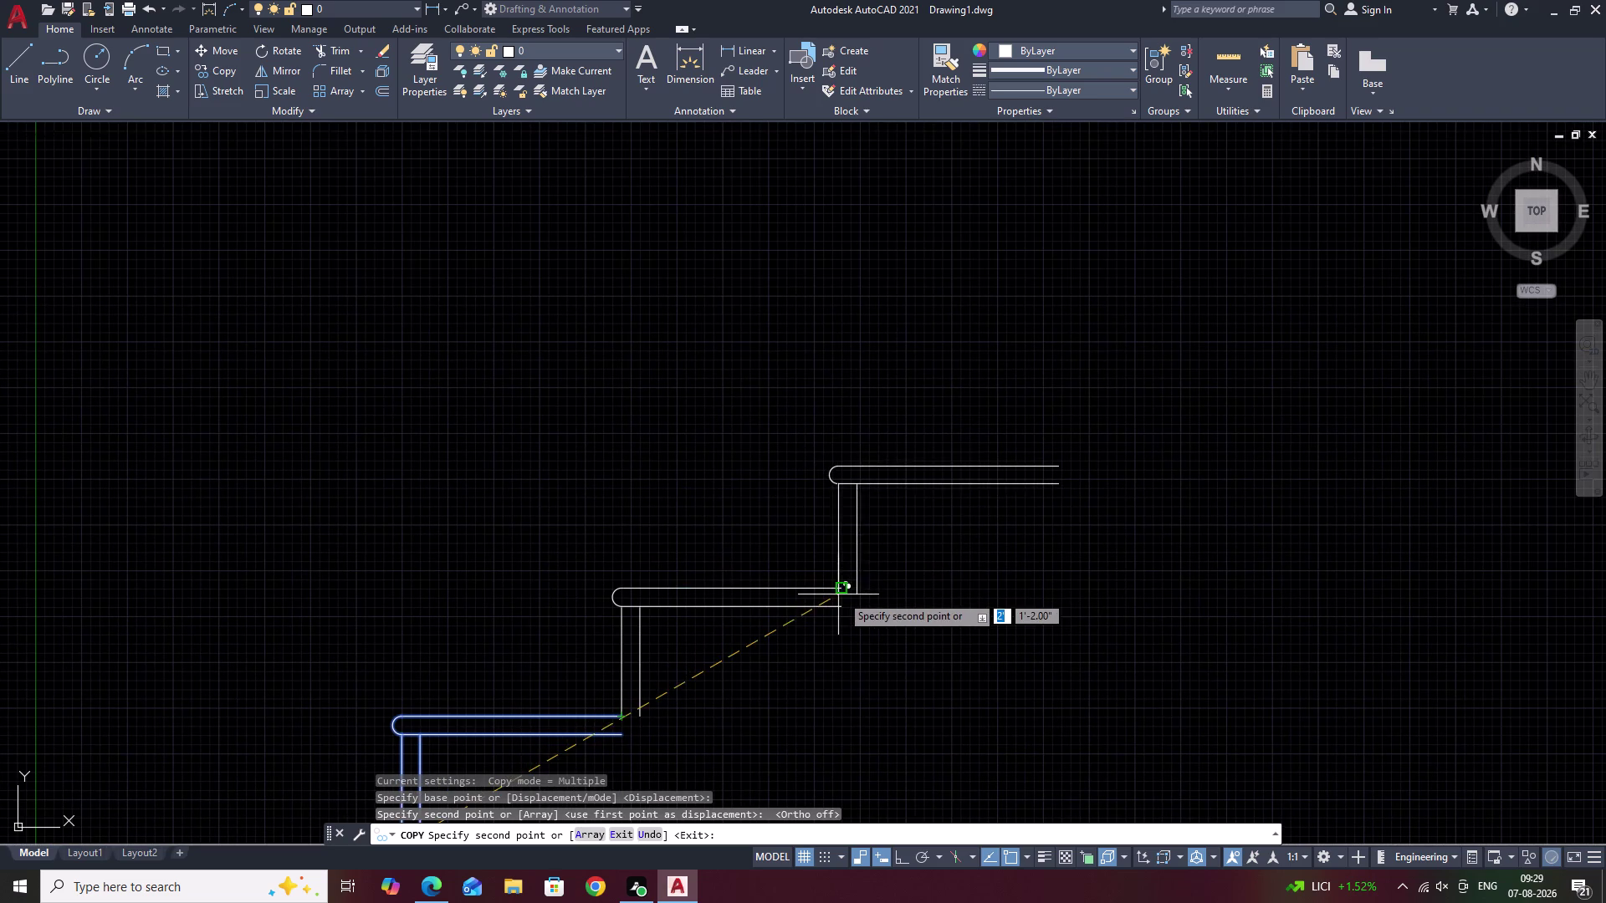
click(838, 588)
middle_drag(987, 552, 791, 684)
scroll(down, 3)
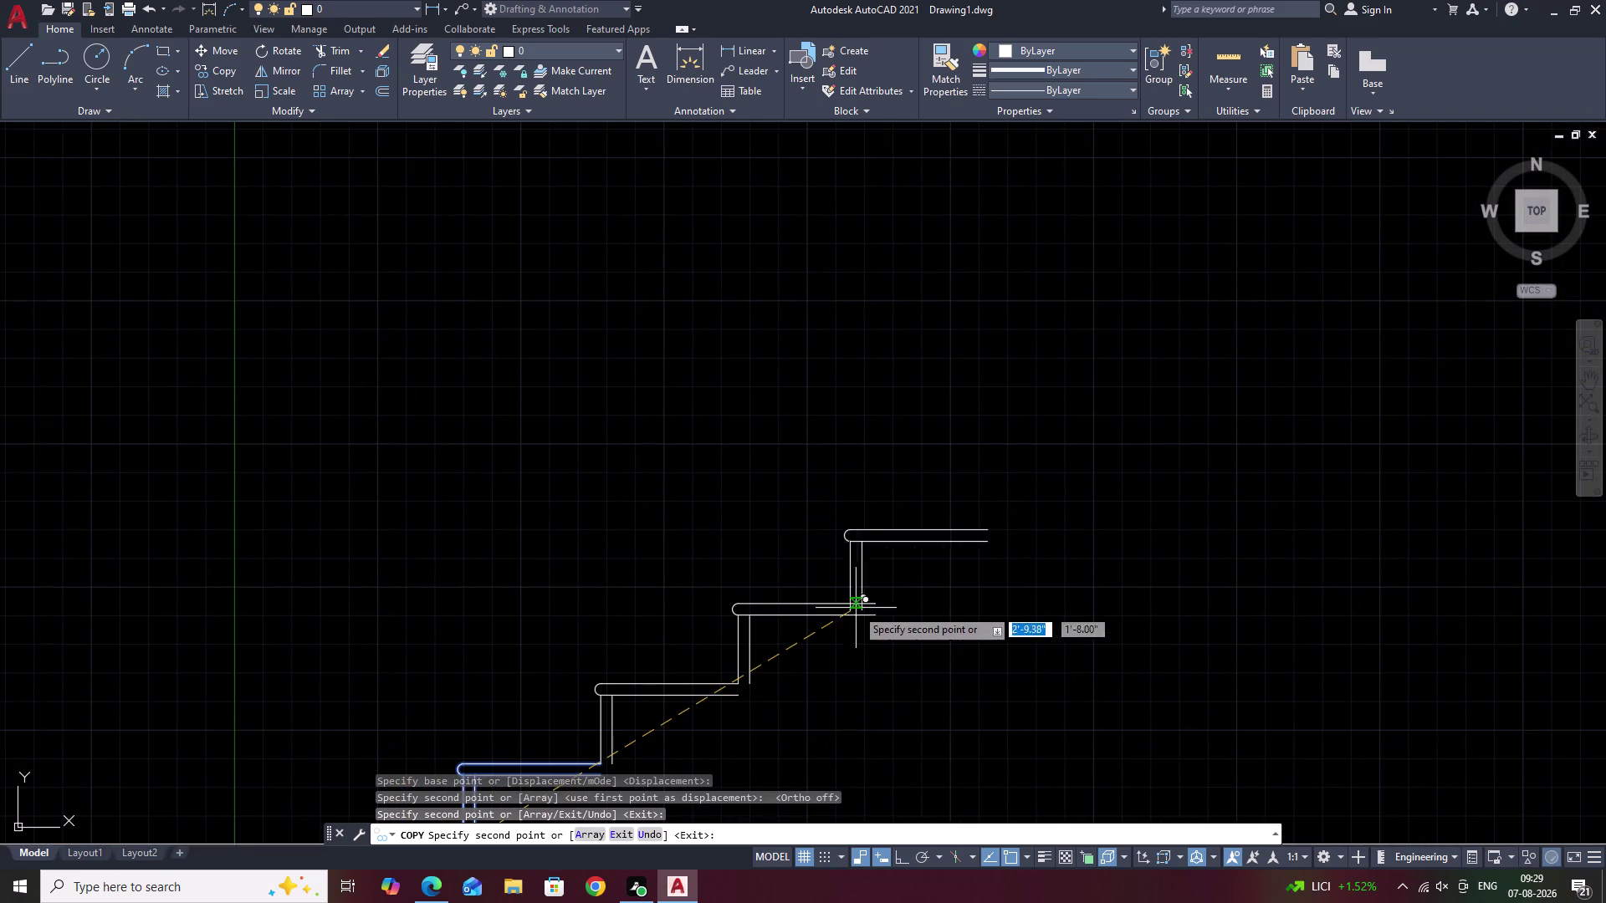
click(876, 605)
Keep placing step copies at each tread end up to the top step.
scroll(down, 3)
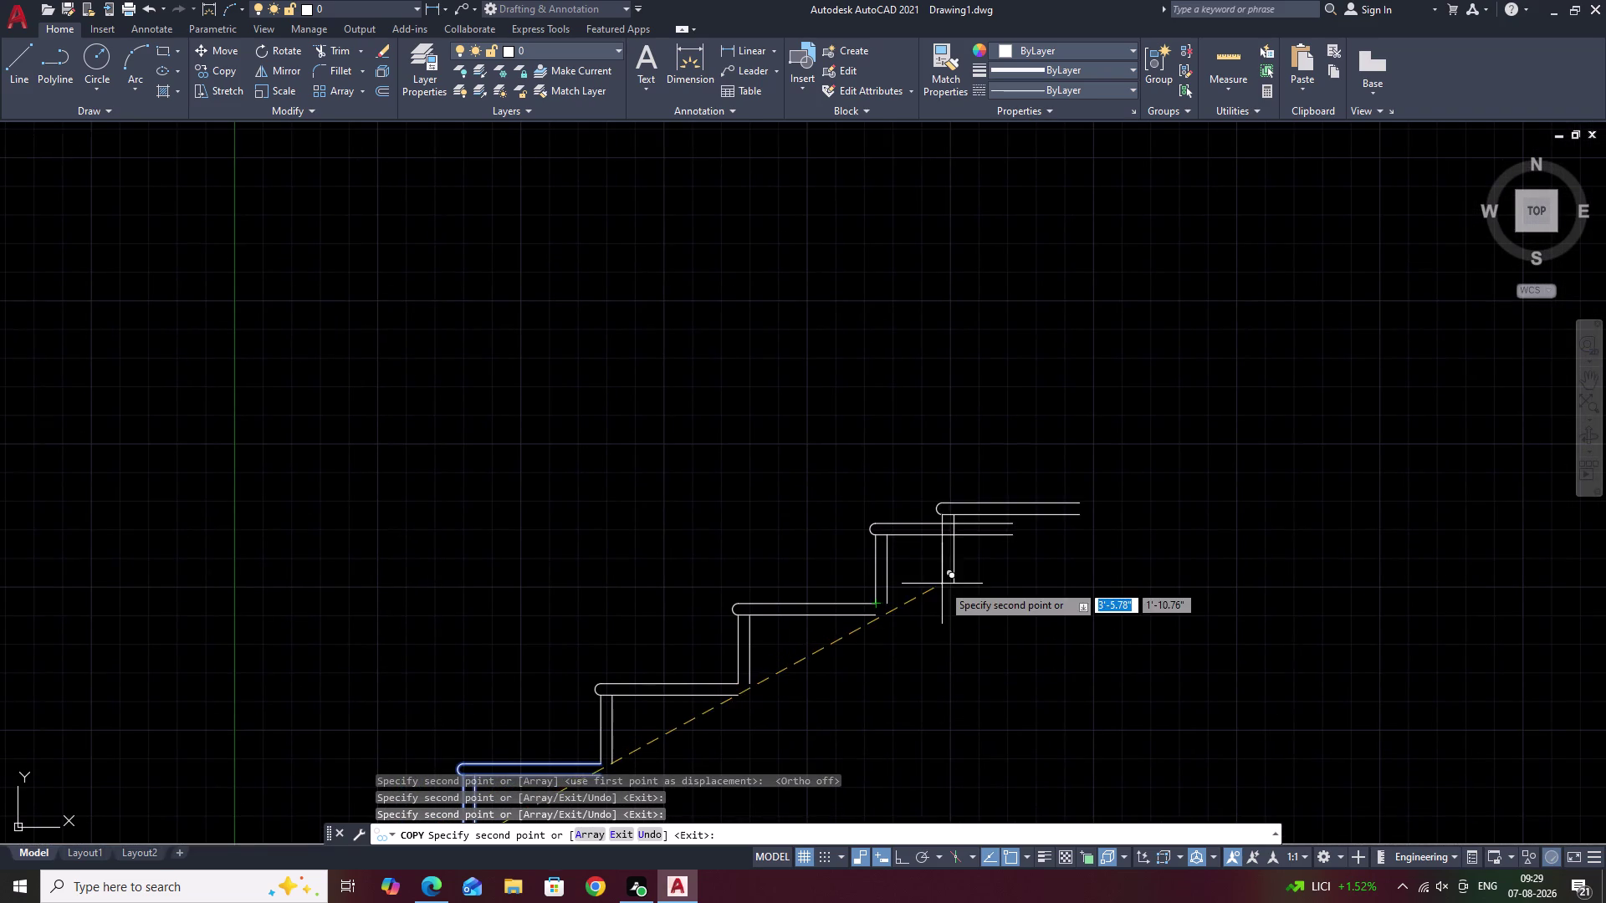
middle_drag(986, 624, 993, 474)
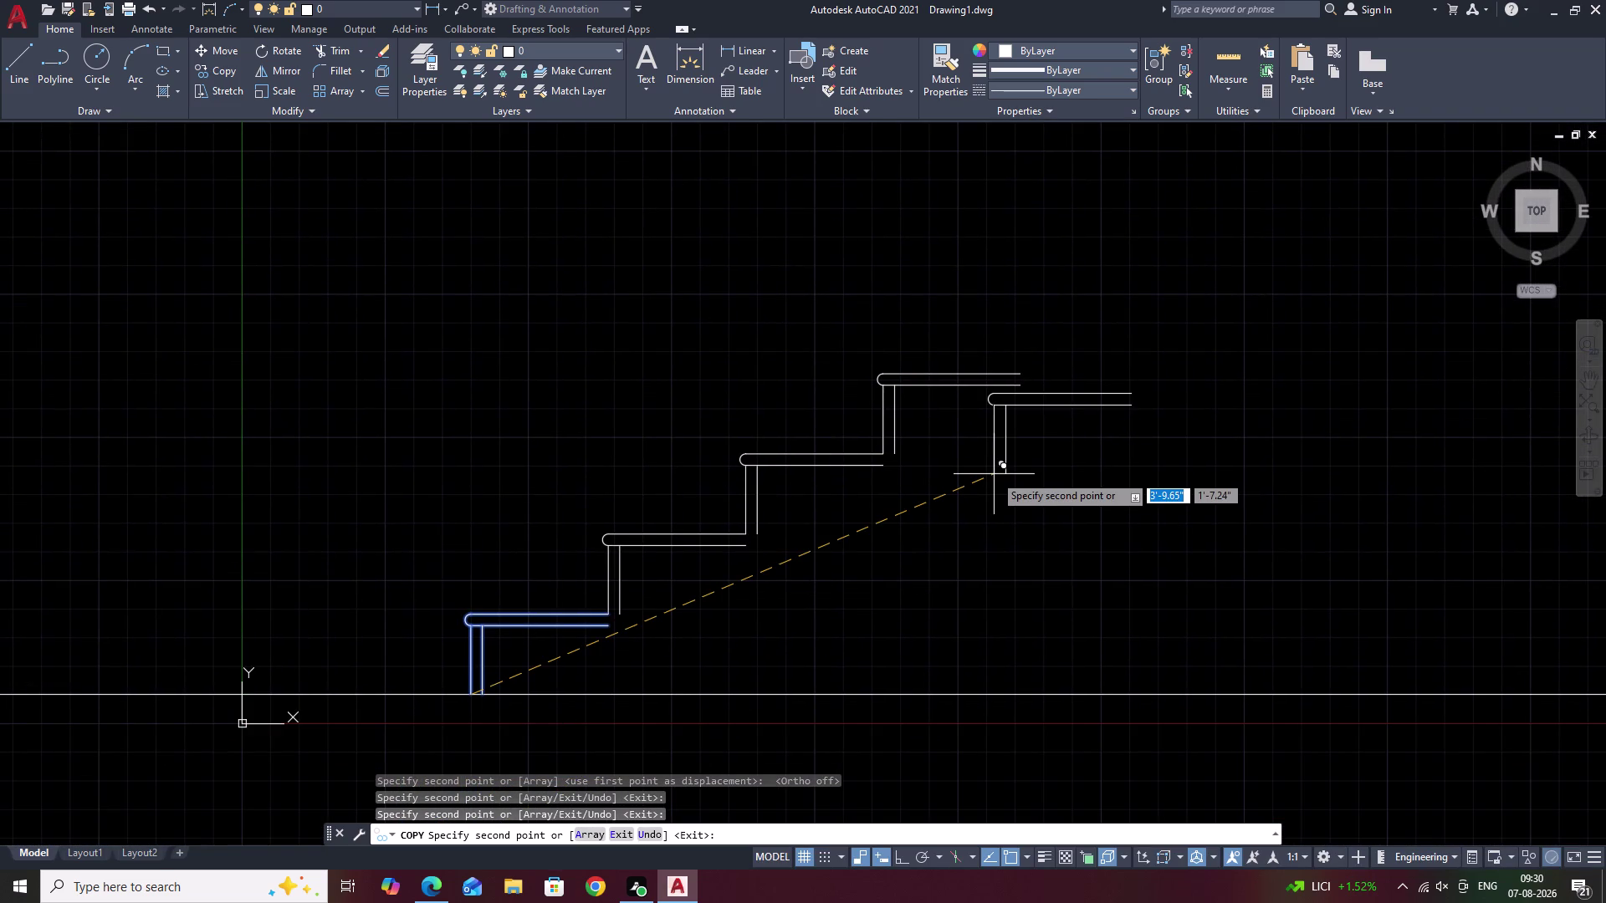
middle_drag(993, 474, 858, 646)
scroll(down, 3)
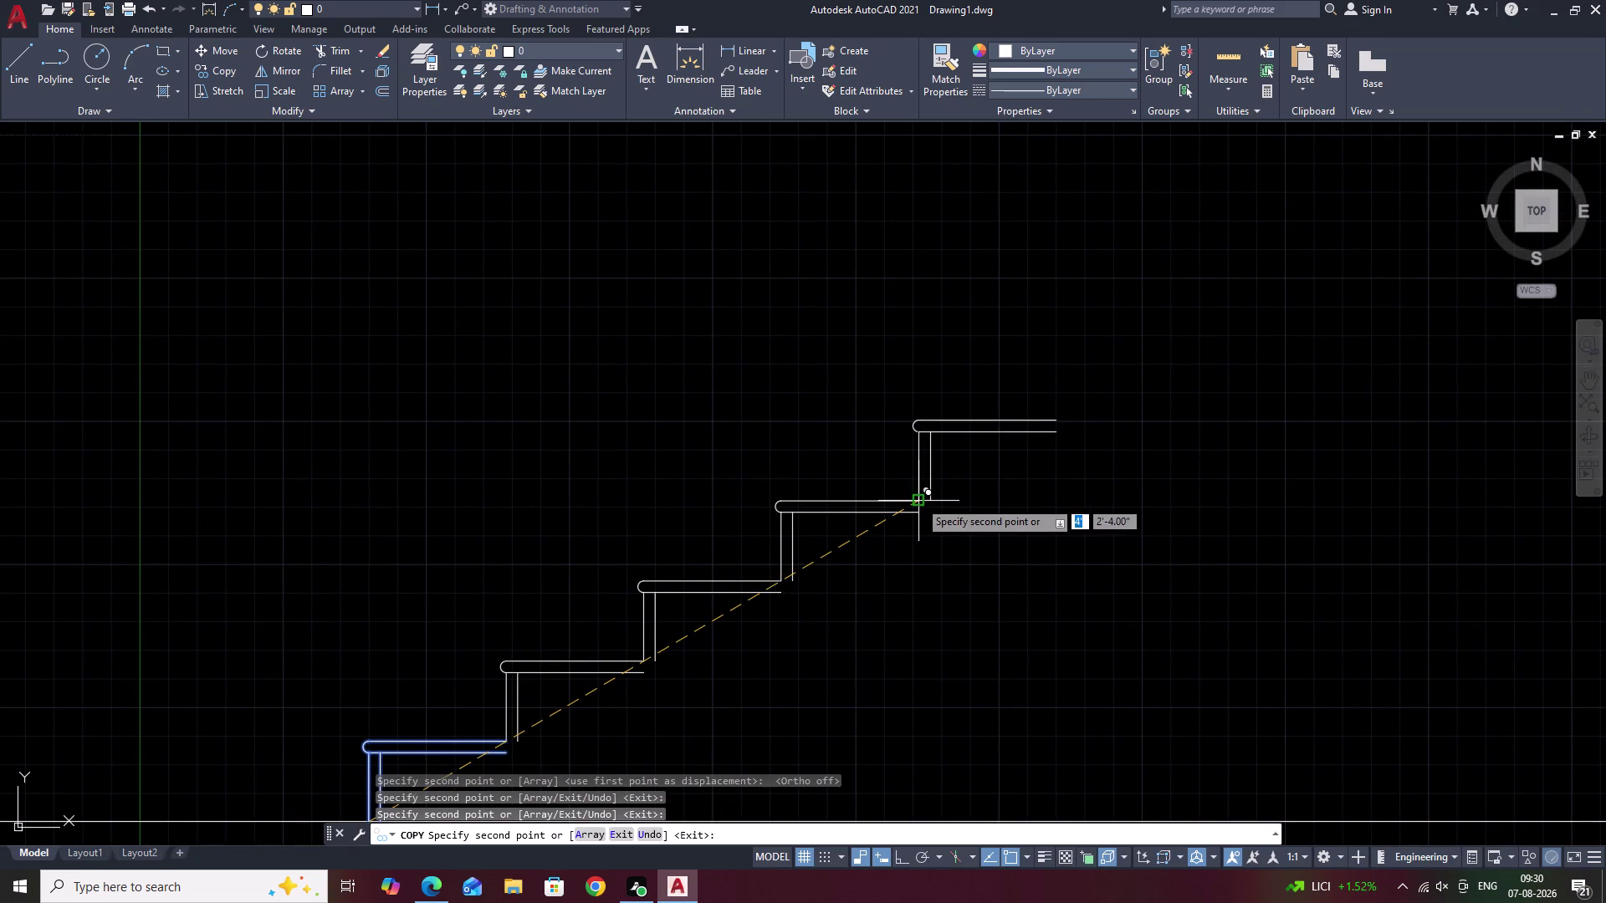
click(919, 501)
middle_drag(1023, 500, 874, 684)
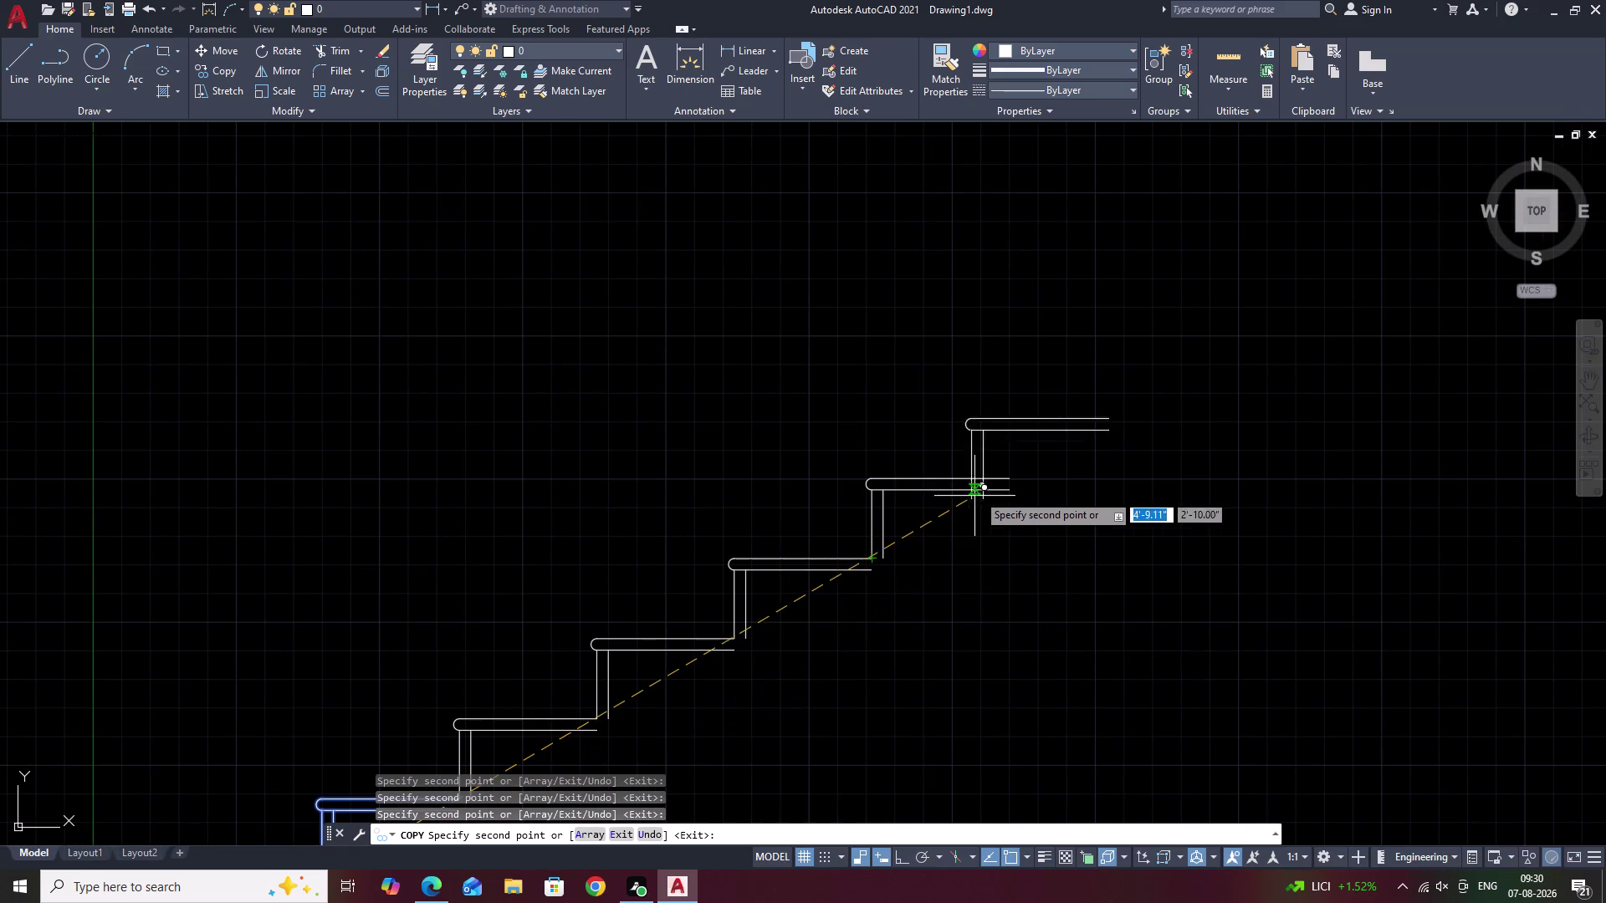
click(1006, 479)
scroll(down, 3)
middle_drag(1093, 480, 911, 680)
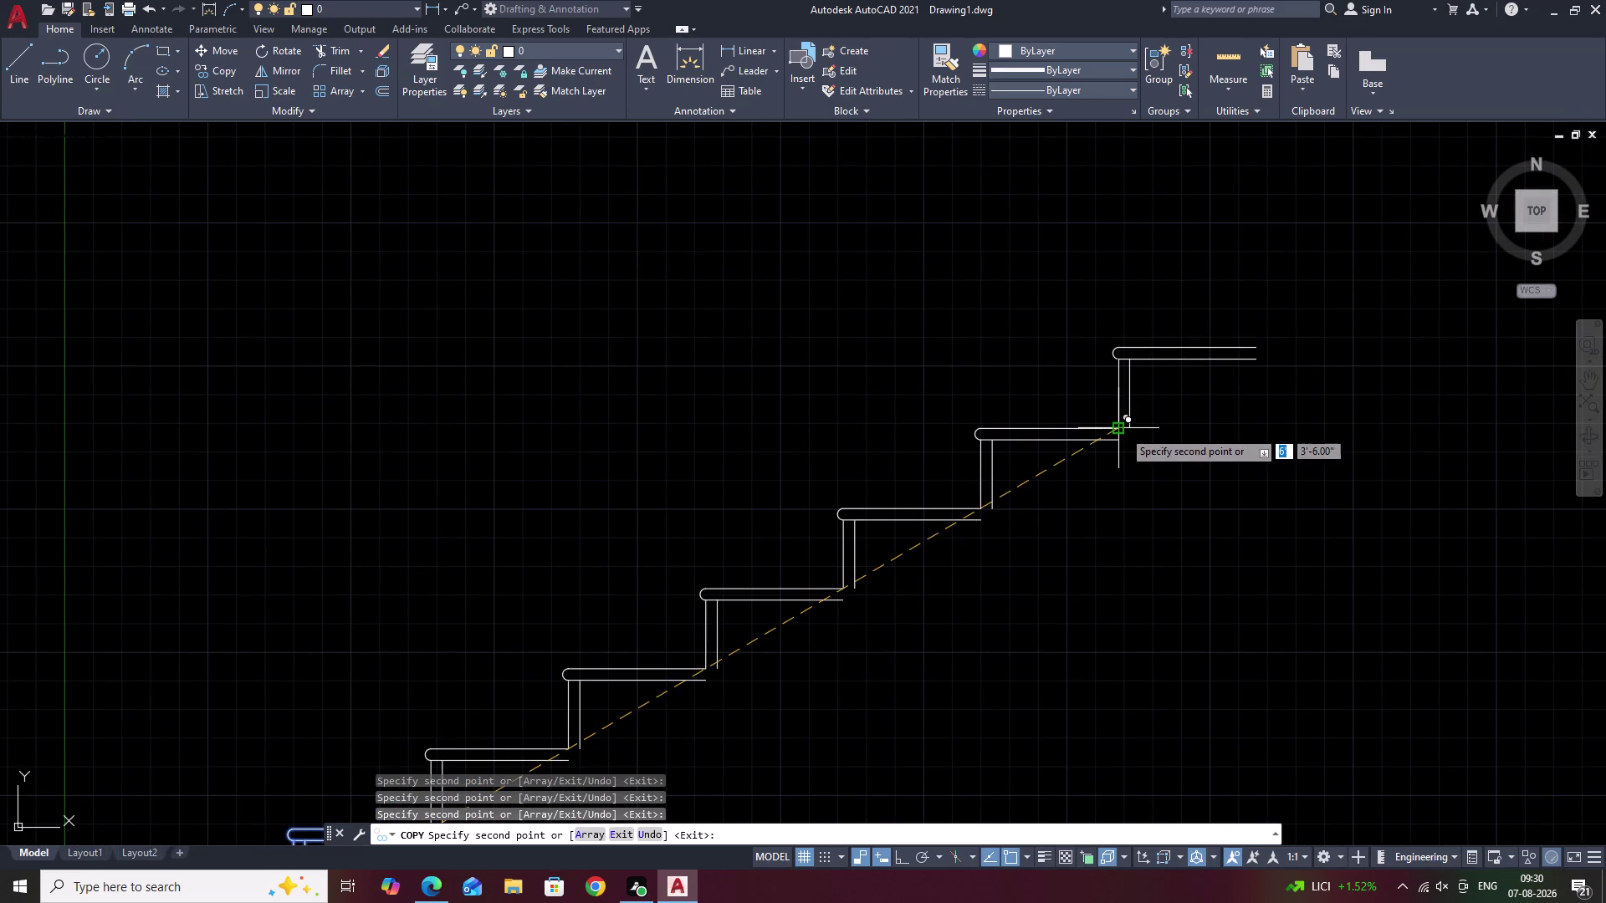
click(1120, 430)
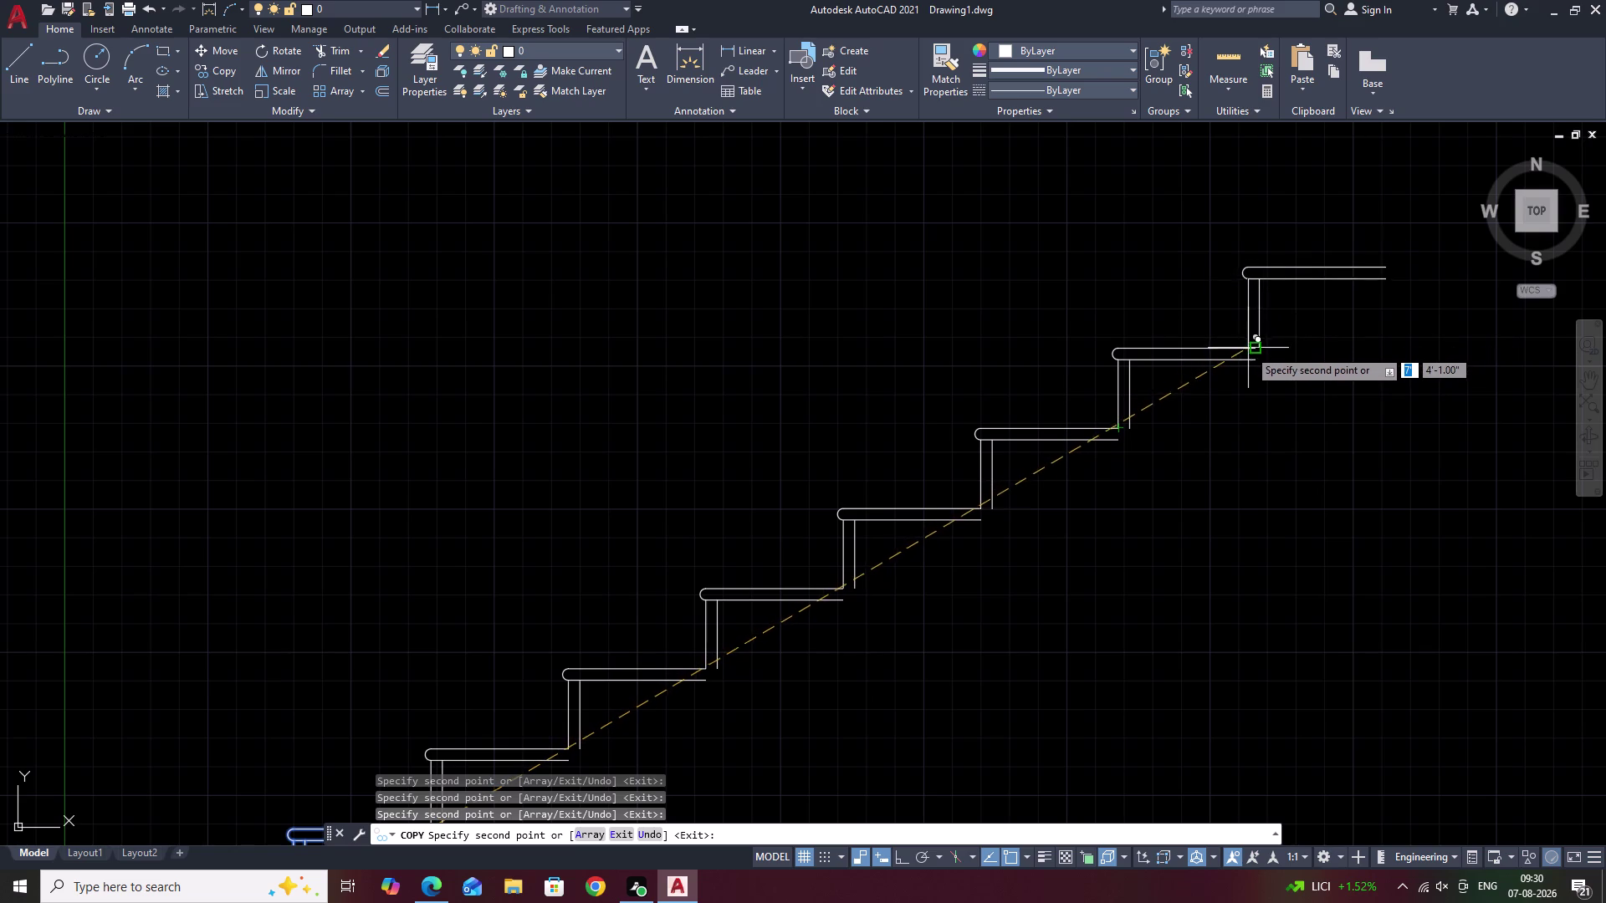
click(1252, 350)
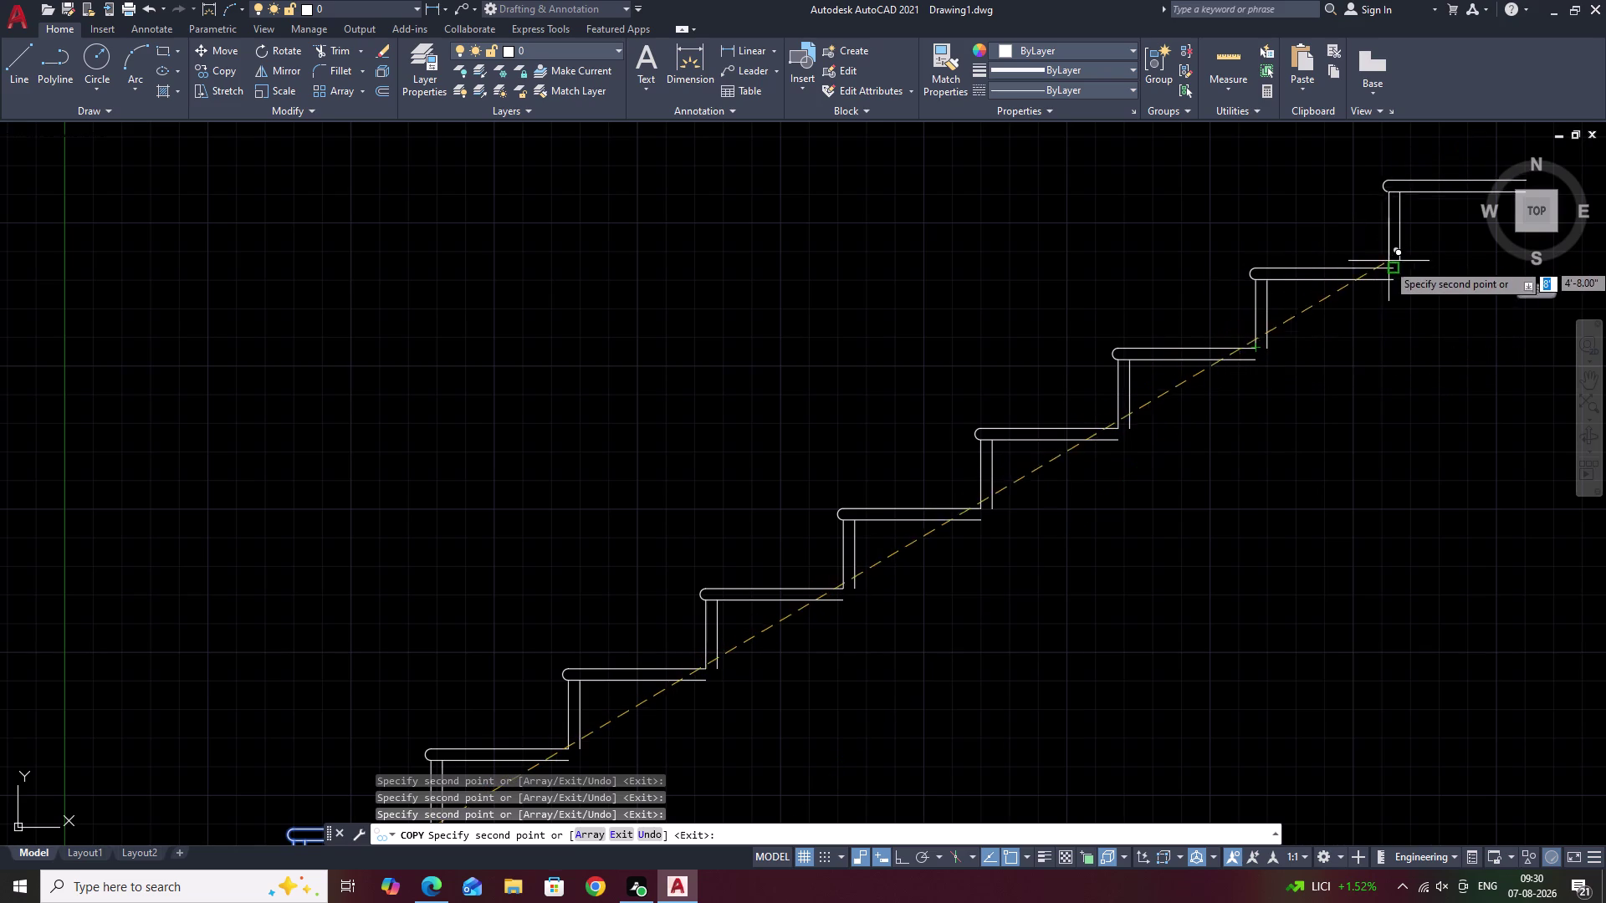
click(1390, 269)
key(Escape)
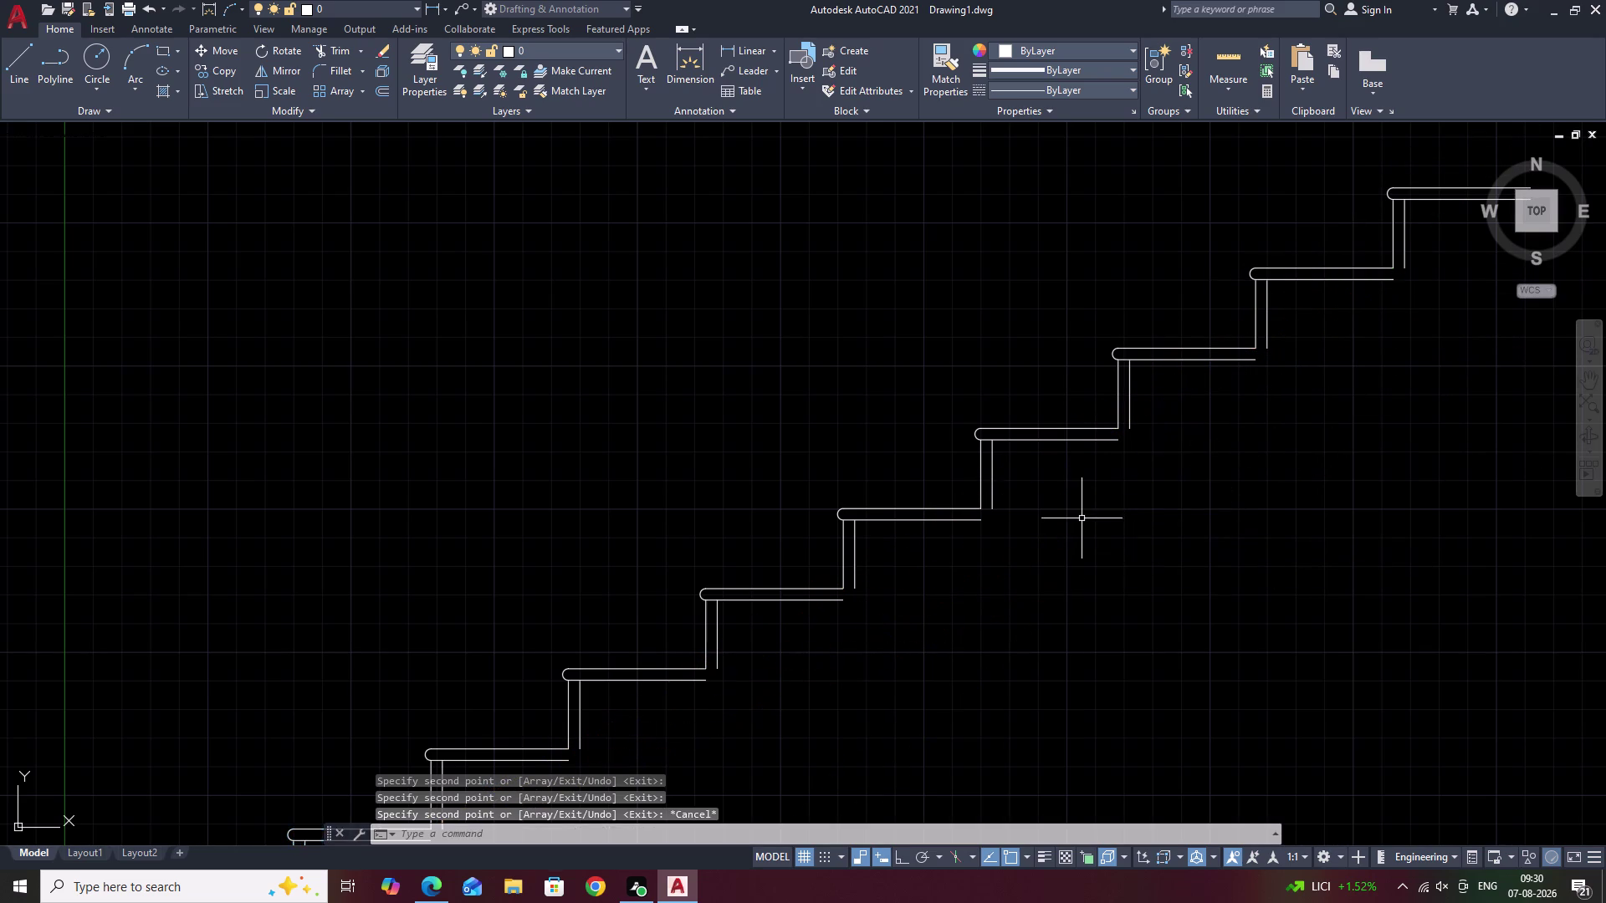
Pan around the completed stair flight, cancelling a stray selection.
scroll(down, 3)
middle_drag(1116, 516, 827, 602)
scroll(up, 3)
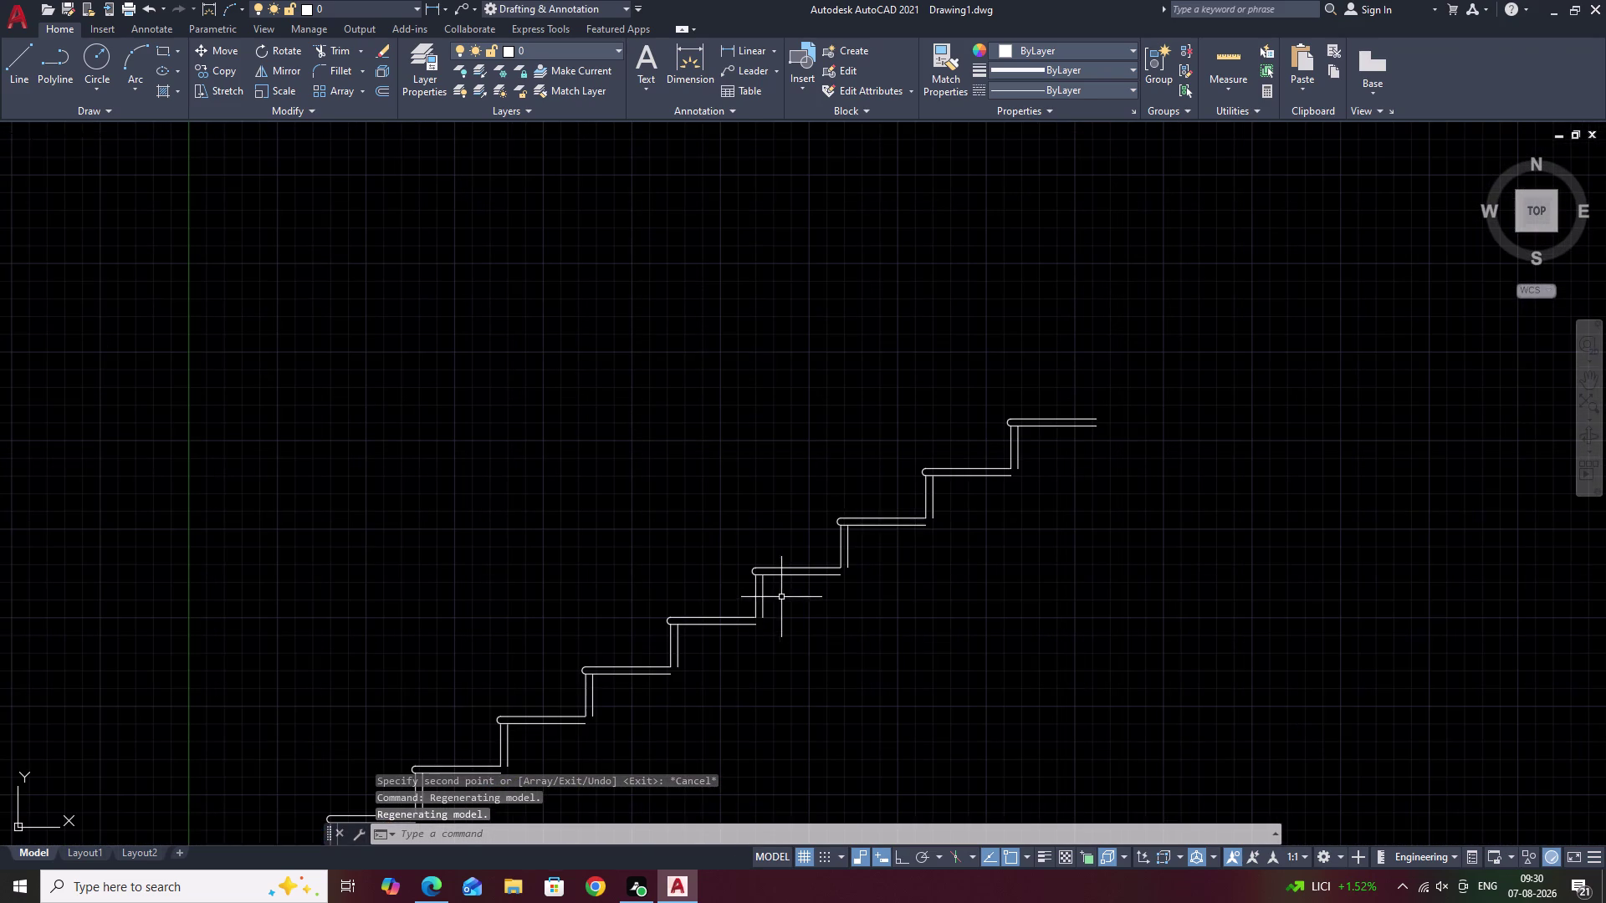
drag(1094, 389, 1082, 389)
middle_click(1163, 614)
key(Escape)
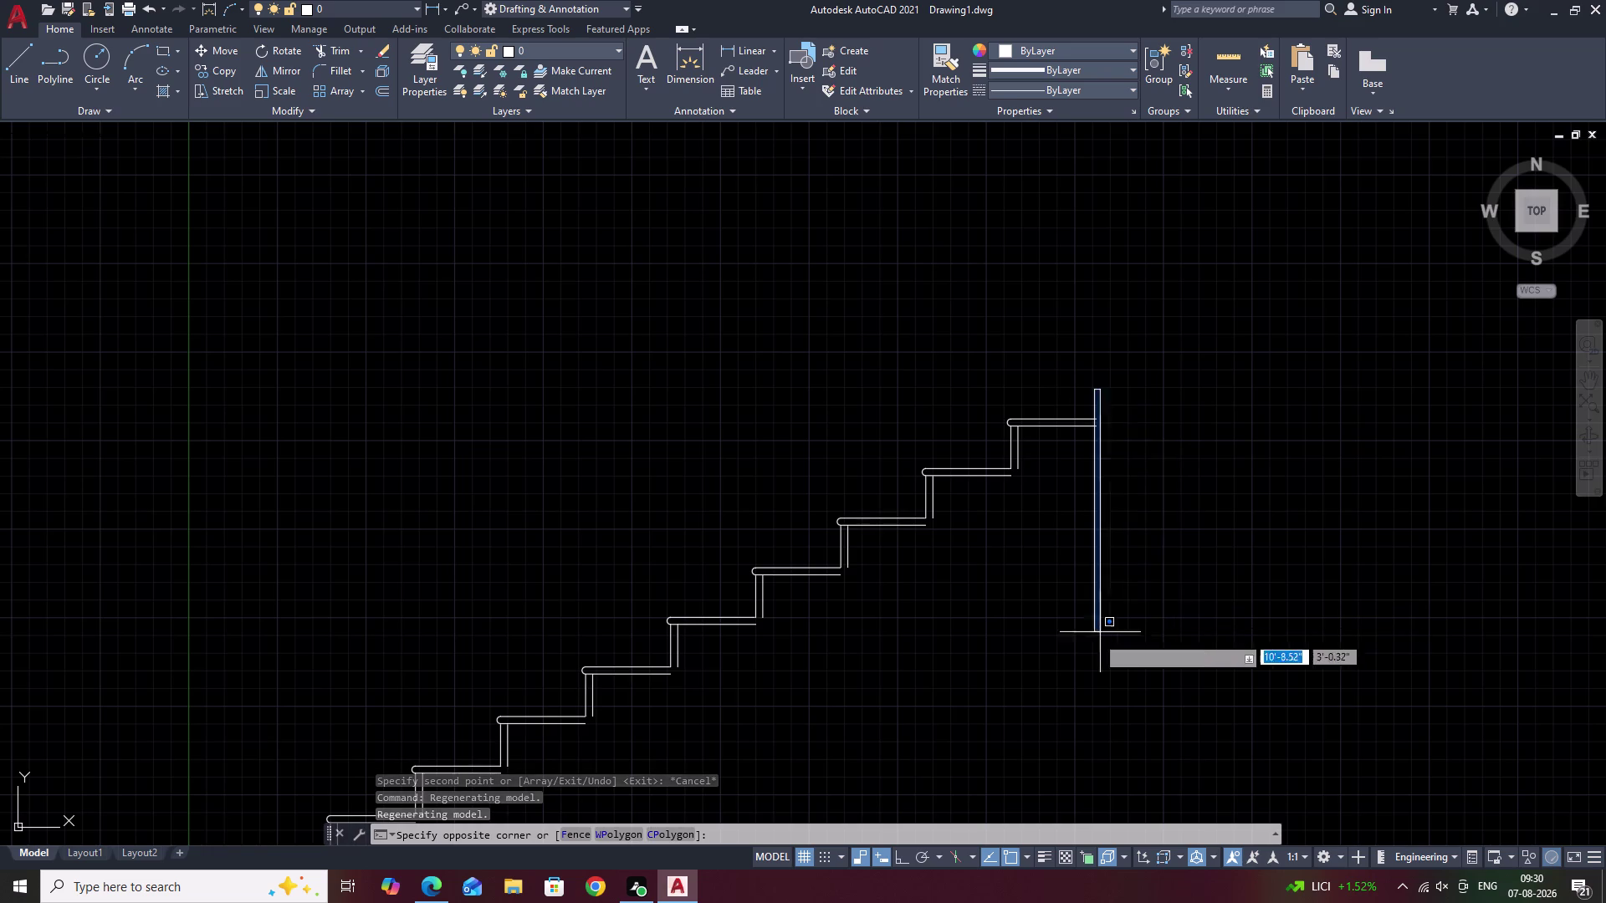
middle_drag(1089, 643, 1201, 378)
key(Escape)
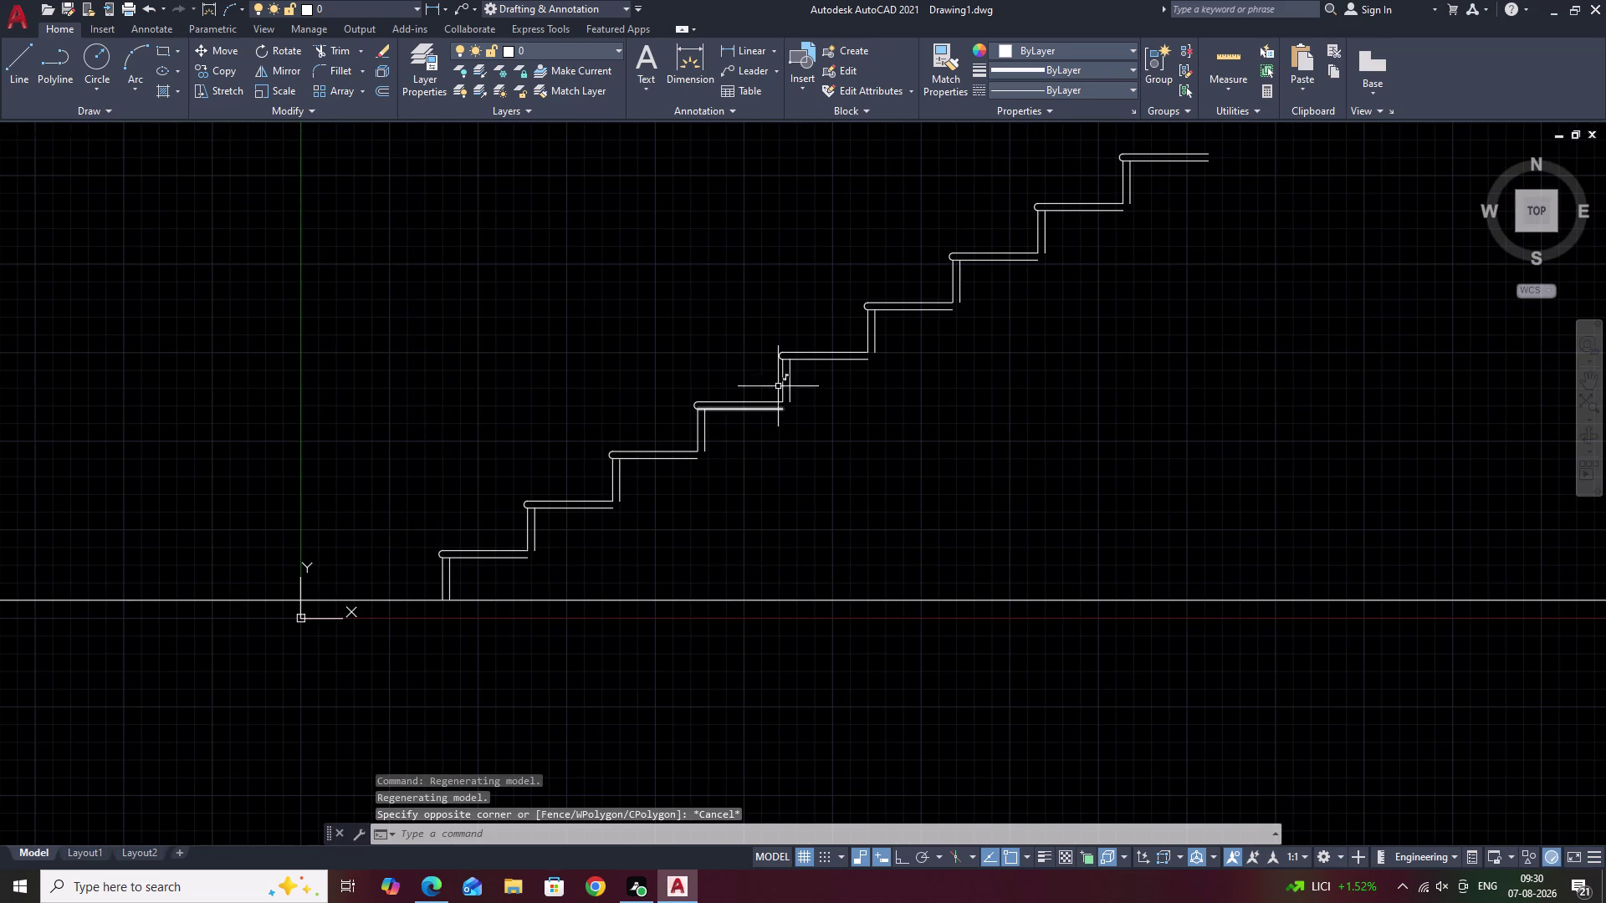
middle_drag(887, 401, 911, 465)
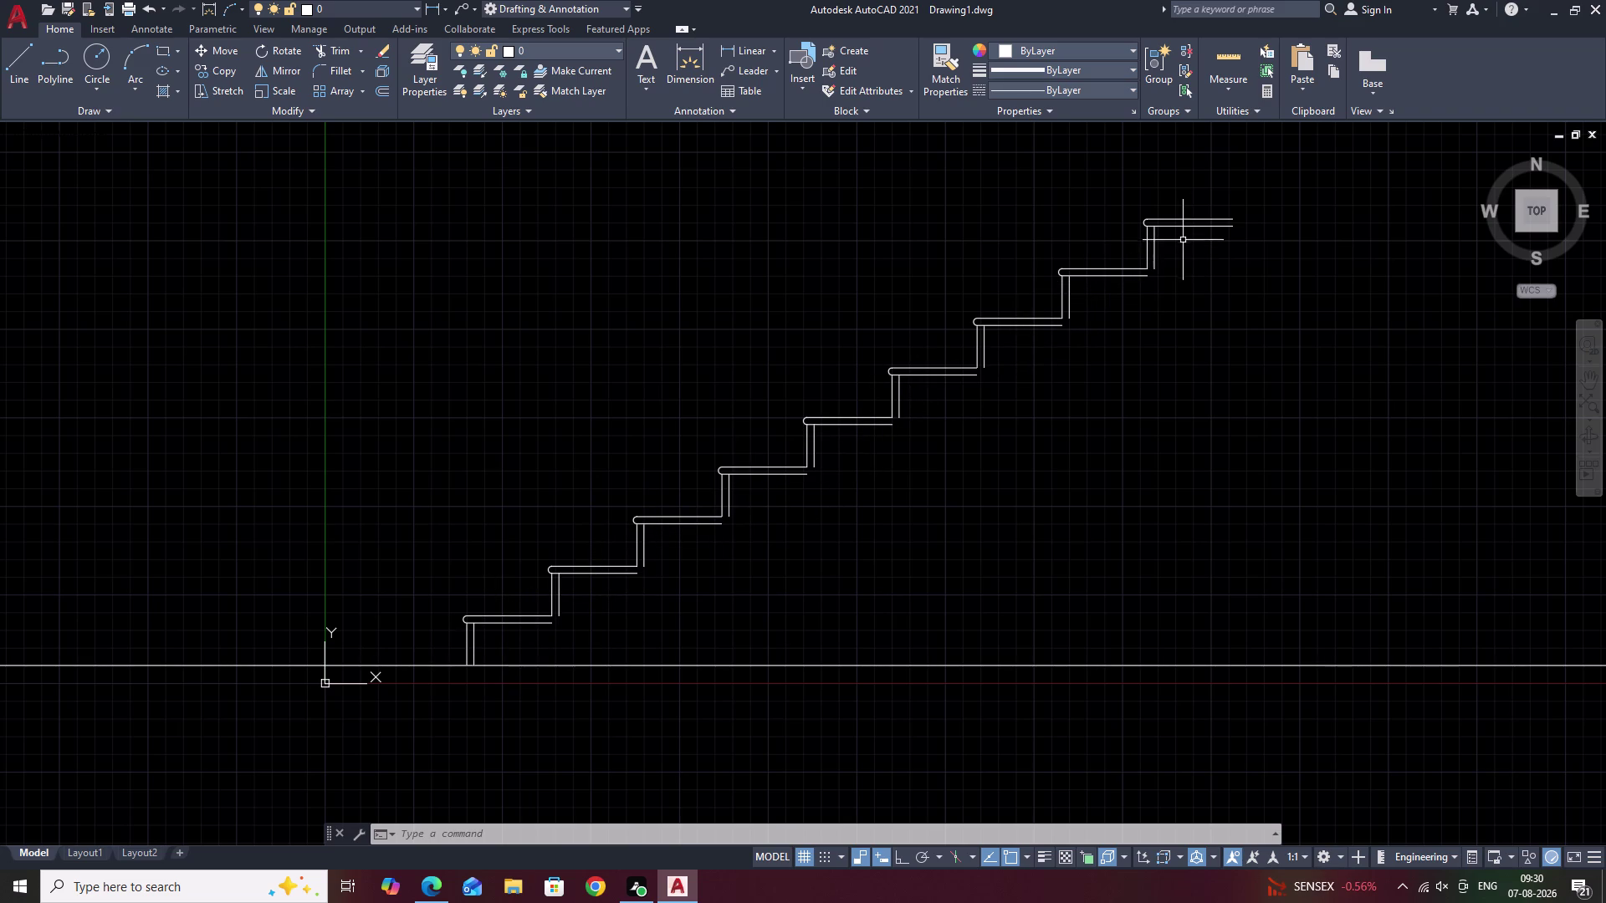
Copy the topmost rounded-nosing step from its riser corner onto the top tread's end.
middle_drag(1183, 239, 912, 457)
drag(987, 405, 883, 416)
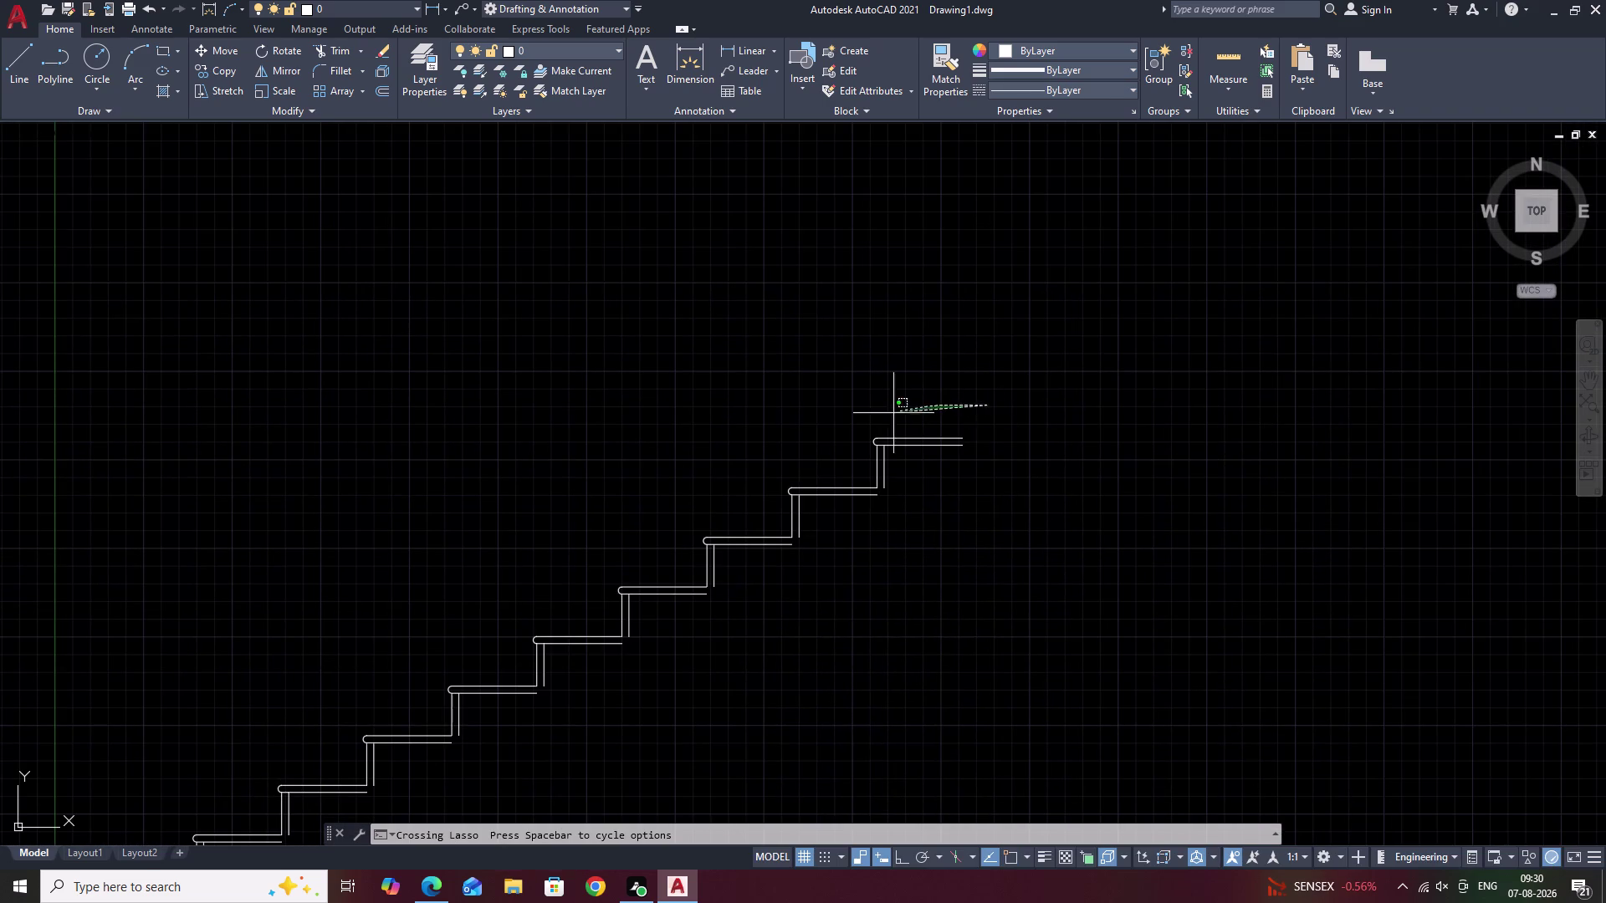
drag(883, 416, 921, 484)
text(C)
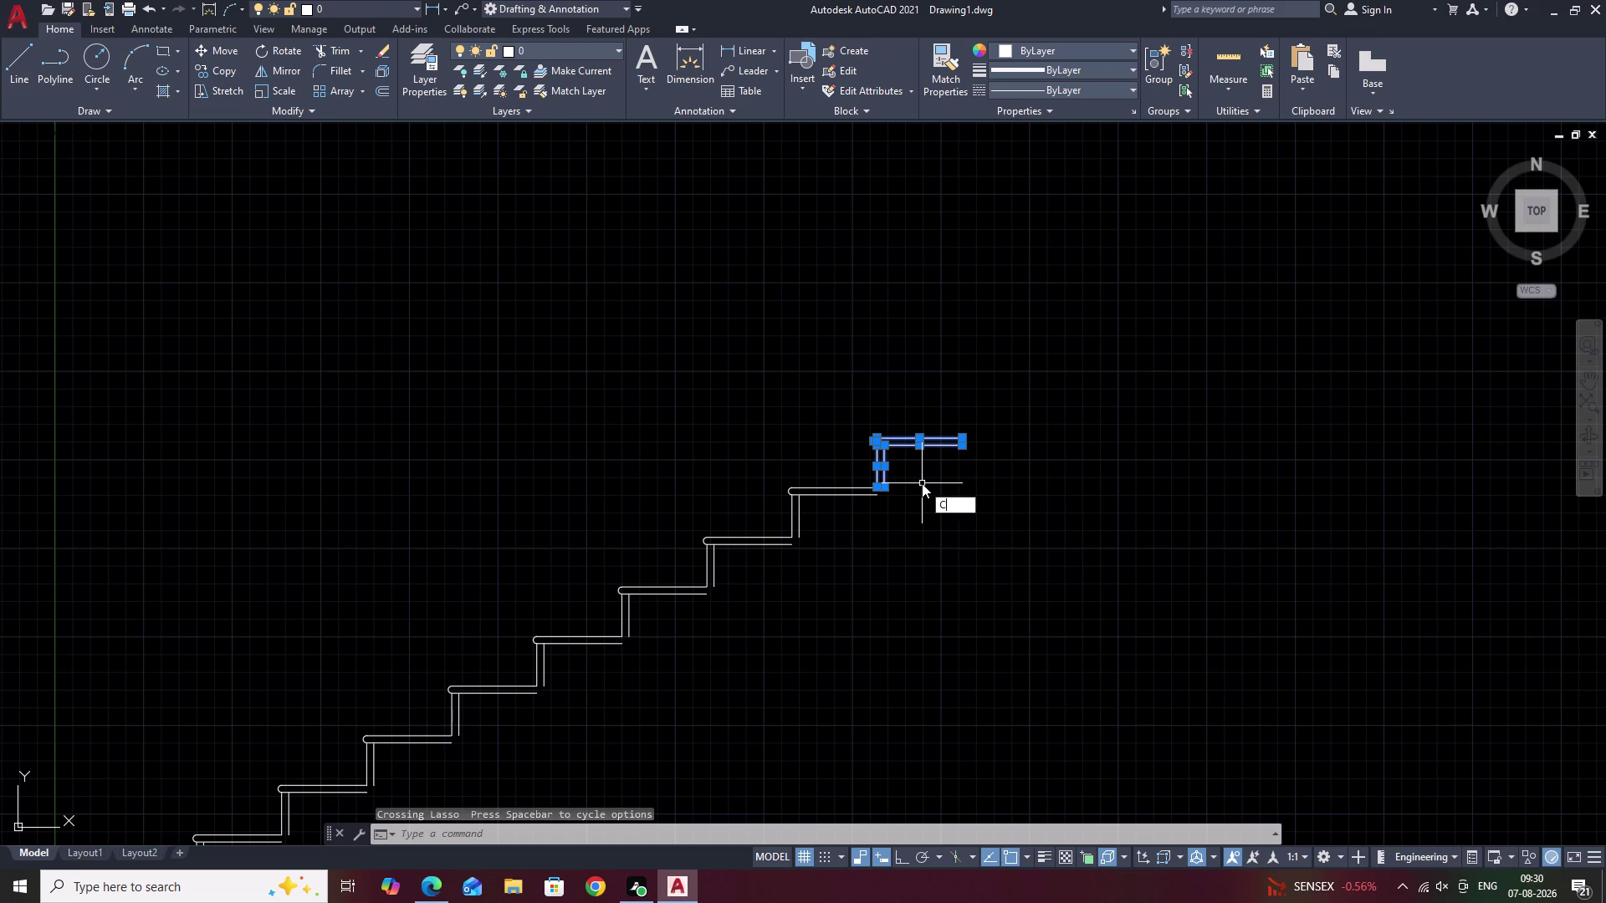
text(O)
key(space)
scroll(up, 3)
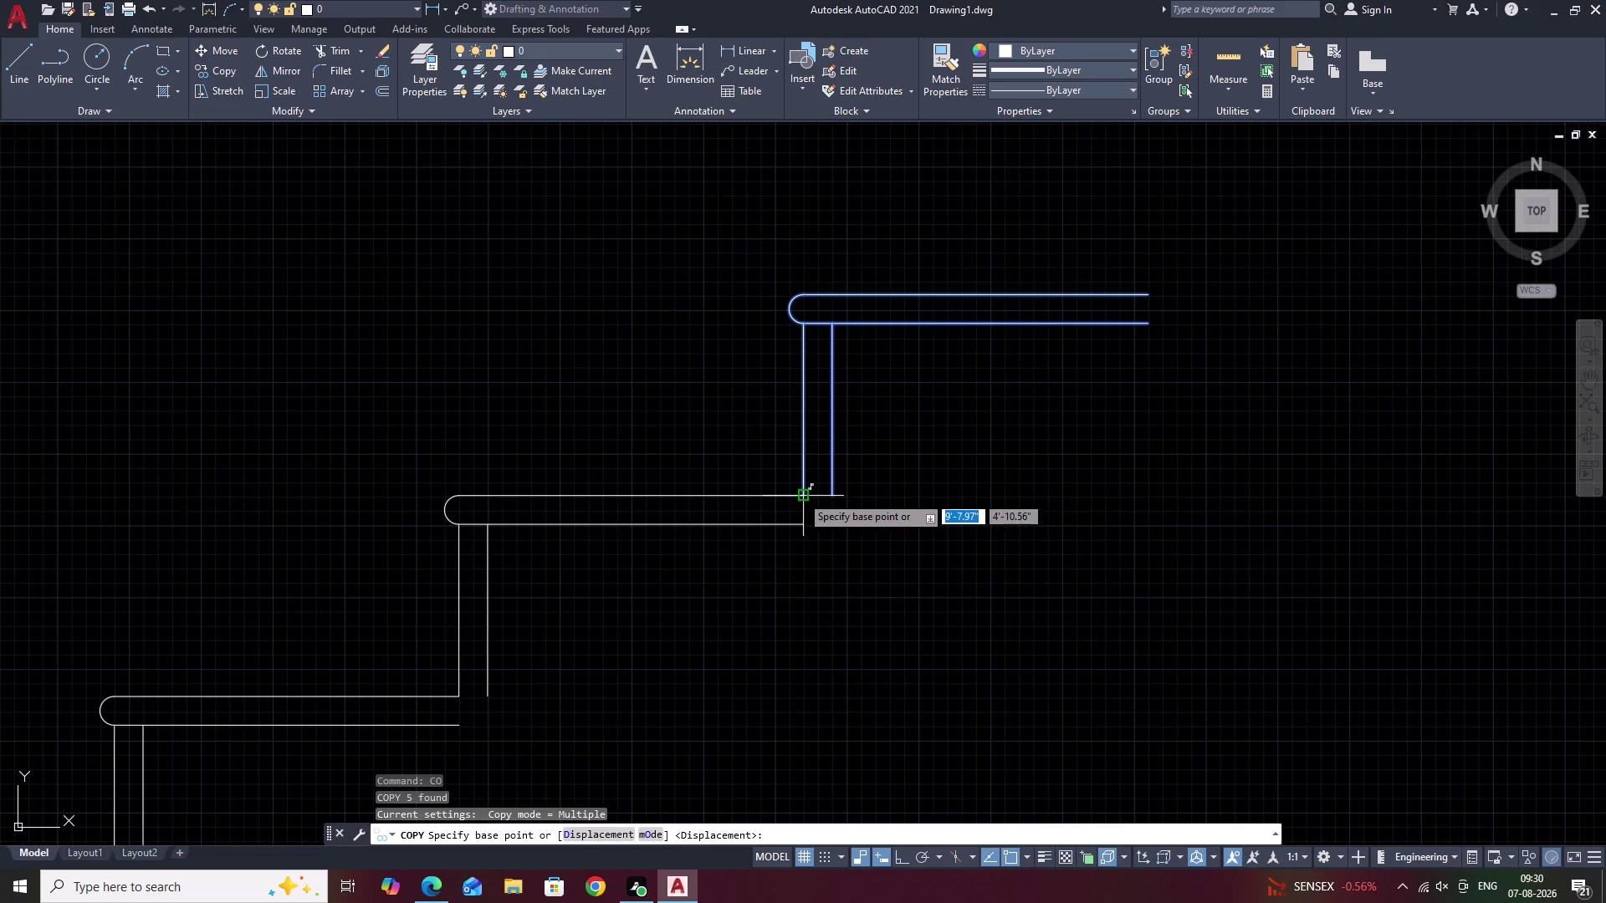
click(801, 495)
middle_drag(1044, 389, 822, 688)
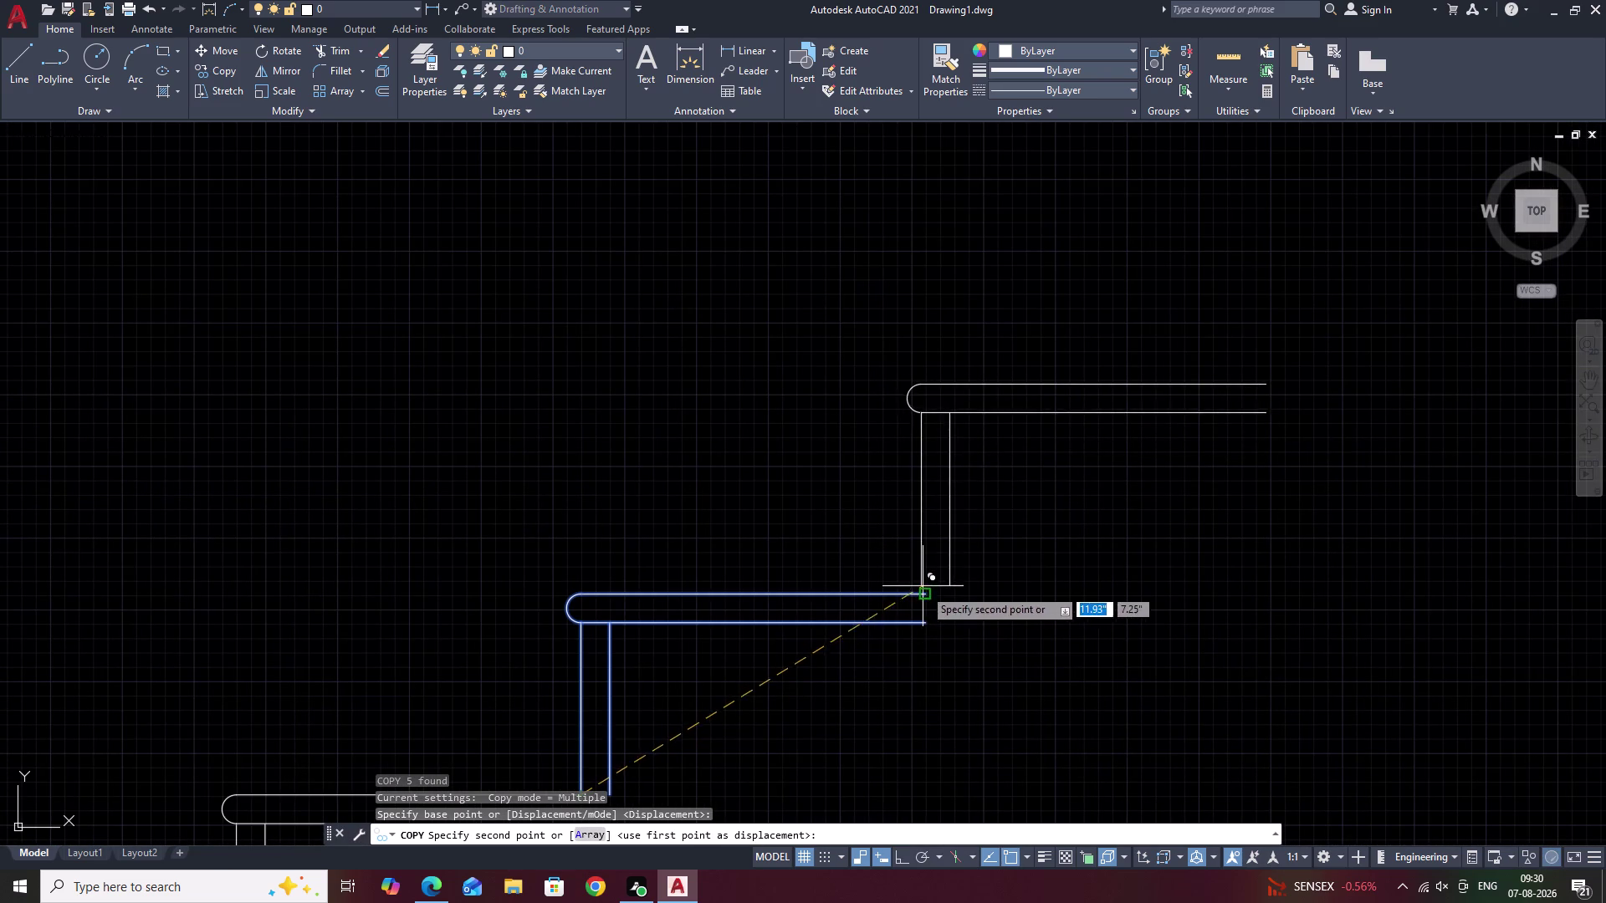
click(927, 593)
key(Escape)
scroll(down, 3)
middle_drag(1016, 632, 1016, 627)
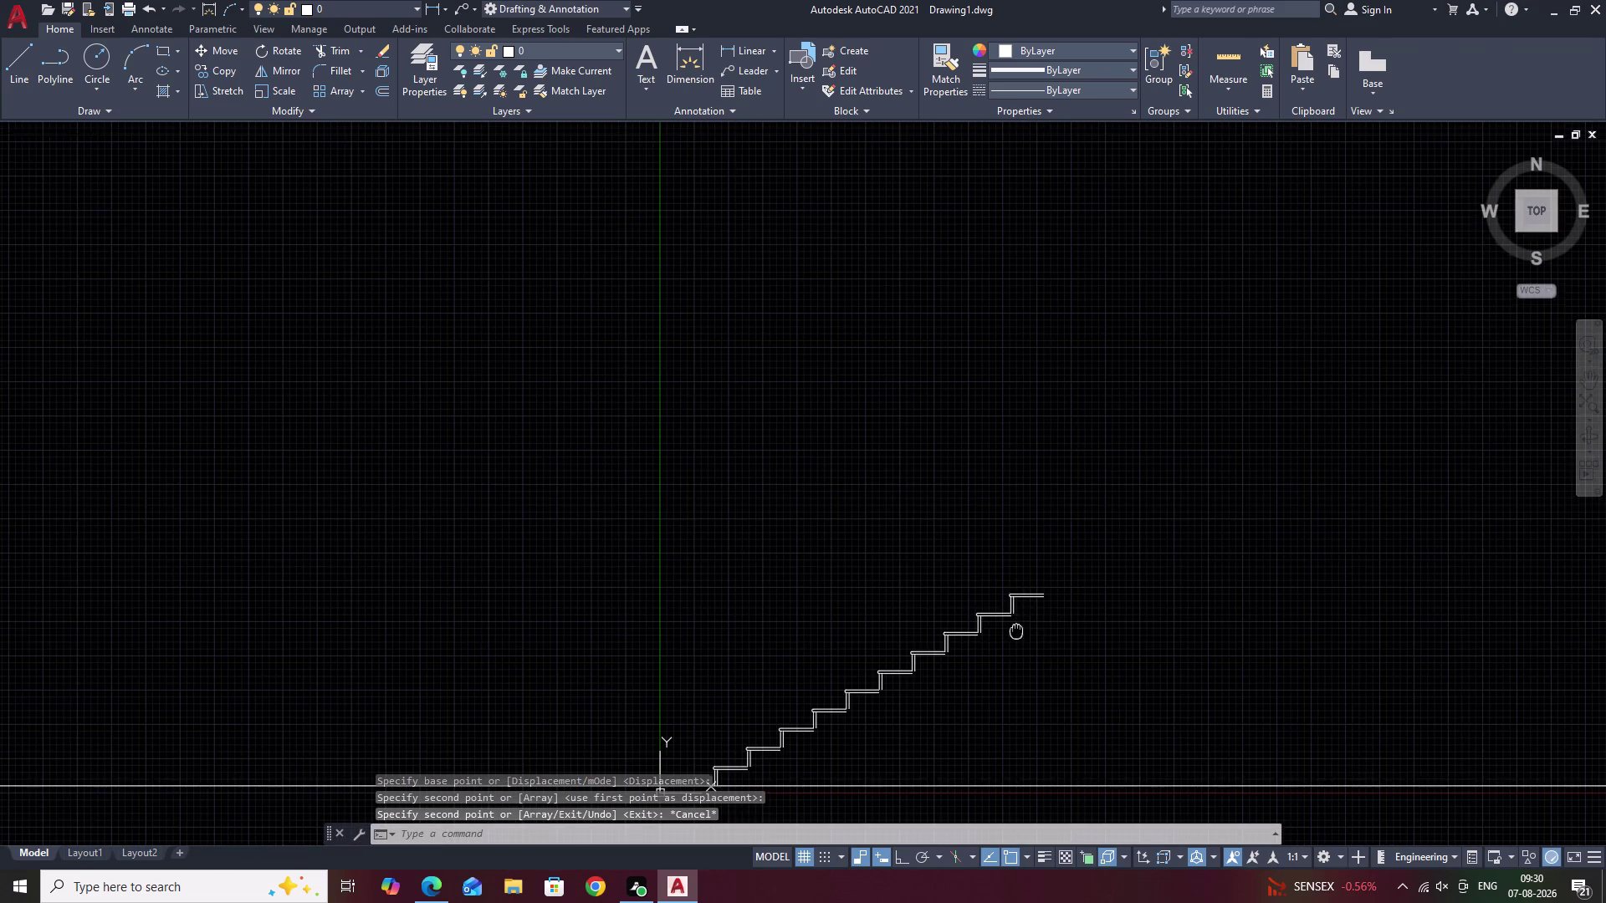
middle_drag(1016, 627, 1019, 541)
middle_drag(952, 630, 926, 651)
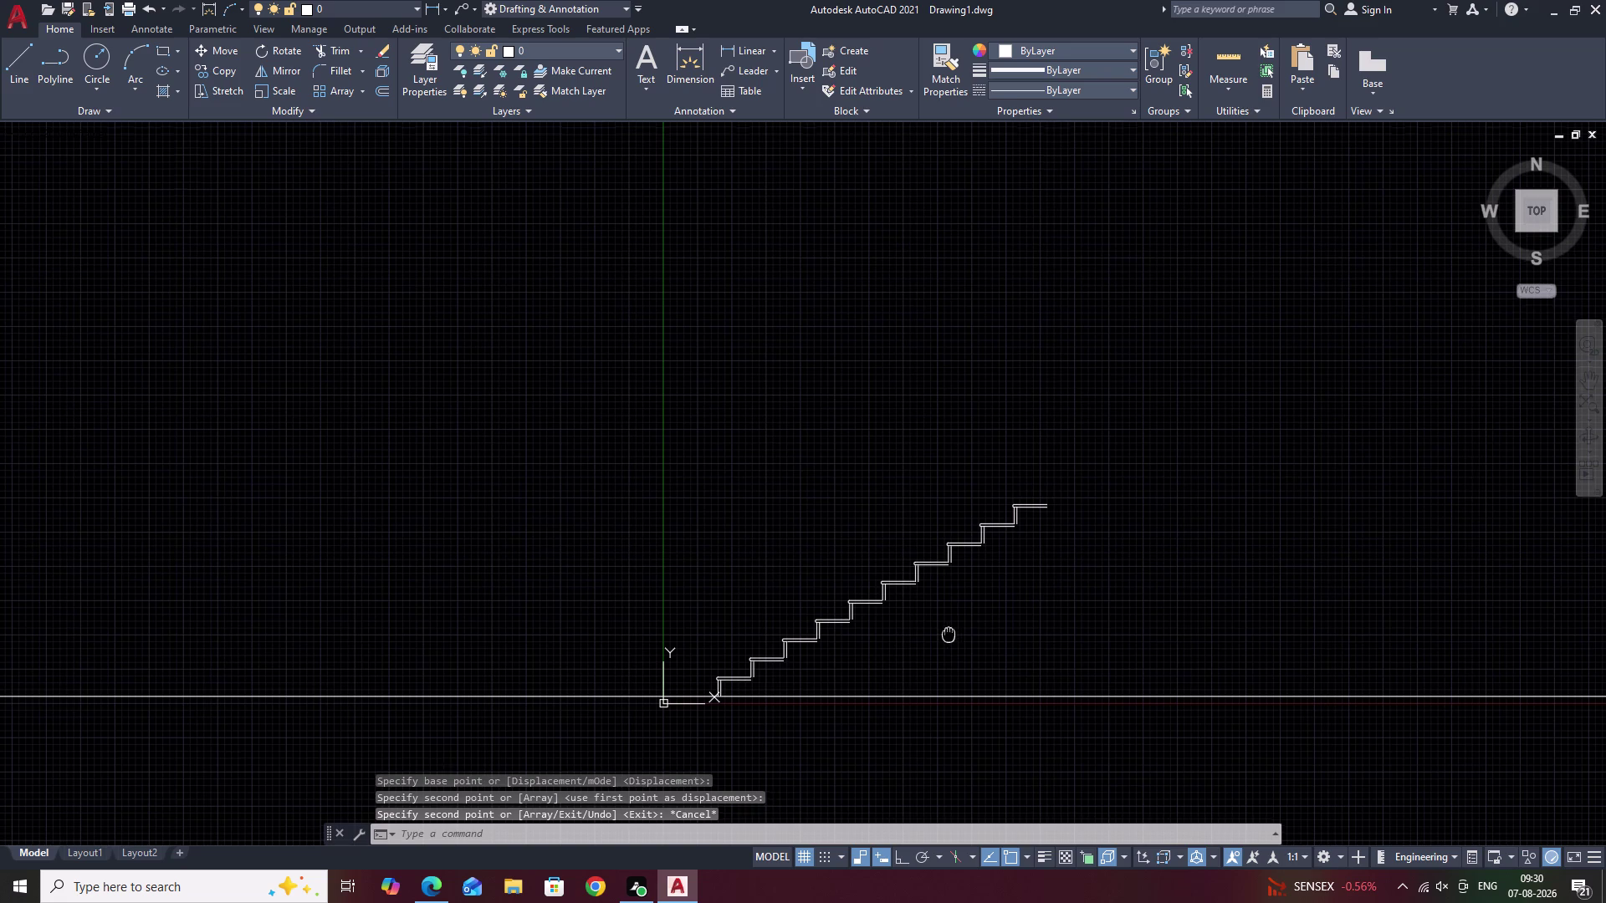
middle_drag(925, 651, 728, 725)
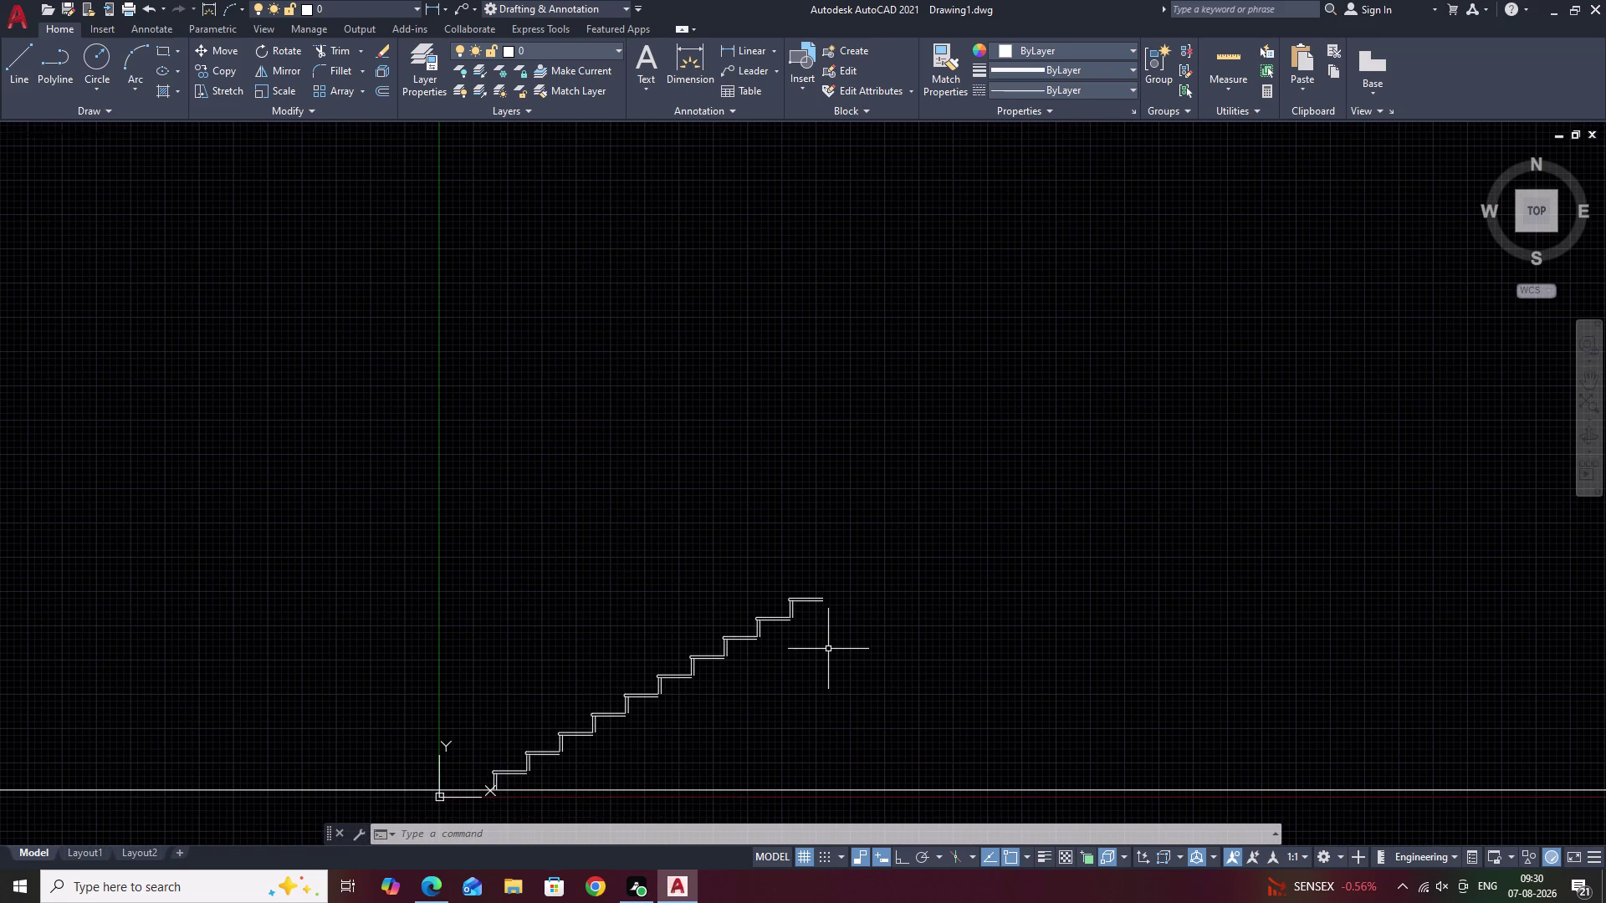
Copy the new top step once more to add another step above it.
scroll(up, 3)
drag(880, 493, 737, 572)
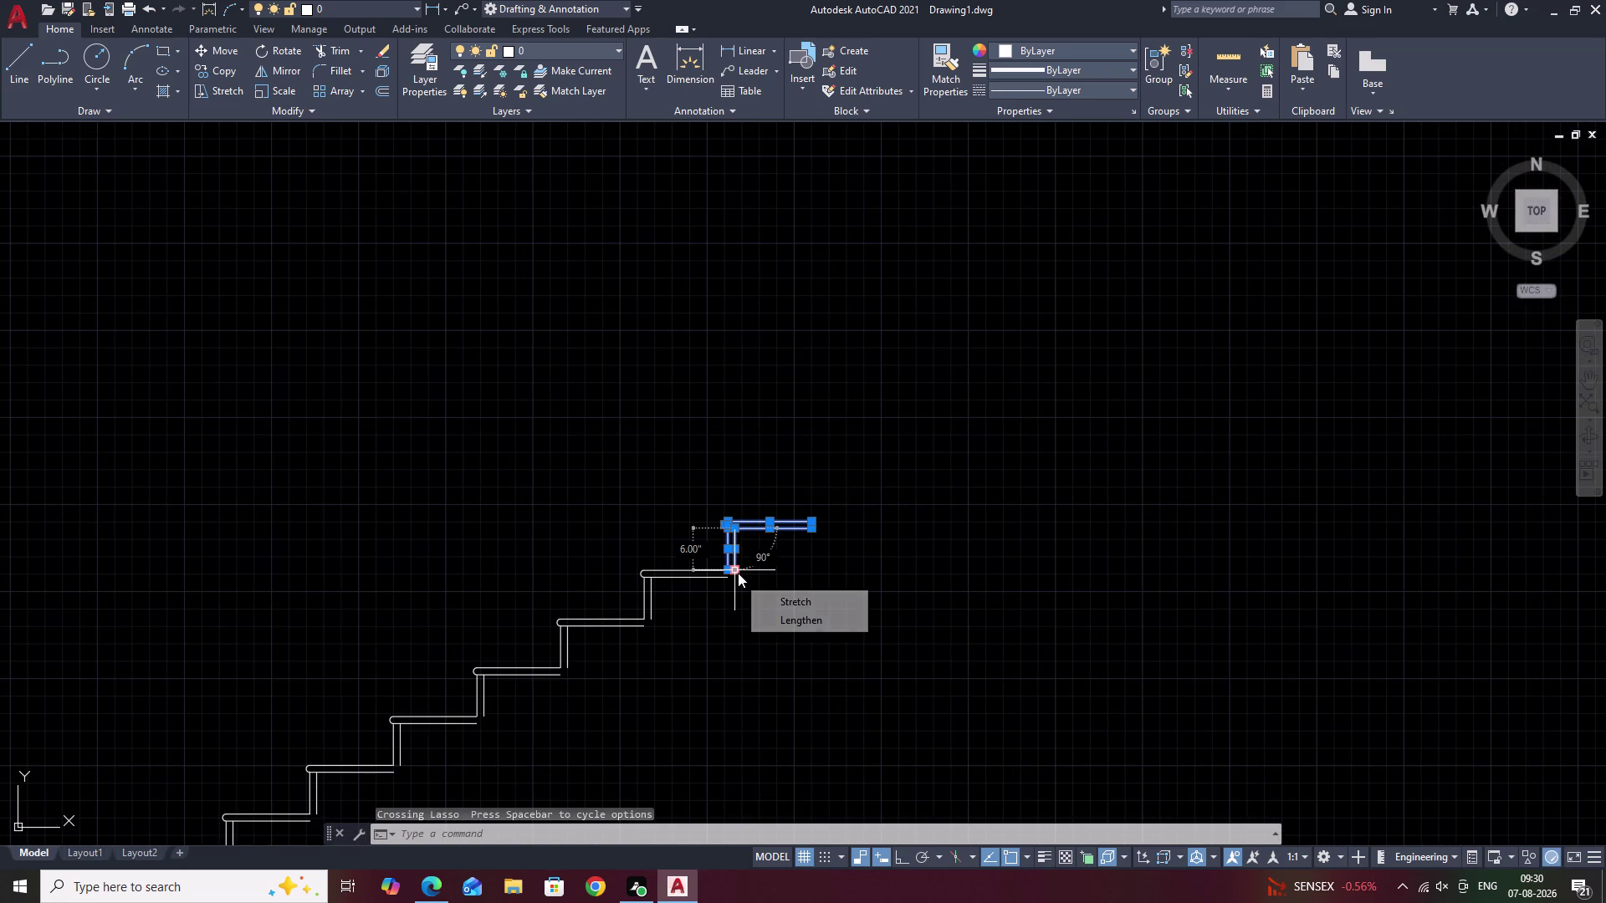
text(CO)
key(space)
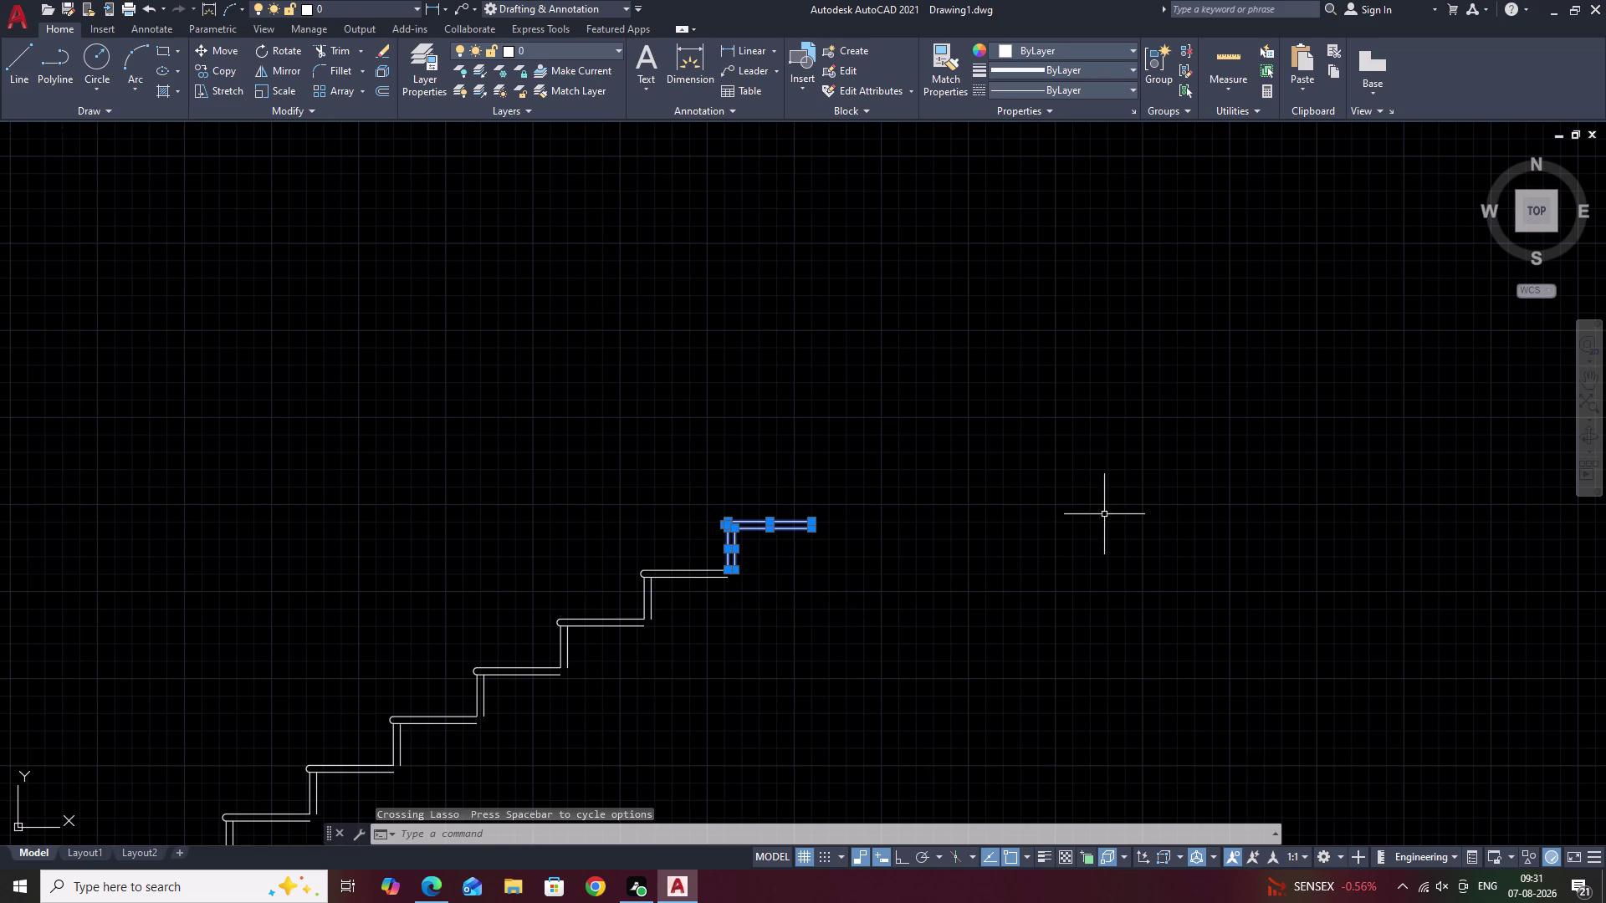
text(C)
text(O)
key(space)
scroll(up, 3)
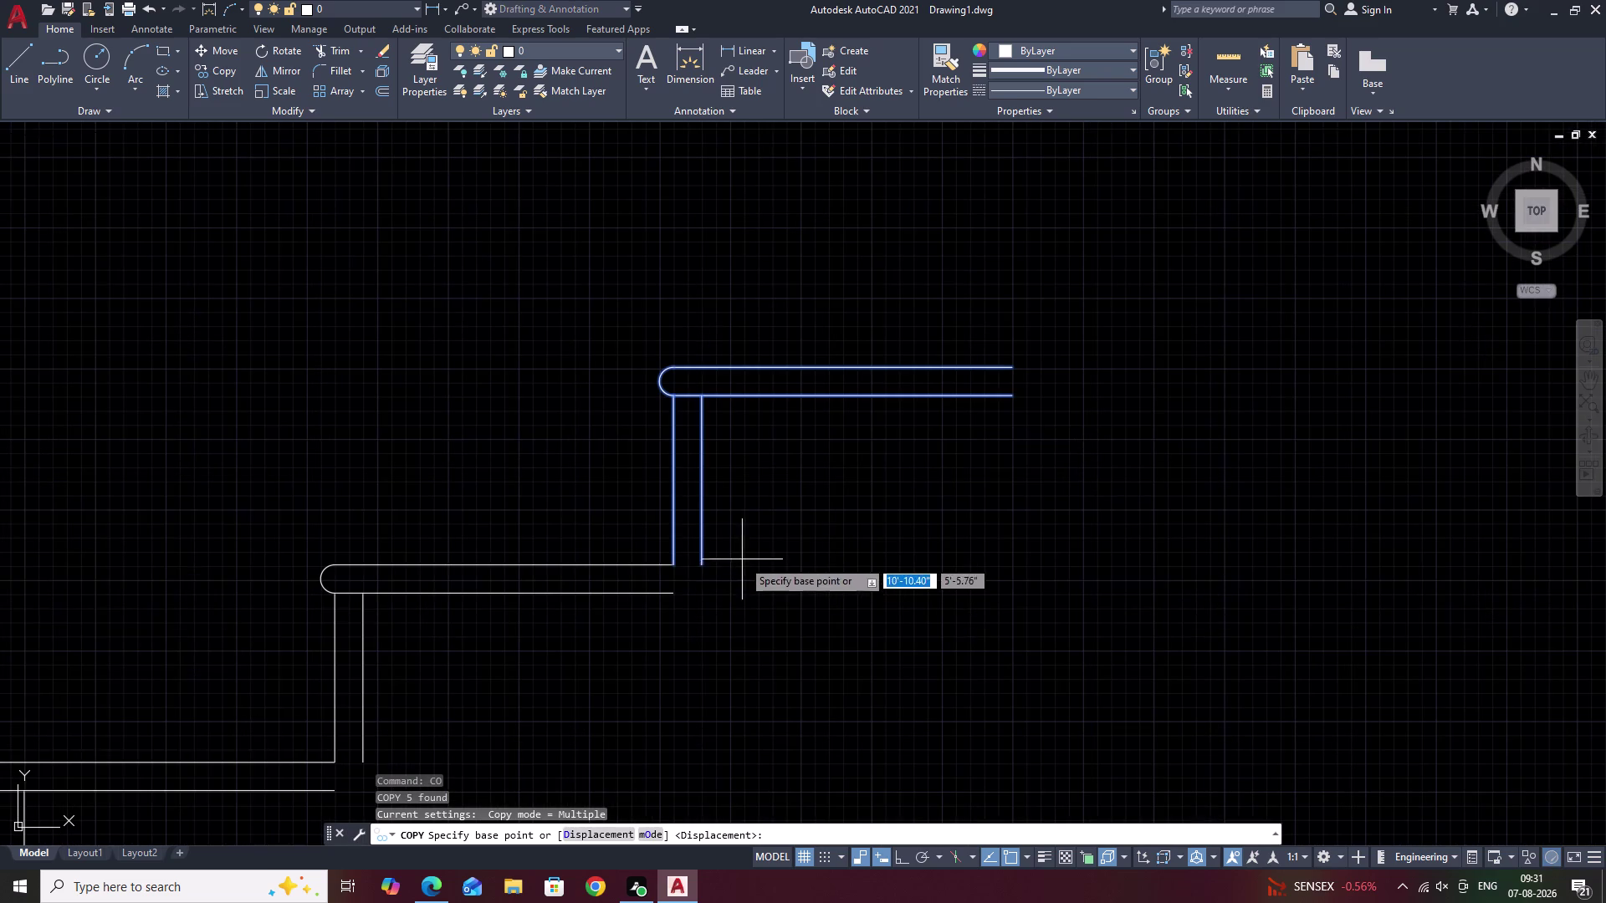
click(672, 566)
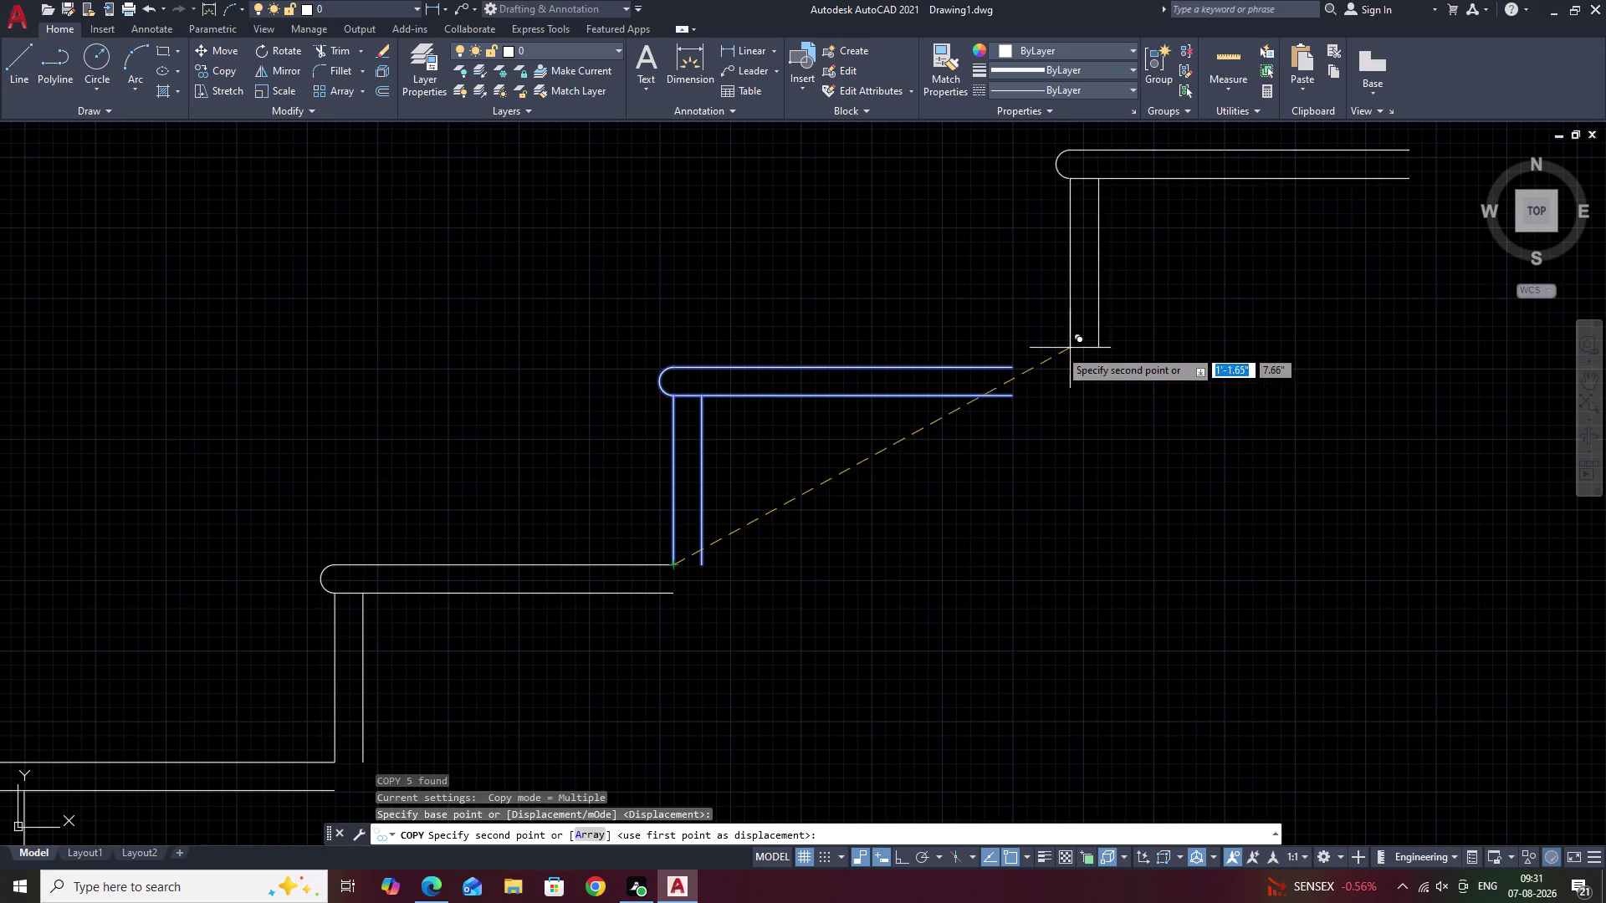
click(1011, 365)
scroll(down, 3)
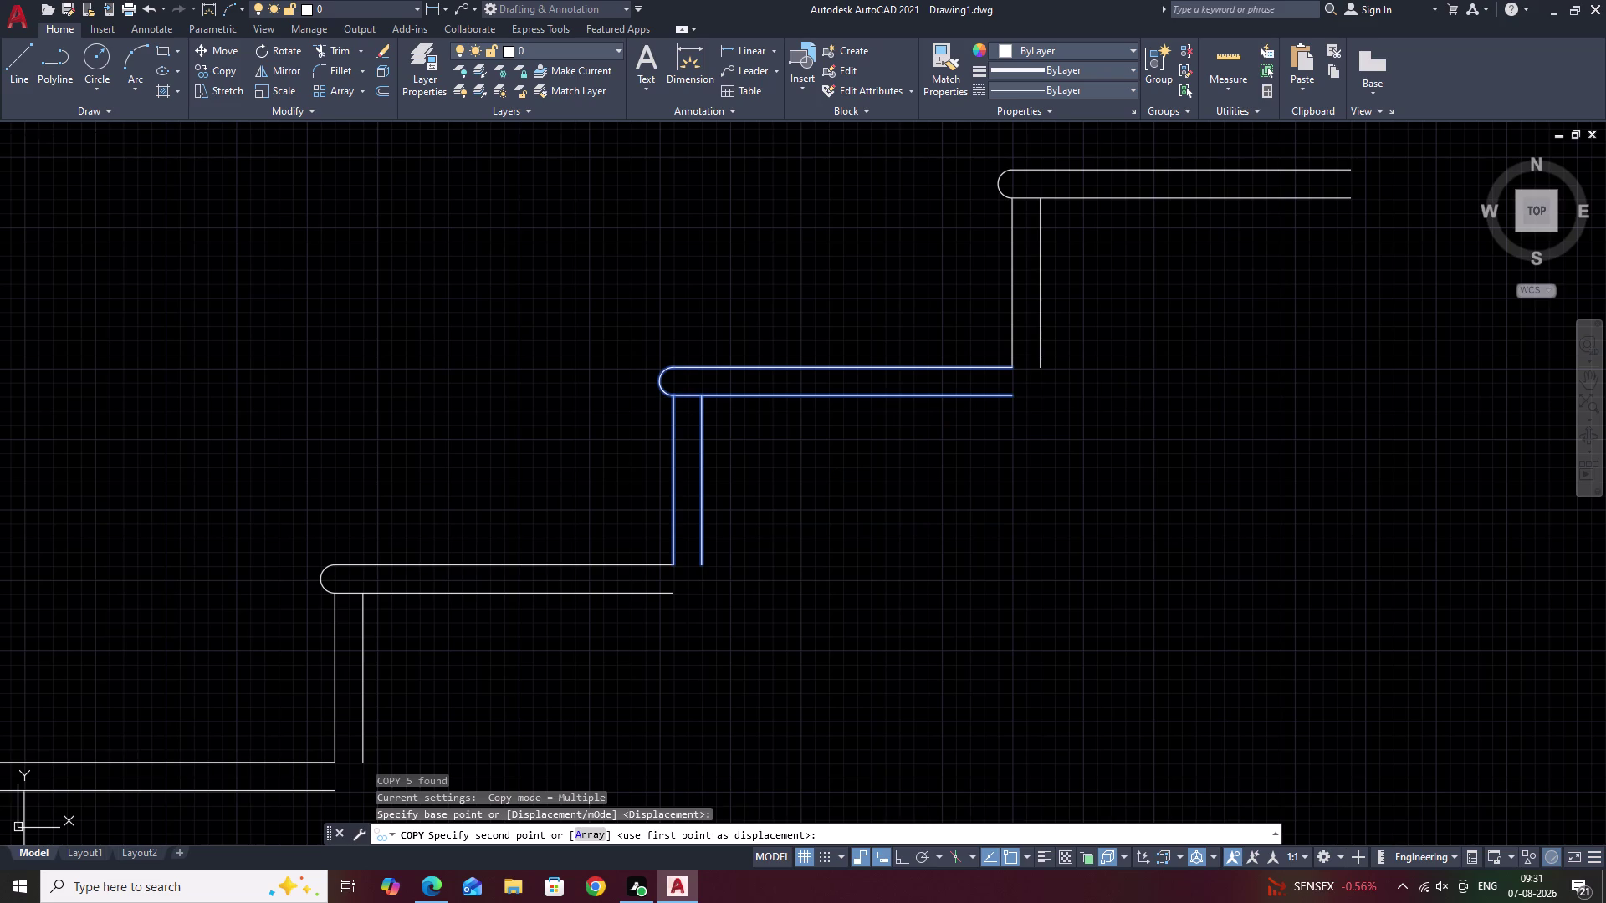
key(Escape)
scroll(down, 3)
middle_drag(1200, 459, 933, 490)
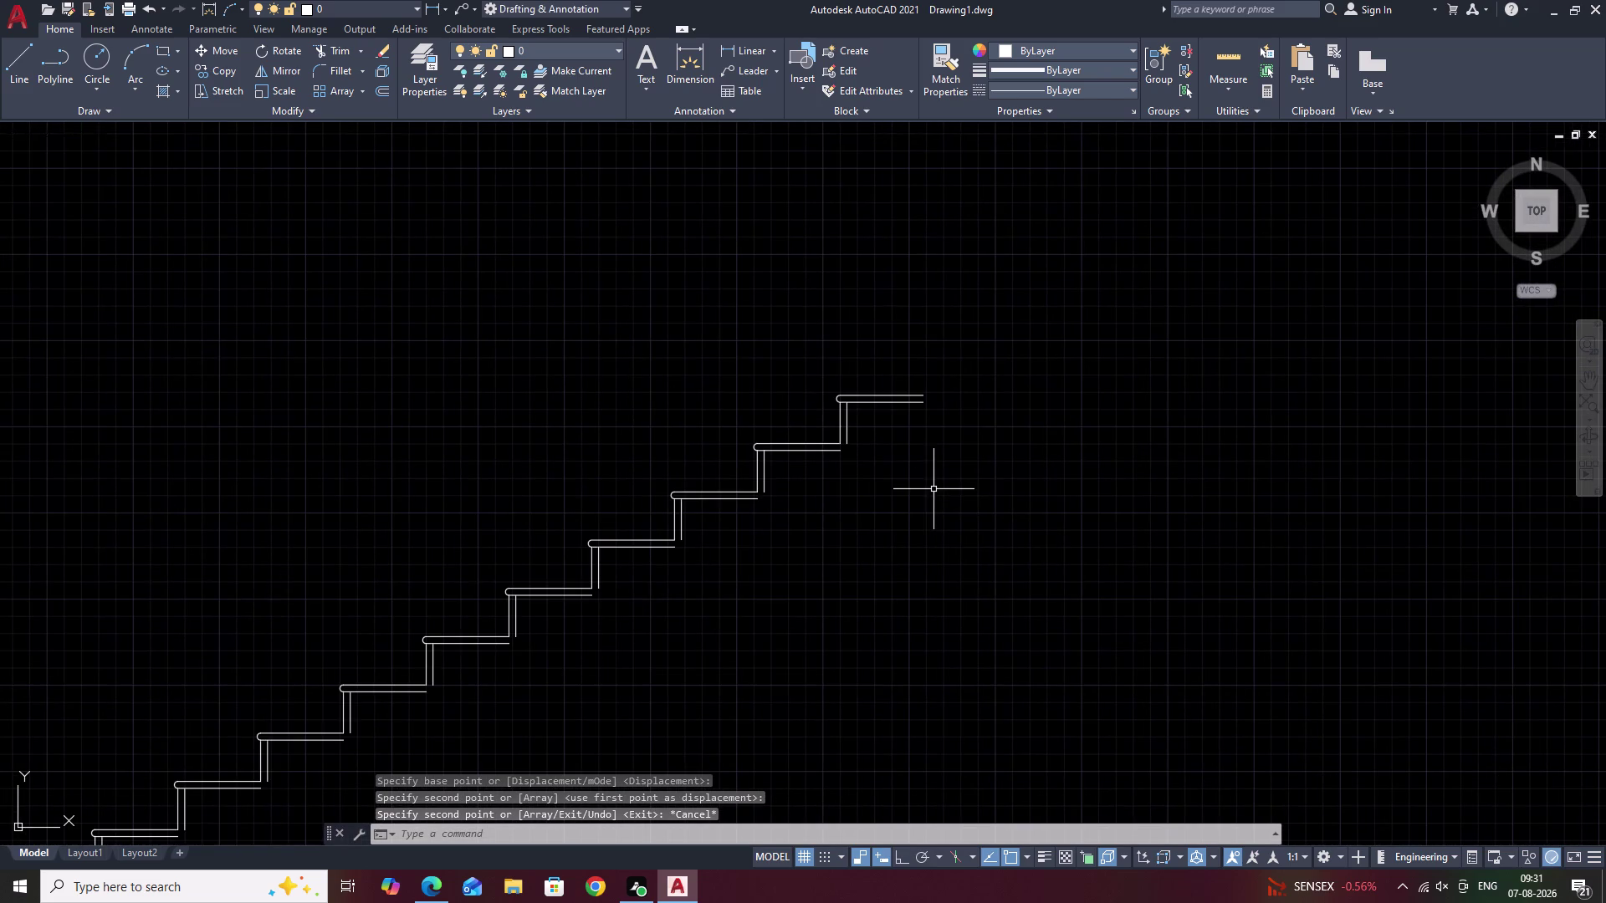
middle_drag(996, 523, 954, 530)
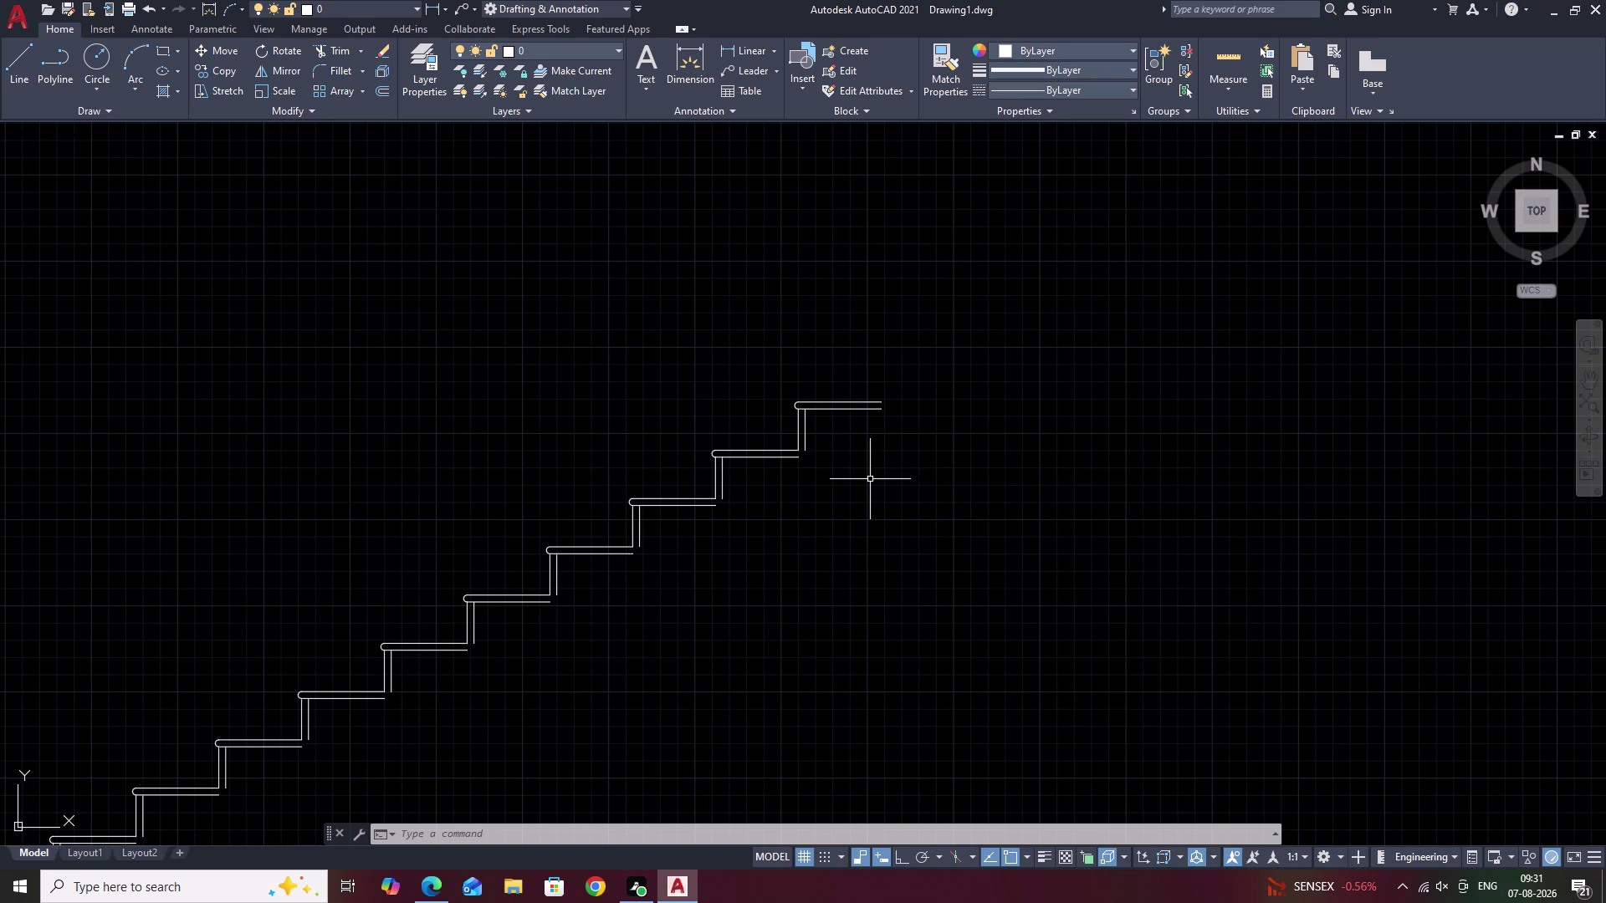
Draw a vertical line straight down from below the top step's riser.
scroll(up, 3)
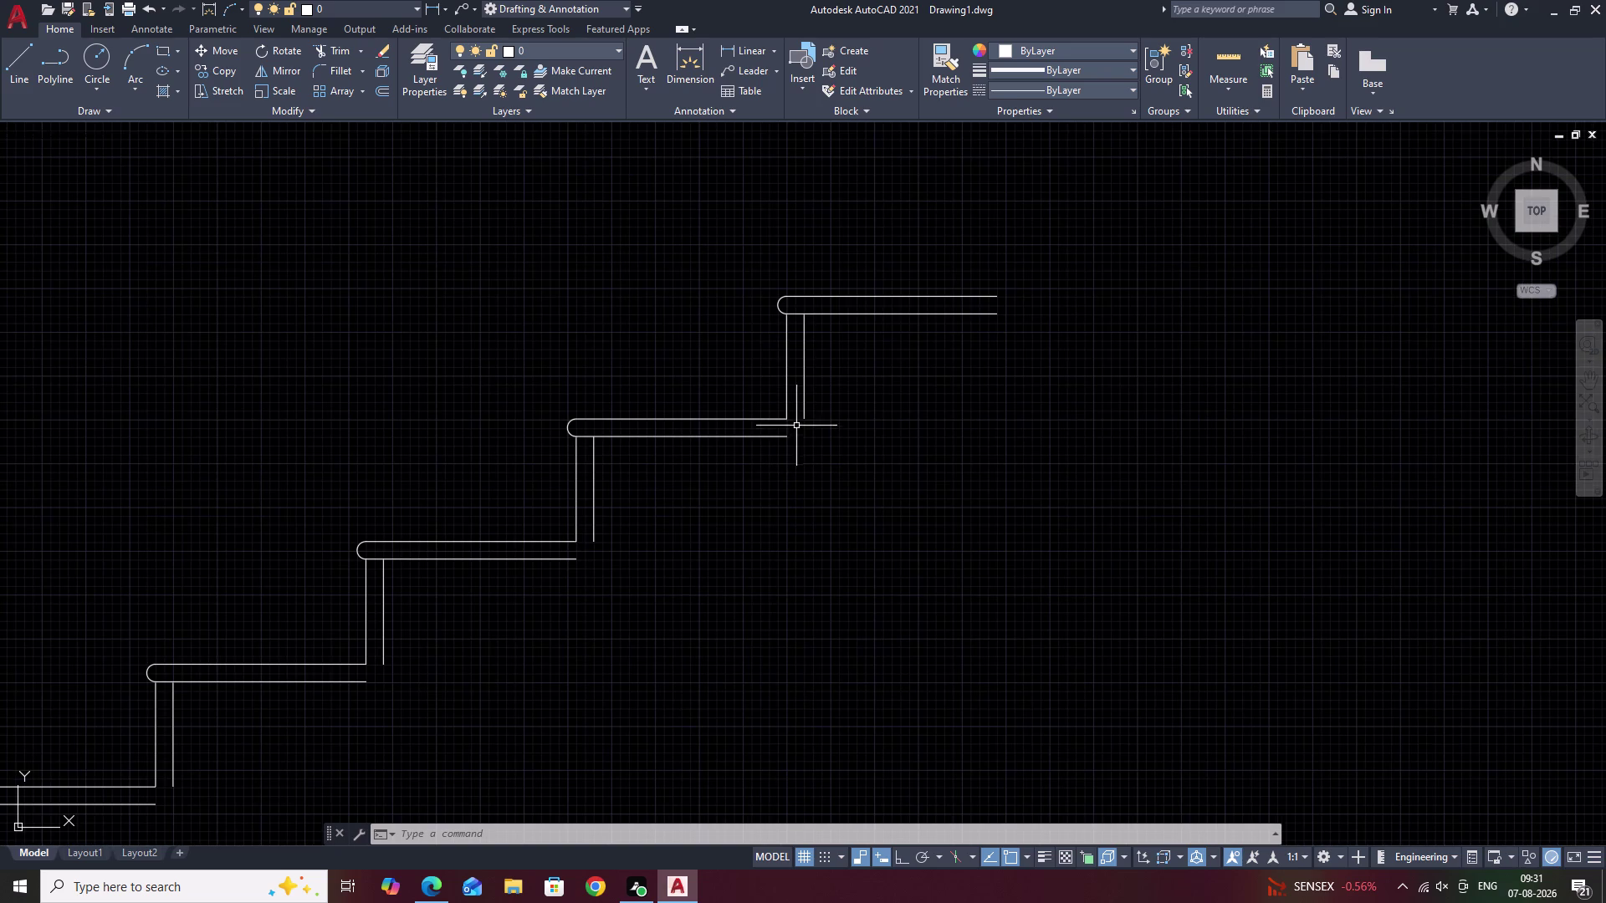
text(L)
key(space)
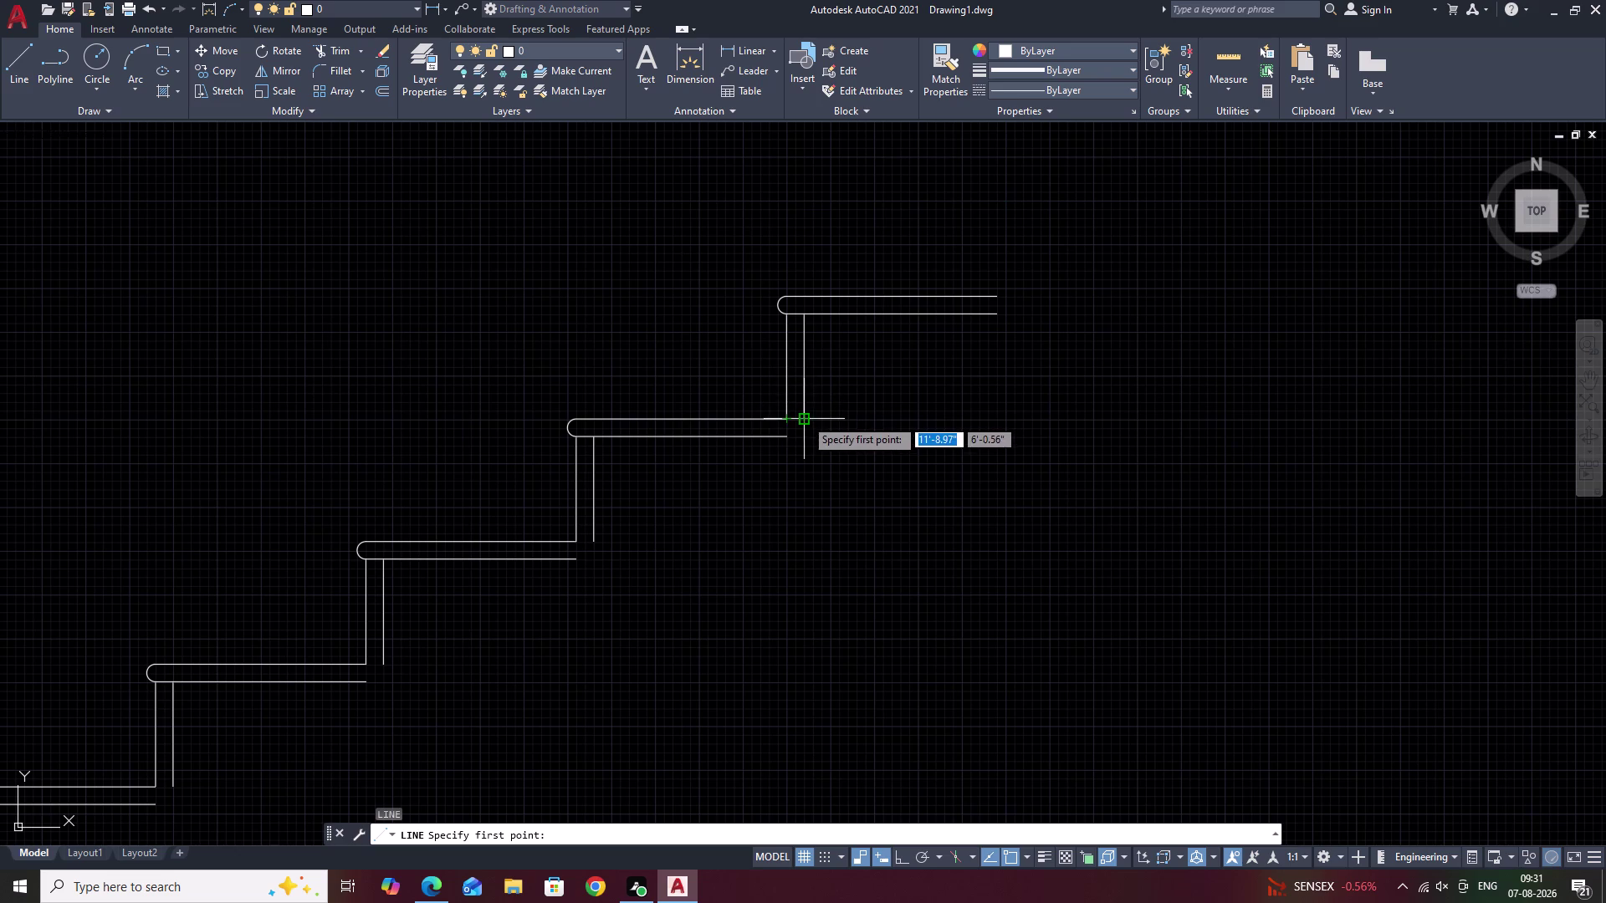
click(804, 418)
click(801, 648)
key(Escape)
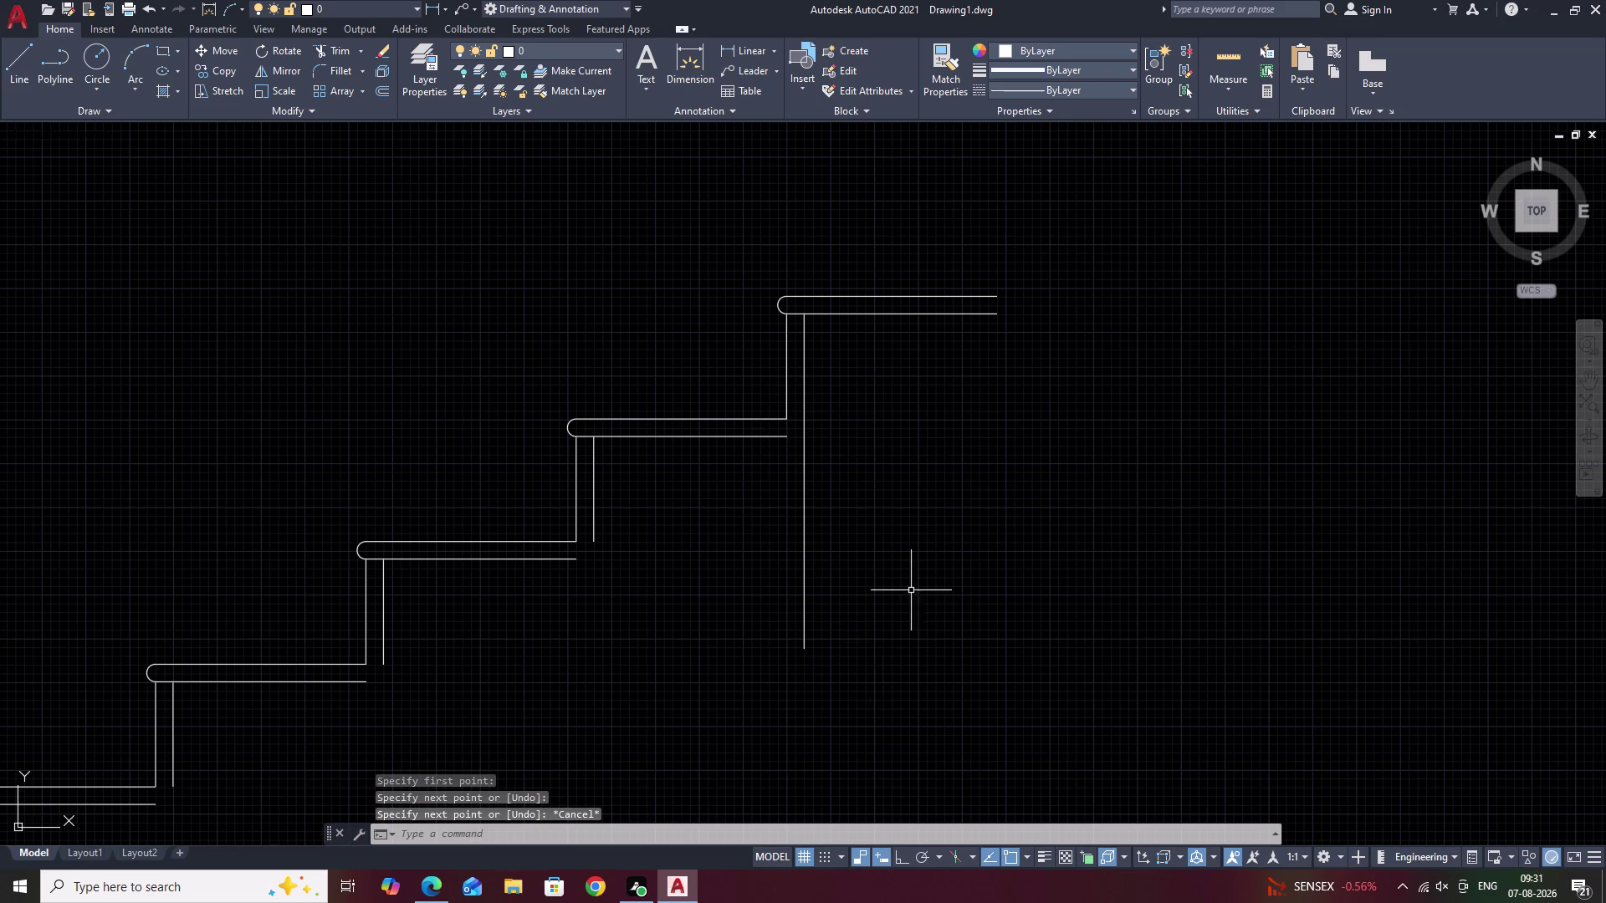
Extend the lower tread to meet the new vertical line.
scroll(up, 3)
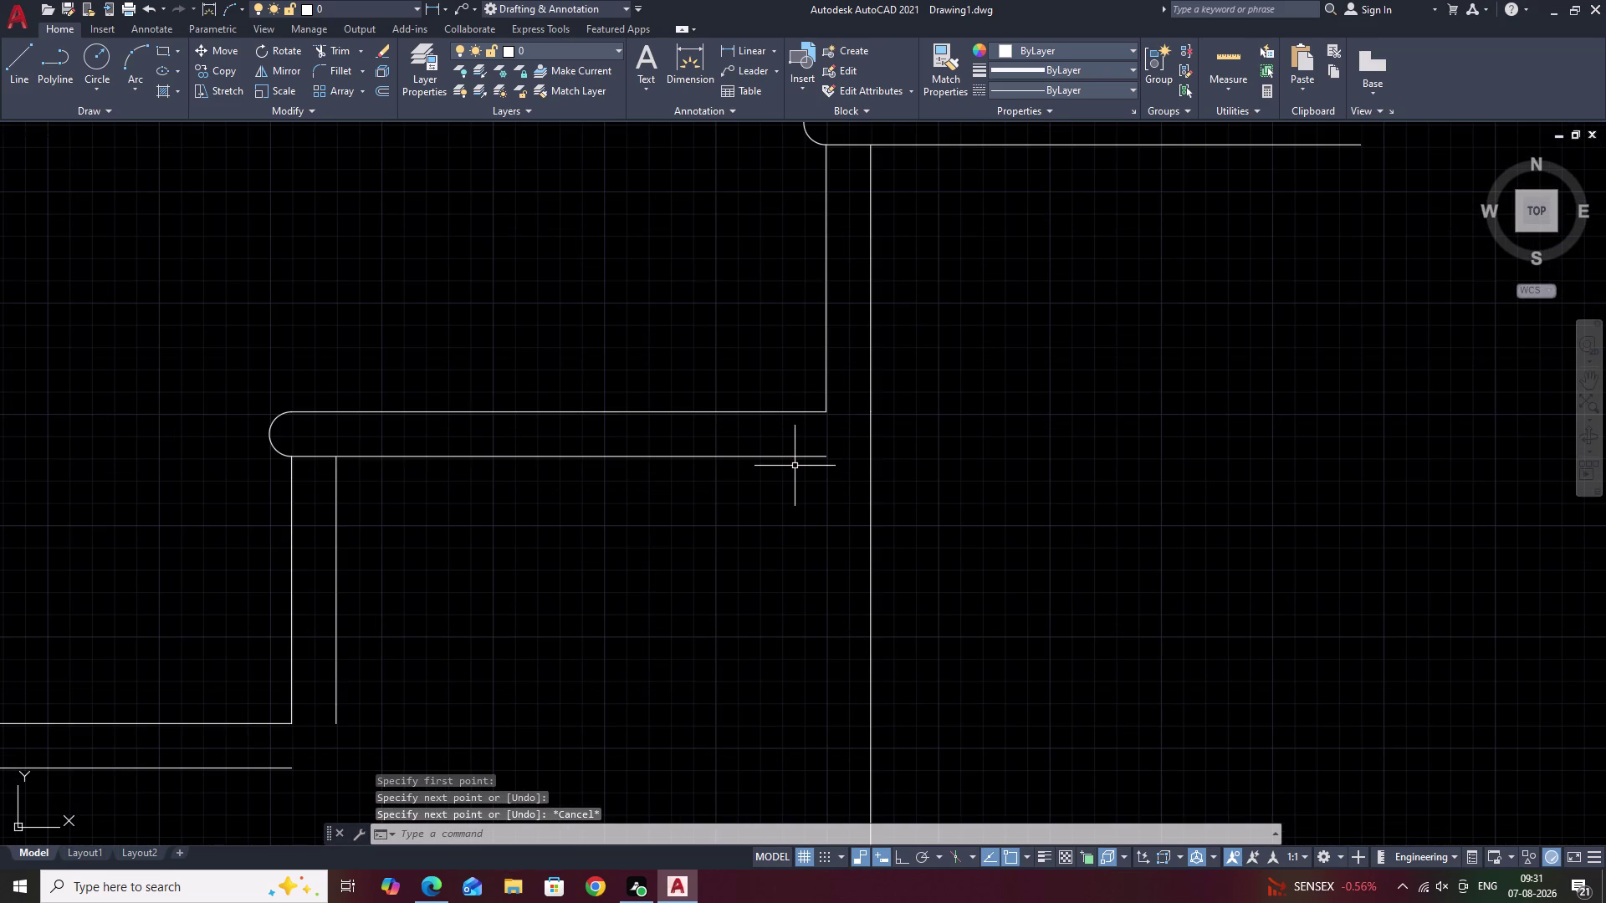
text(EX)
key(space)
click(821, 458)
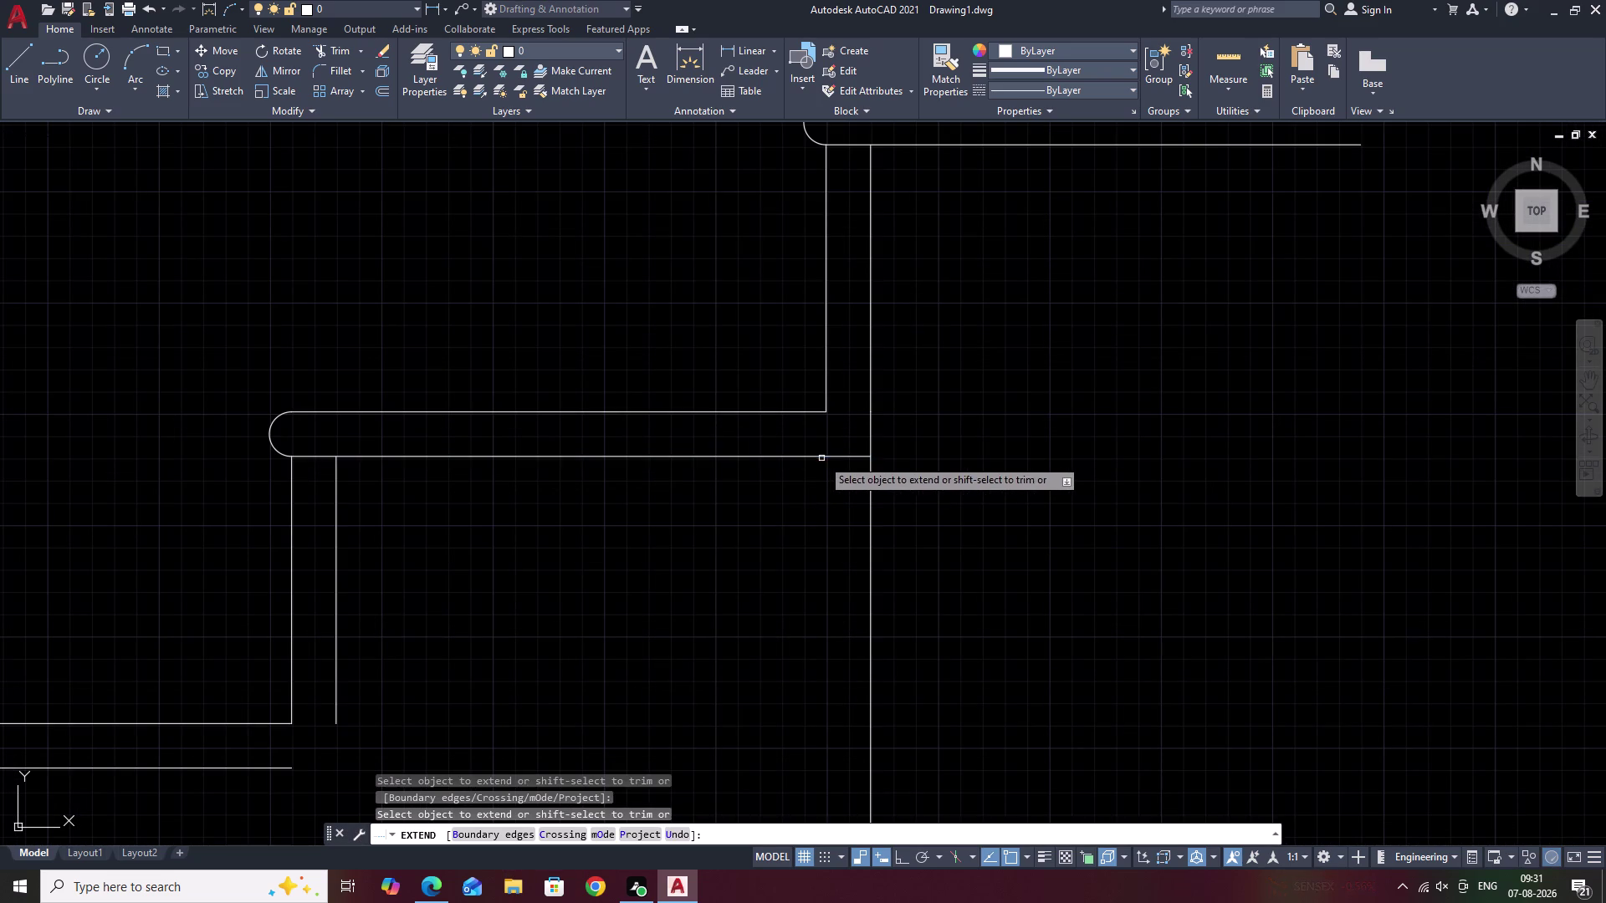
key(Escape)
Split the vertical post line at a chosen point with BREAKATPOINT.
text(BR)
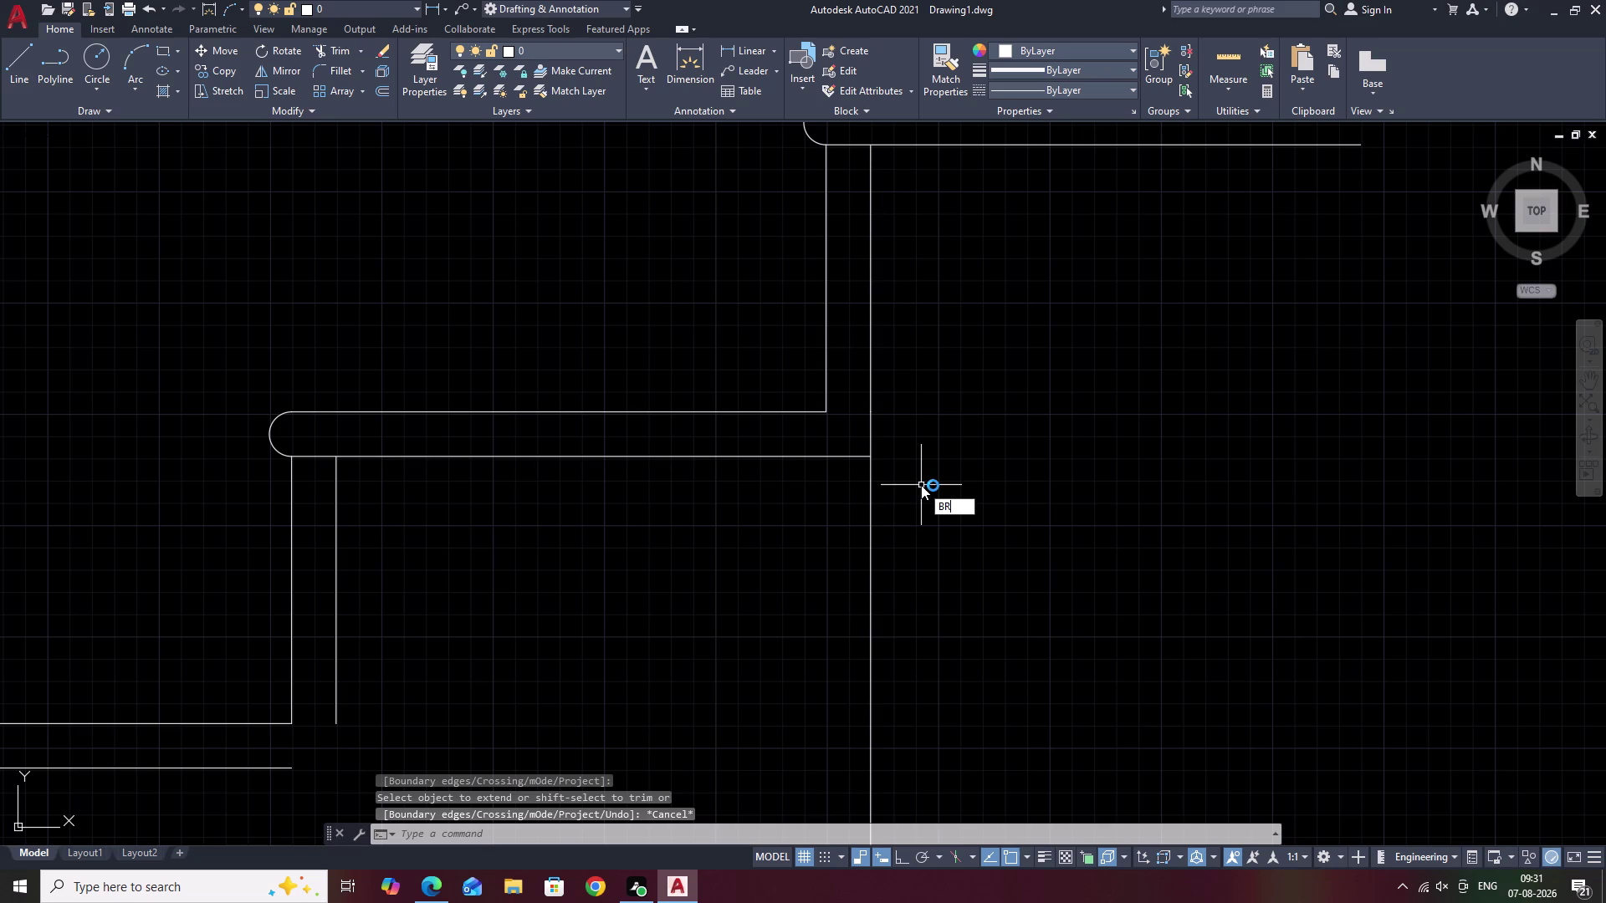
click(975, 554)
click(871, 569)
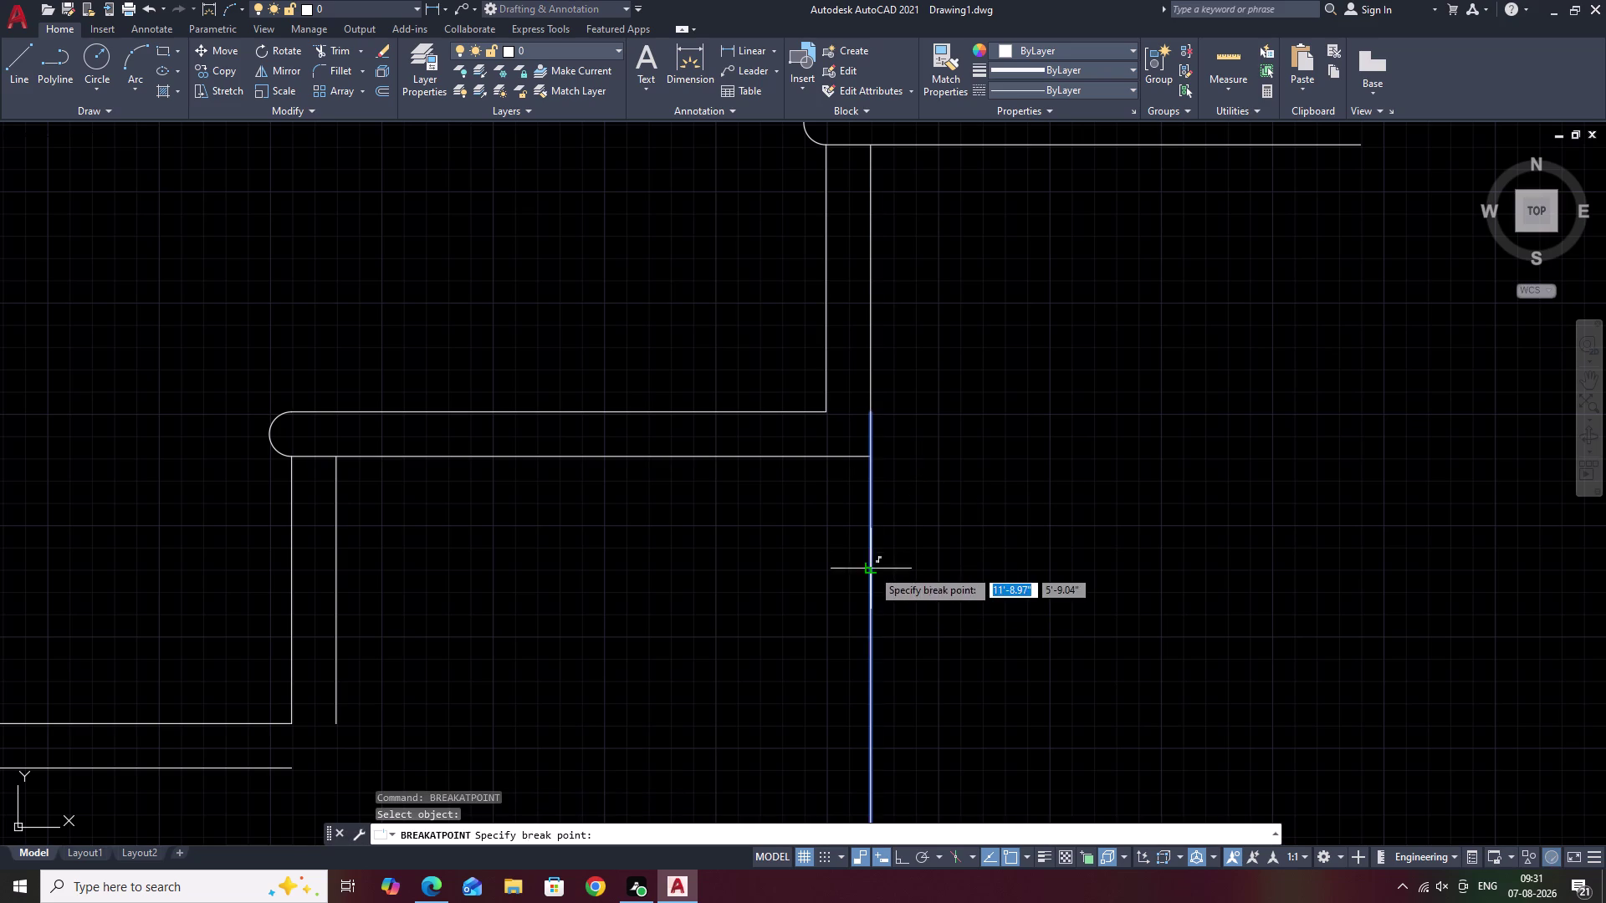
double_click(871, 461)
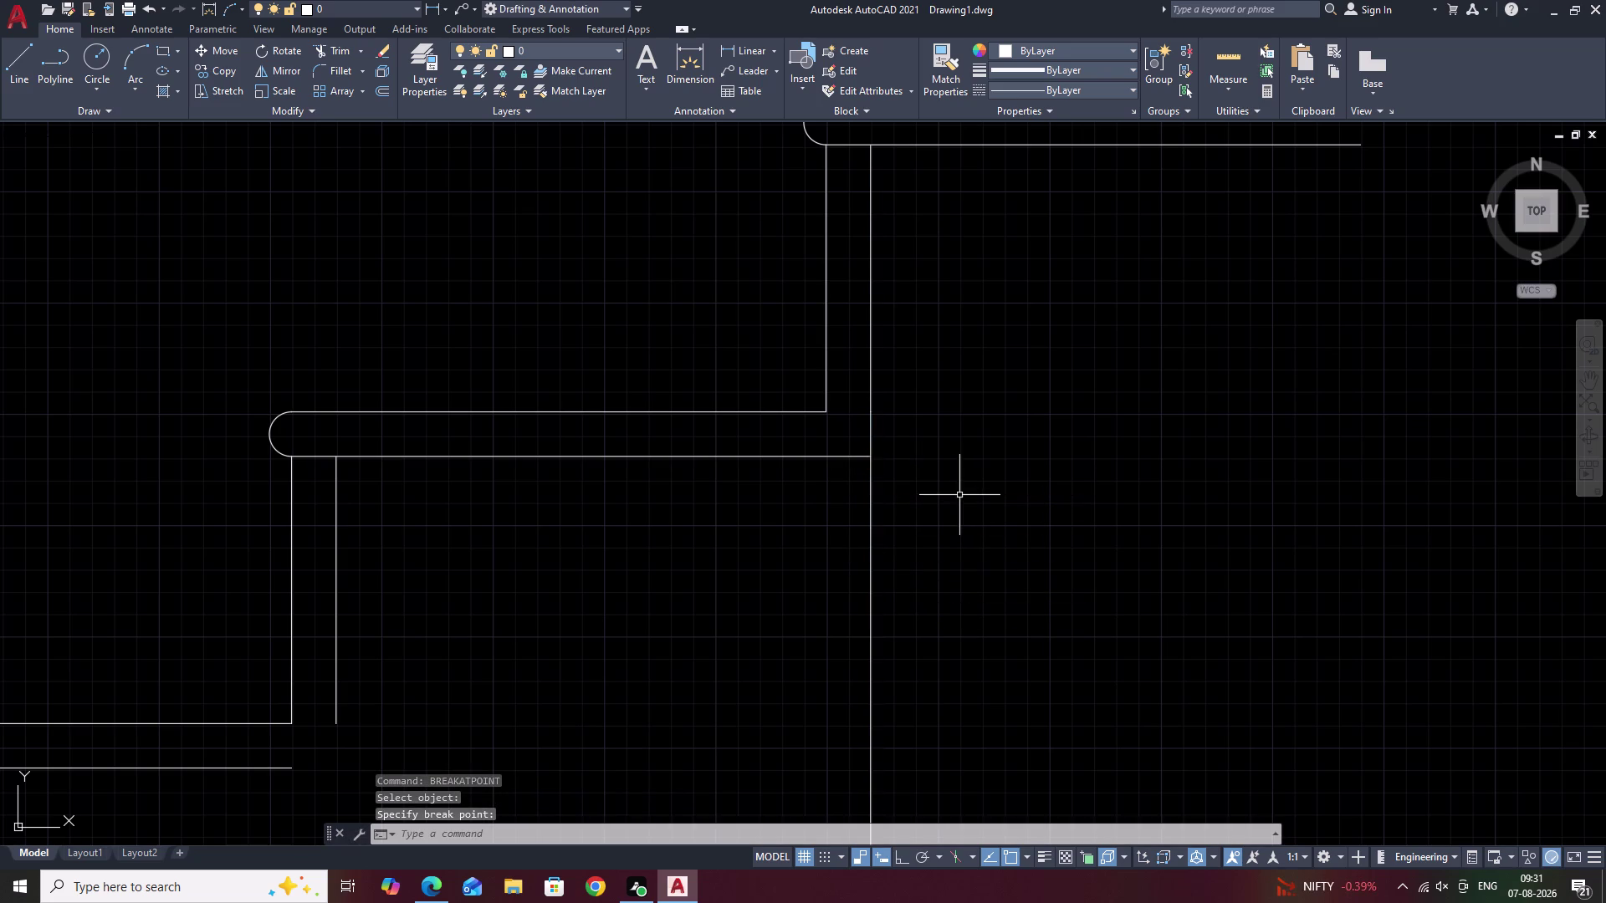
scroll(down, 3)
middle_drag(983, 560, 978, 521)
key(Escape)
Begin offsetting the vertical post line at 3'3", then cancel the attempt.
key(o)
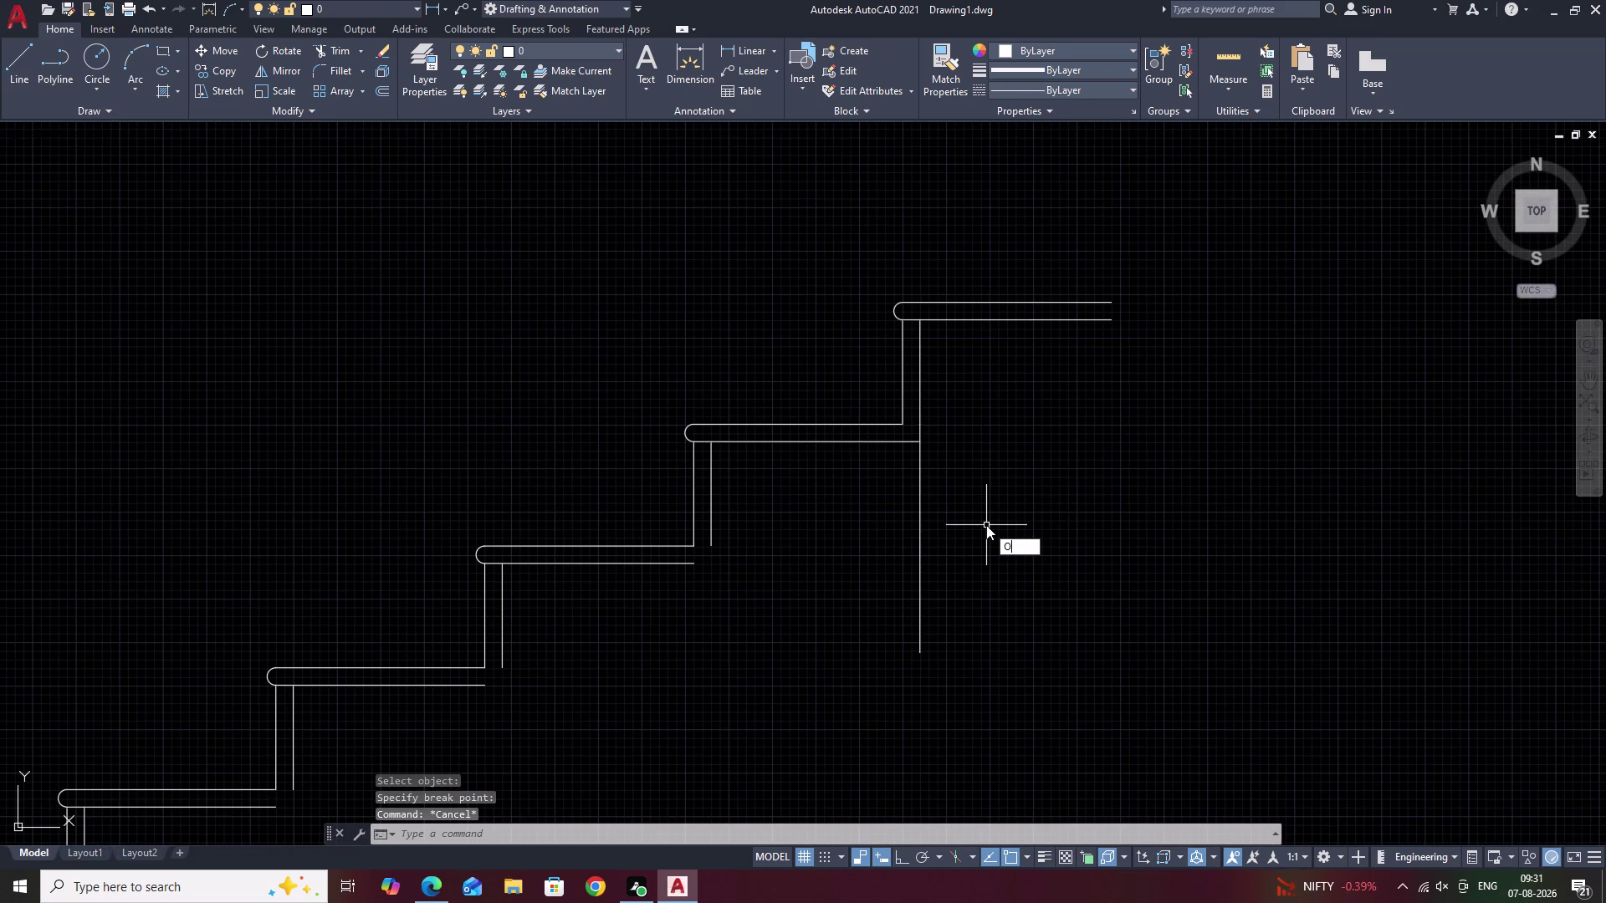
key(space)
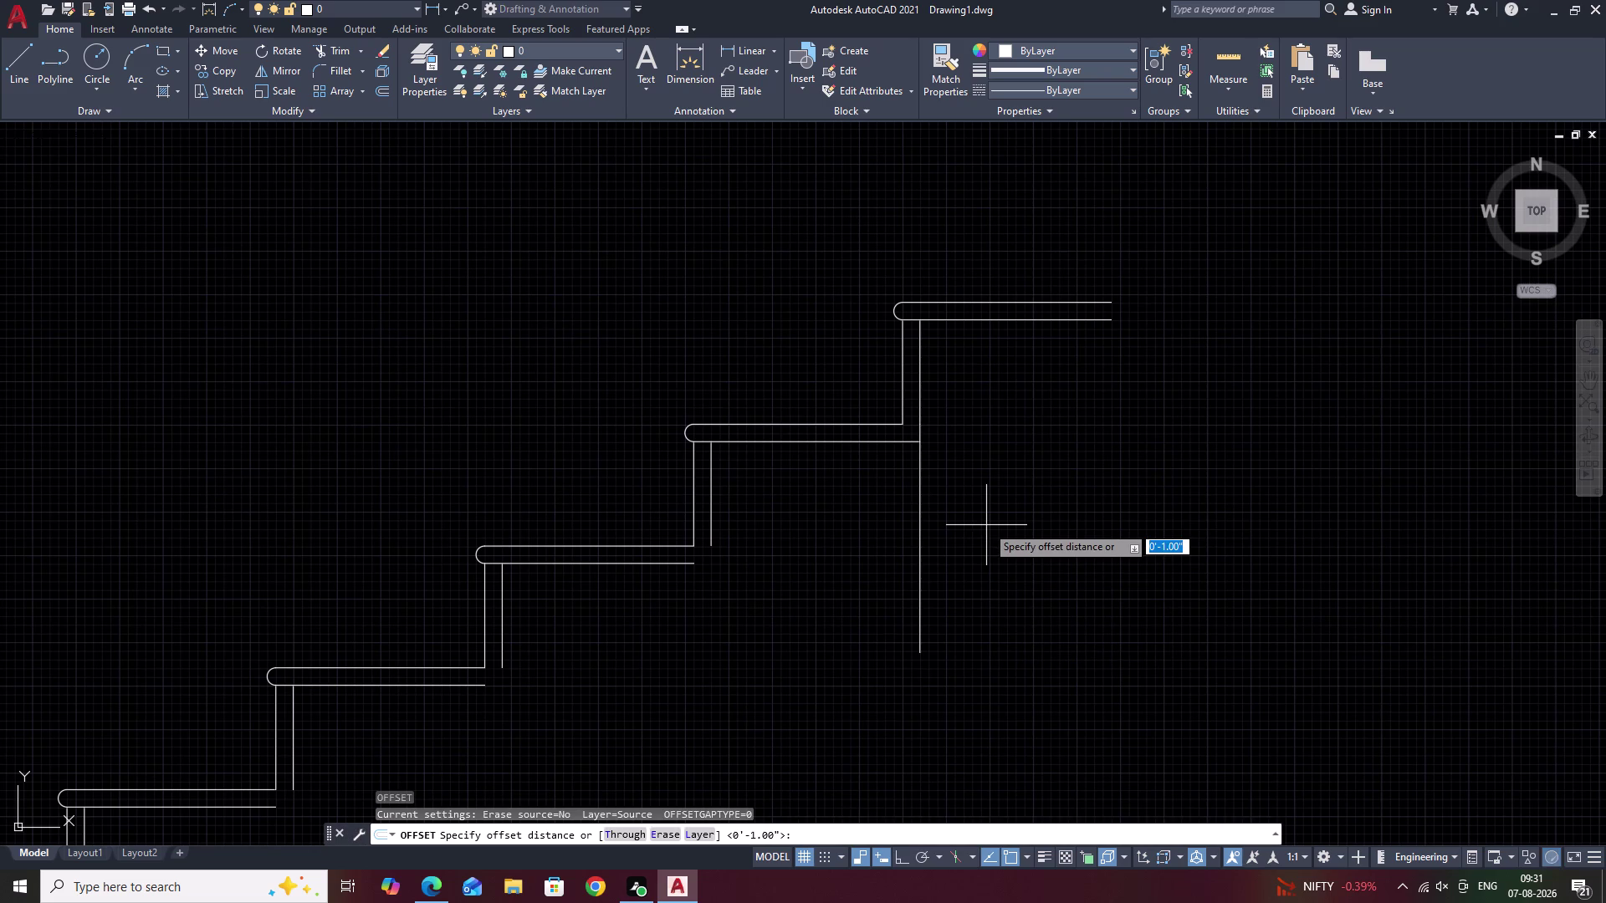
key(space)
text(3)
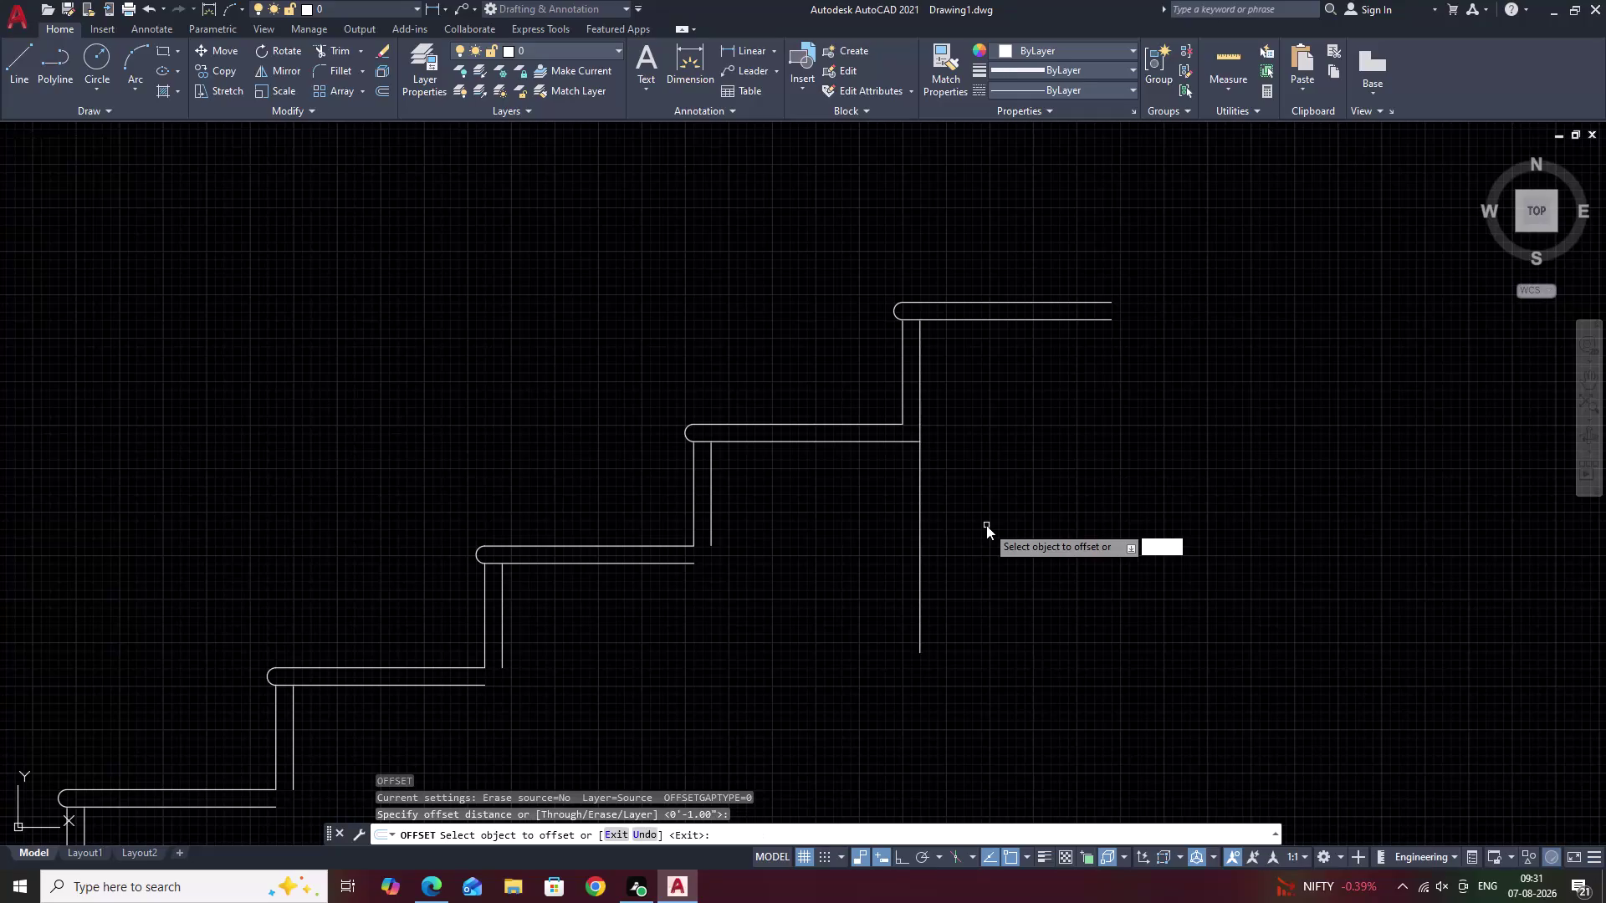
text(')
key(3)
key(shift+quotedbl)
key(space)
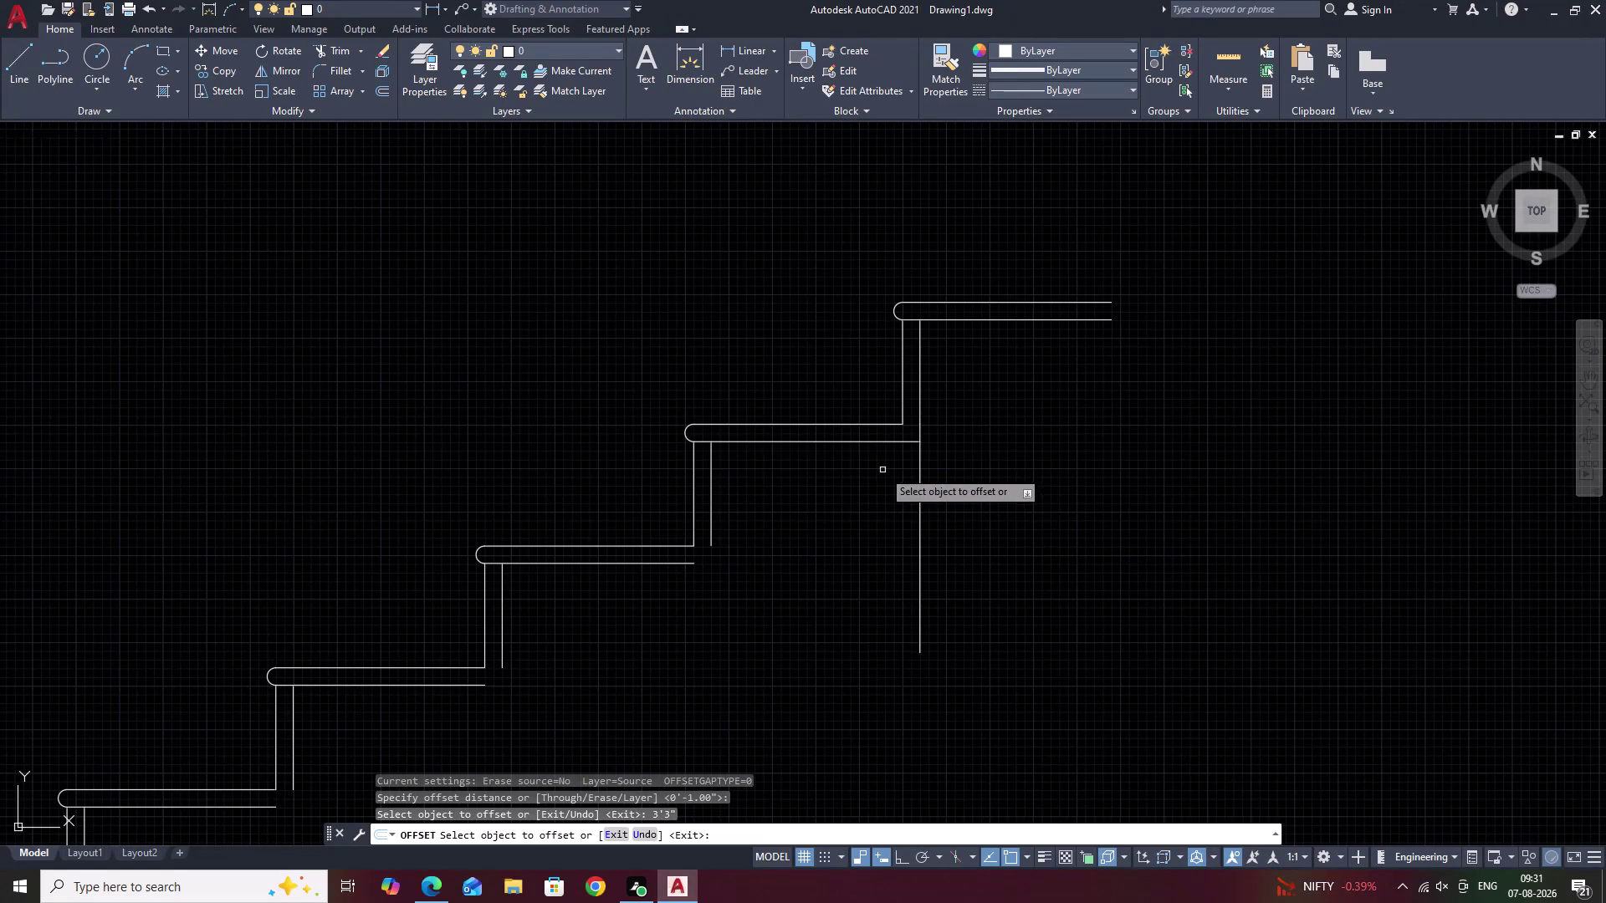
click(919, 483)
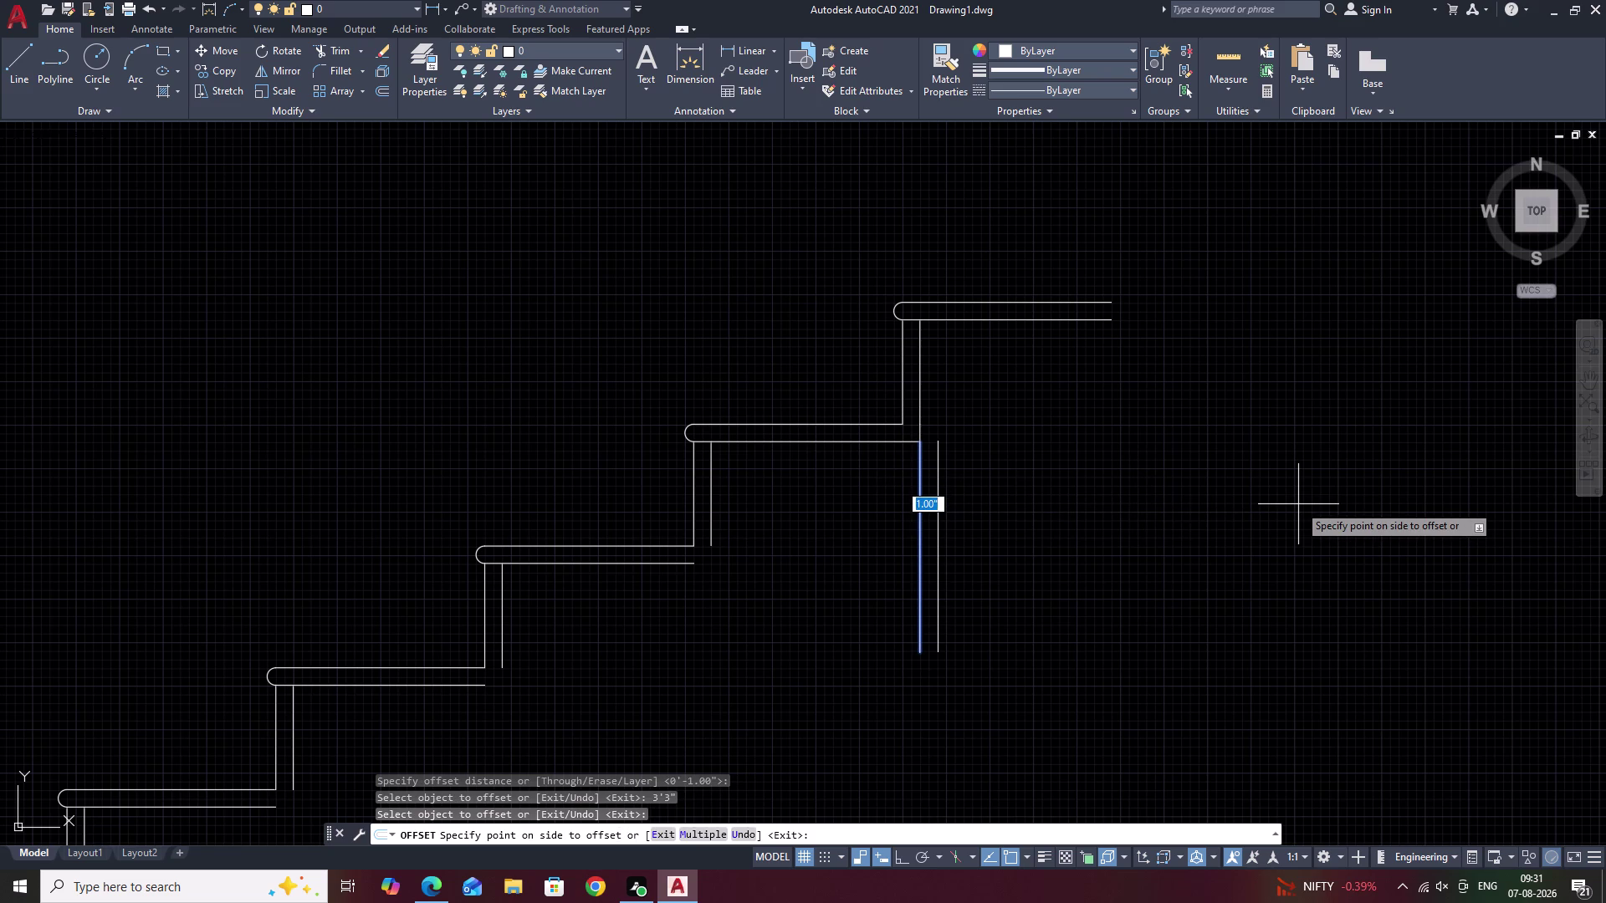
key(Escape)
key(space)
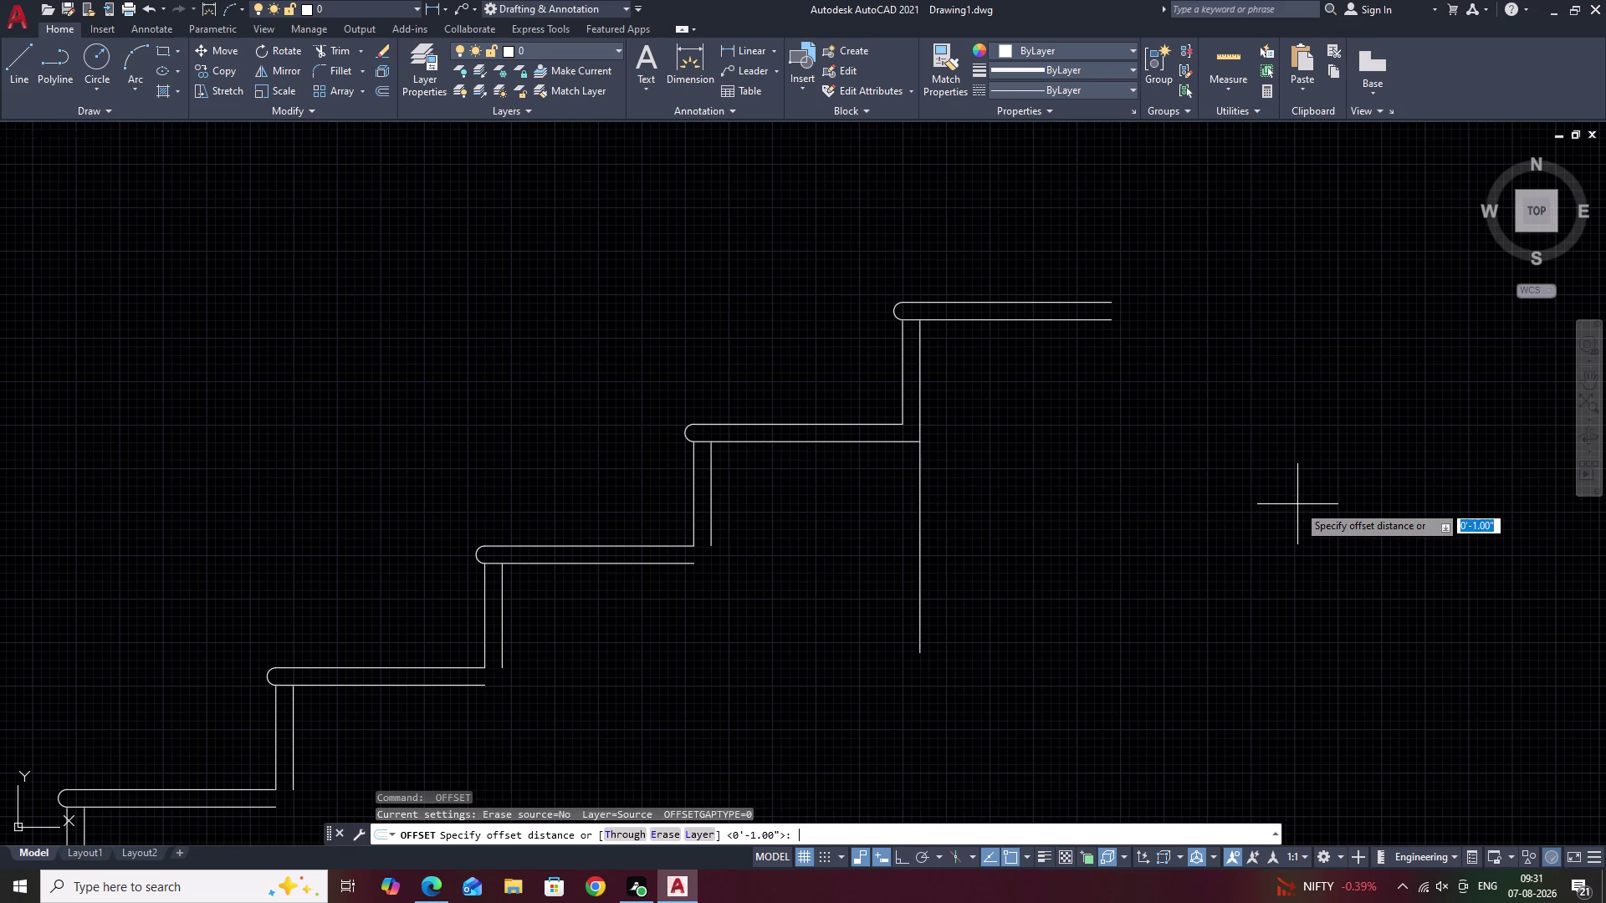
key(space)
key(space)
Offset the vertical post line 3'3" to the right of the landing.
text(O)
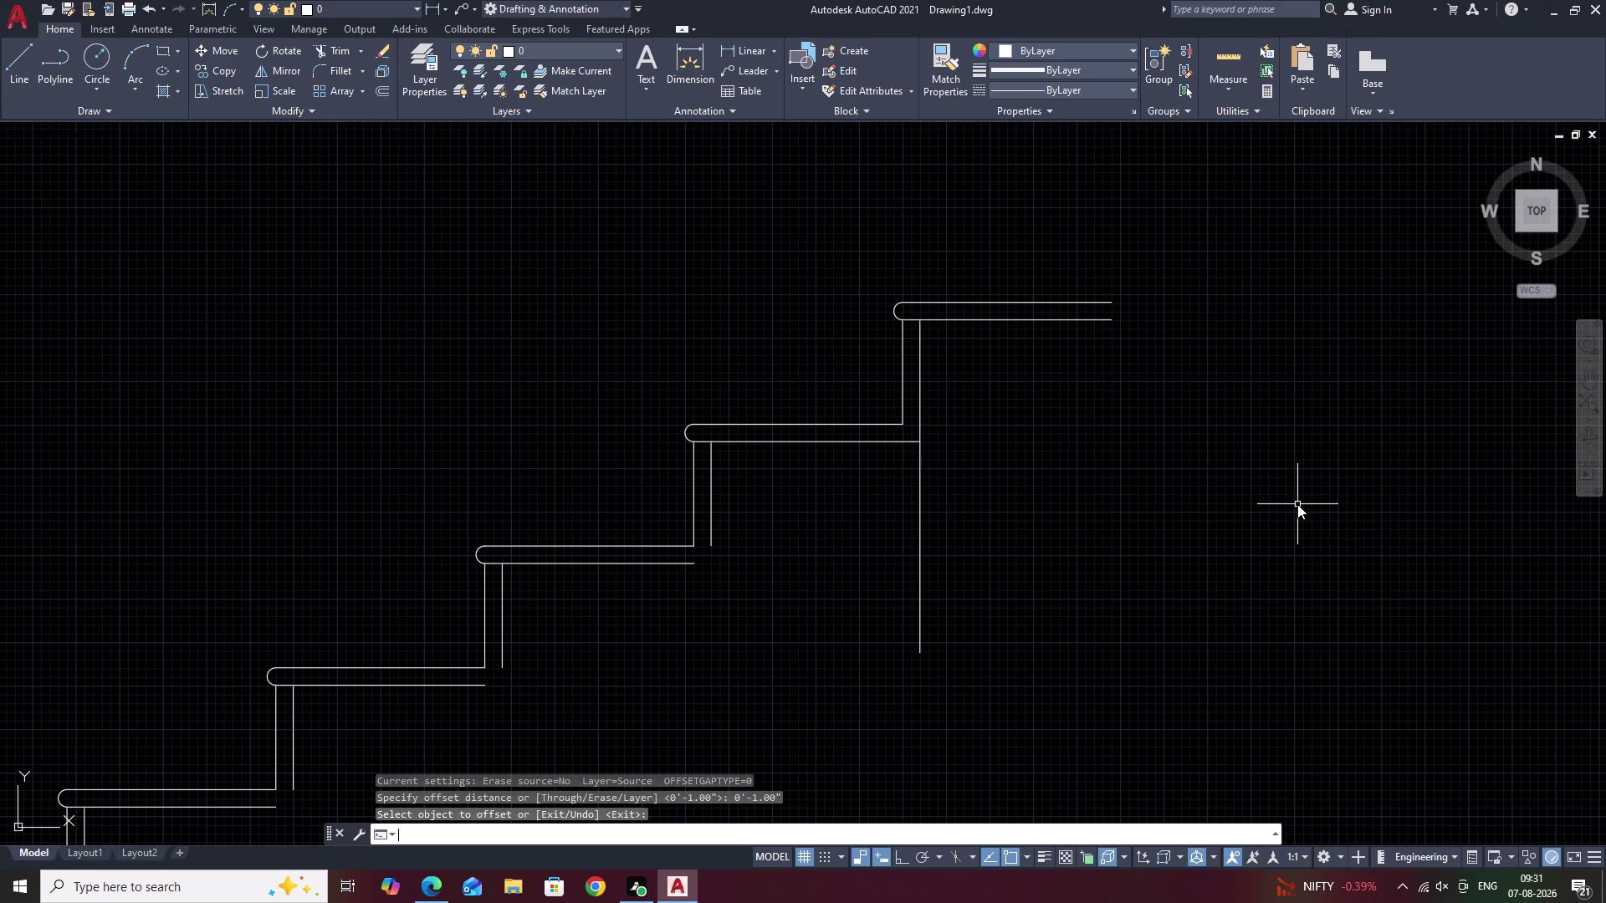
key(space)
key(BackSpace)
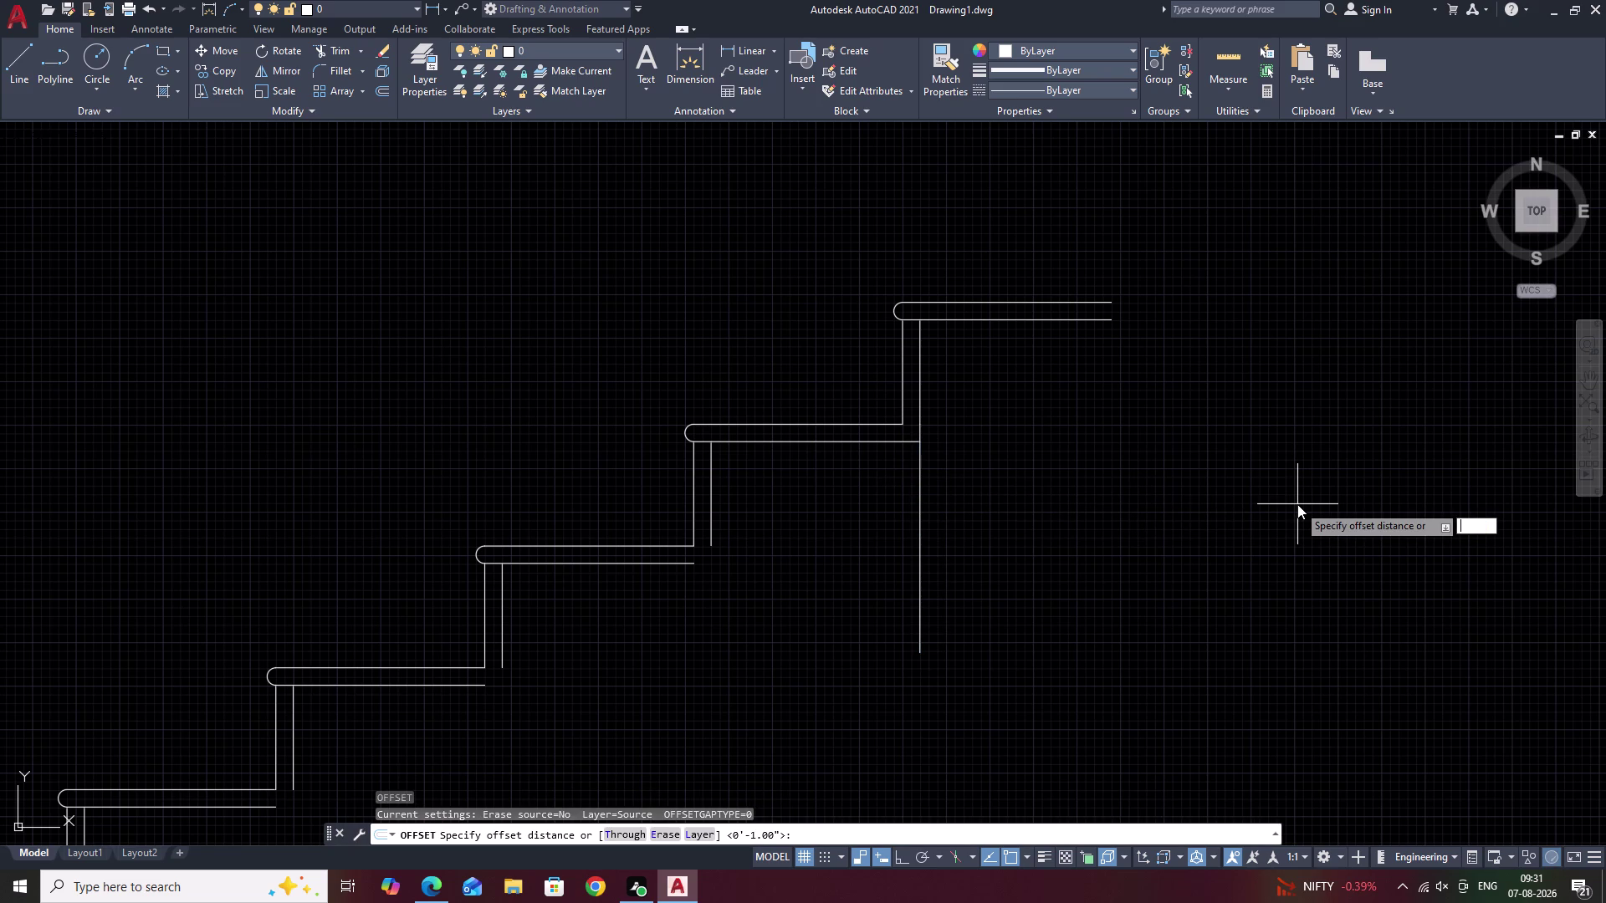
key(3)
text('3)
key(shift+quotedbl)
key(space)
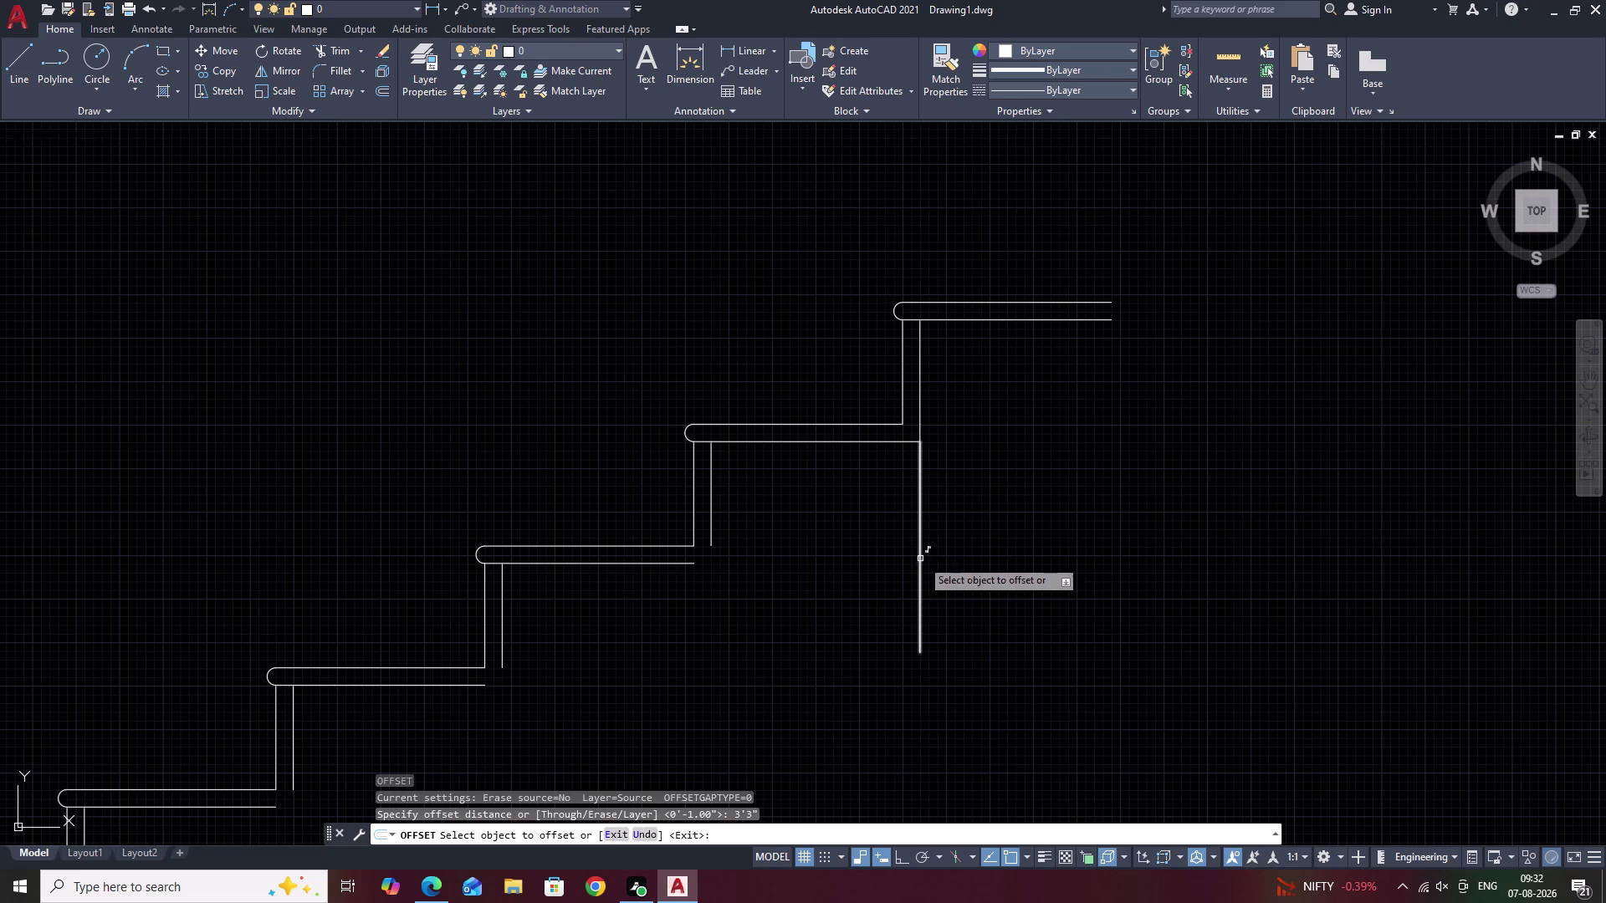
click(921, 558)
scroll(down, 3)
middle_drag(1255, 555, 1040, 557)
click(1106, 551)
key(Escape)
scroll(up, 3)
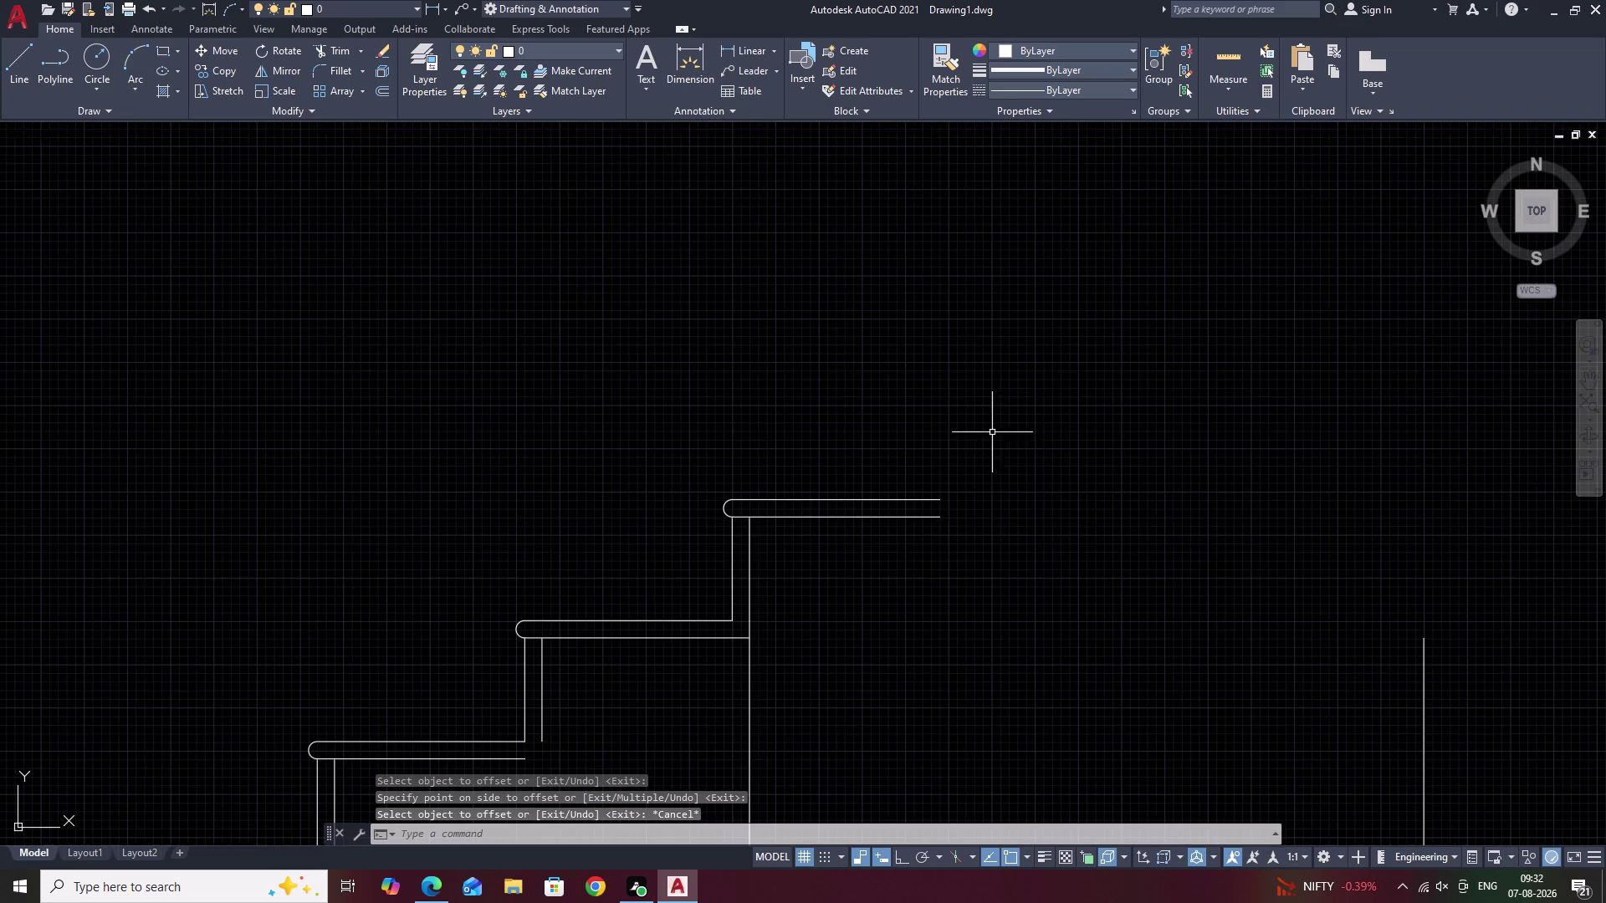
Stretch the newel post line's top end straight upward with Ortho on.
middle_drag(1195, 545, 1196, 534)
text(L)
key(space)
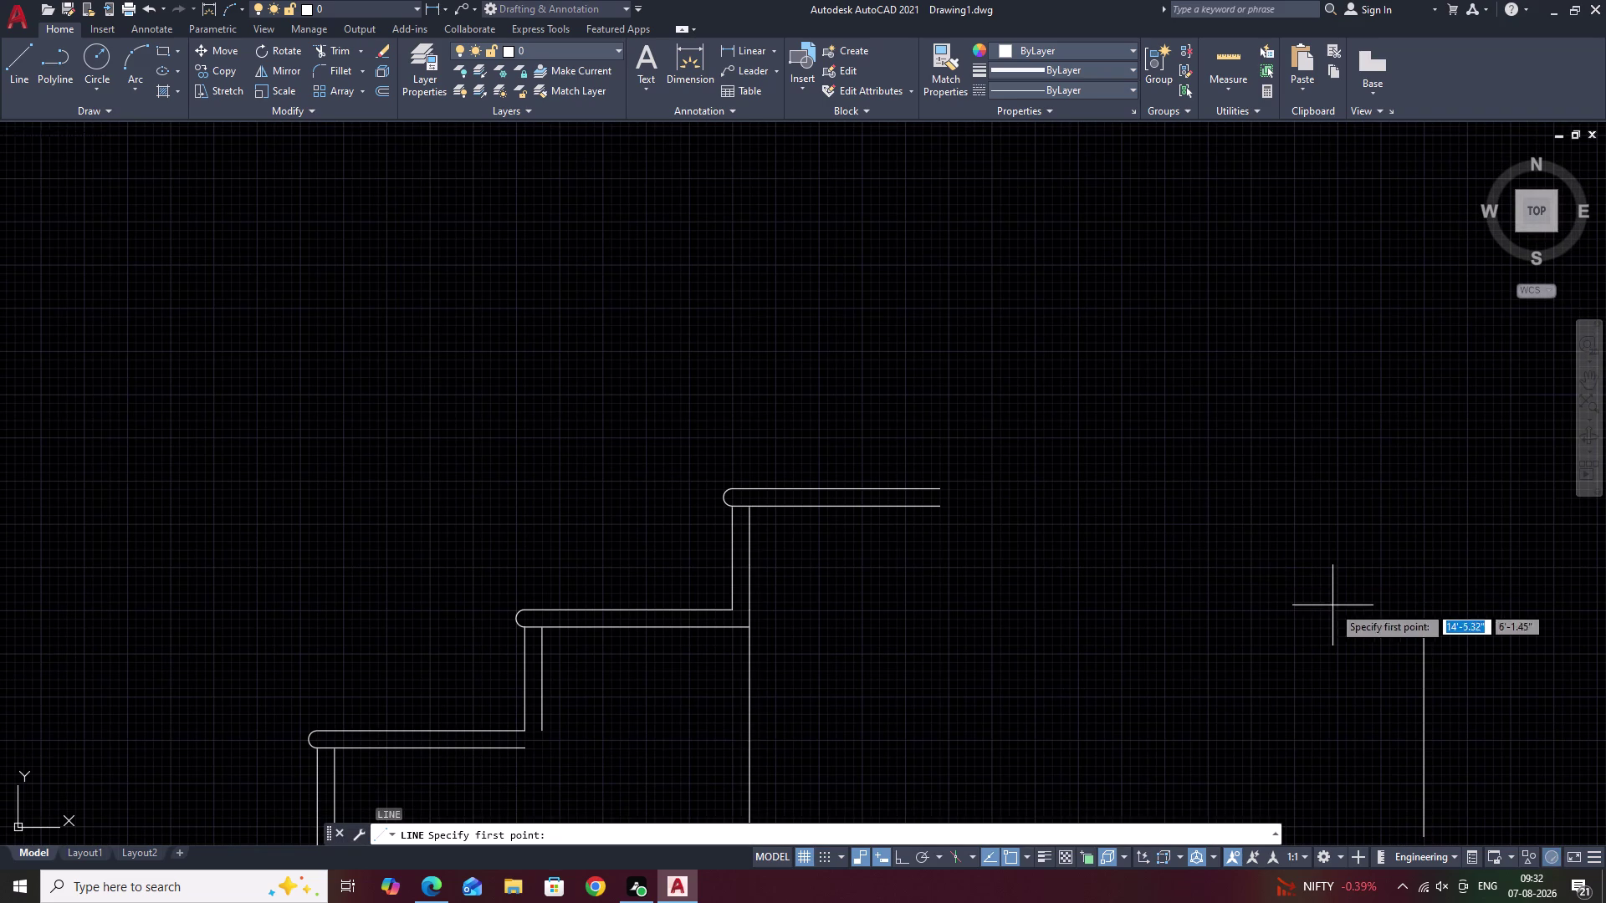
key(Escape)
click(1425, 639)
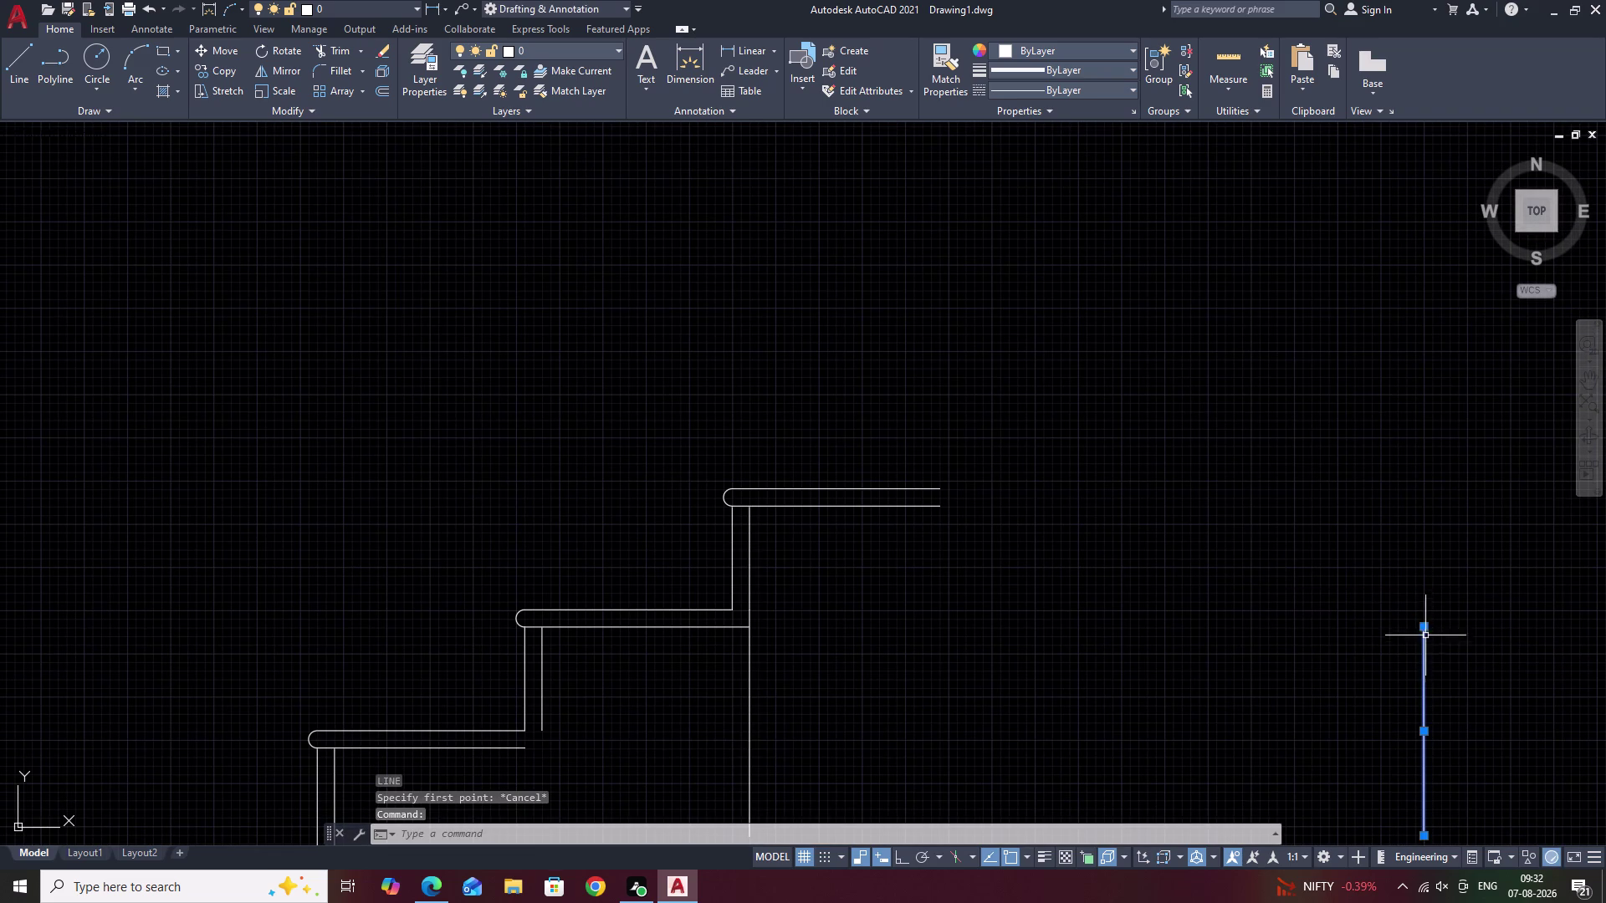
click(1424, 626)
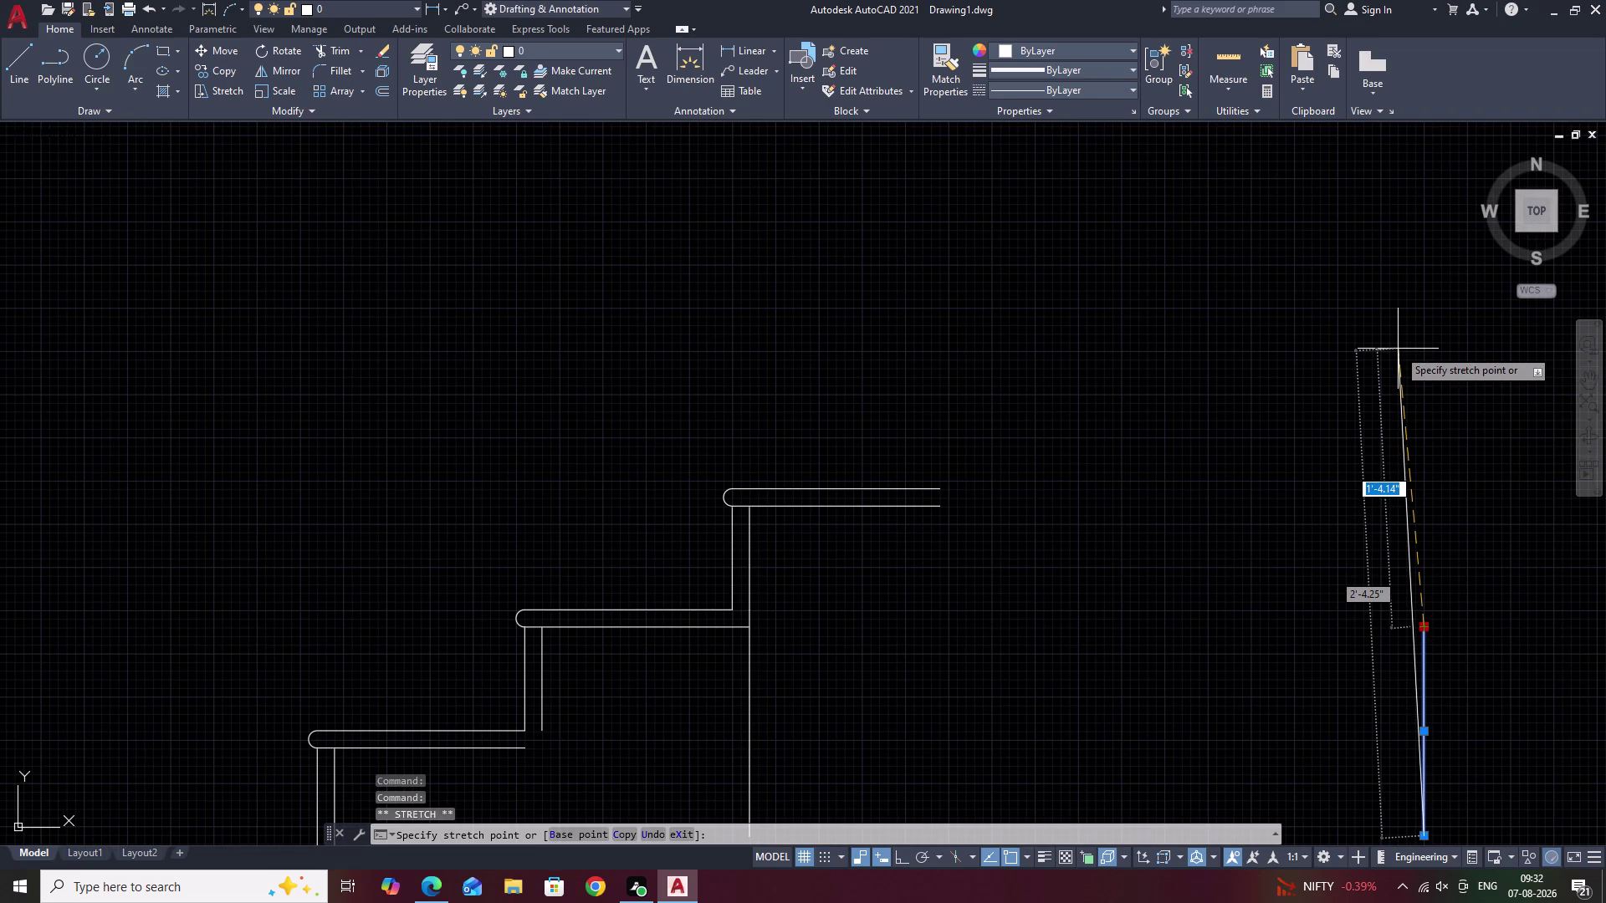
key(F8)
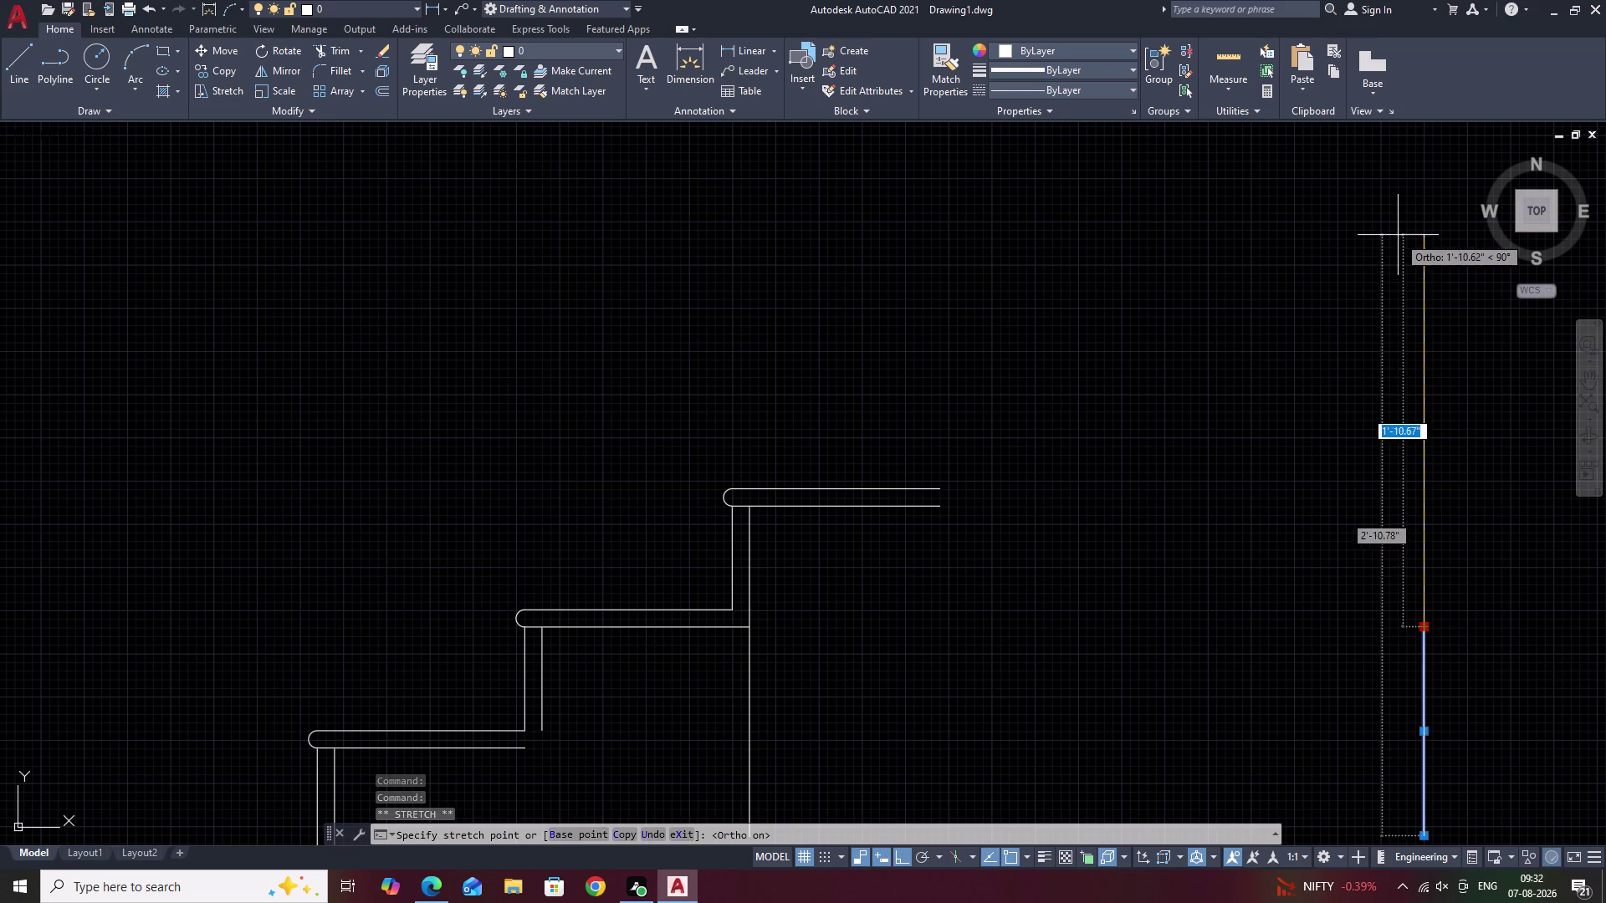
click(1397, 235)
key(Escape)
Extend both landing lines to meet the newel post.
text(E)
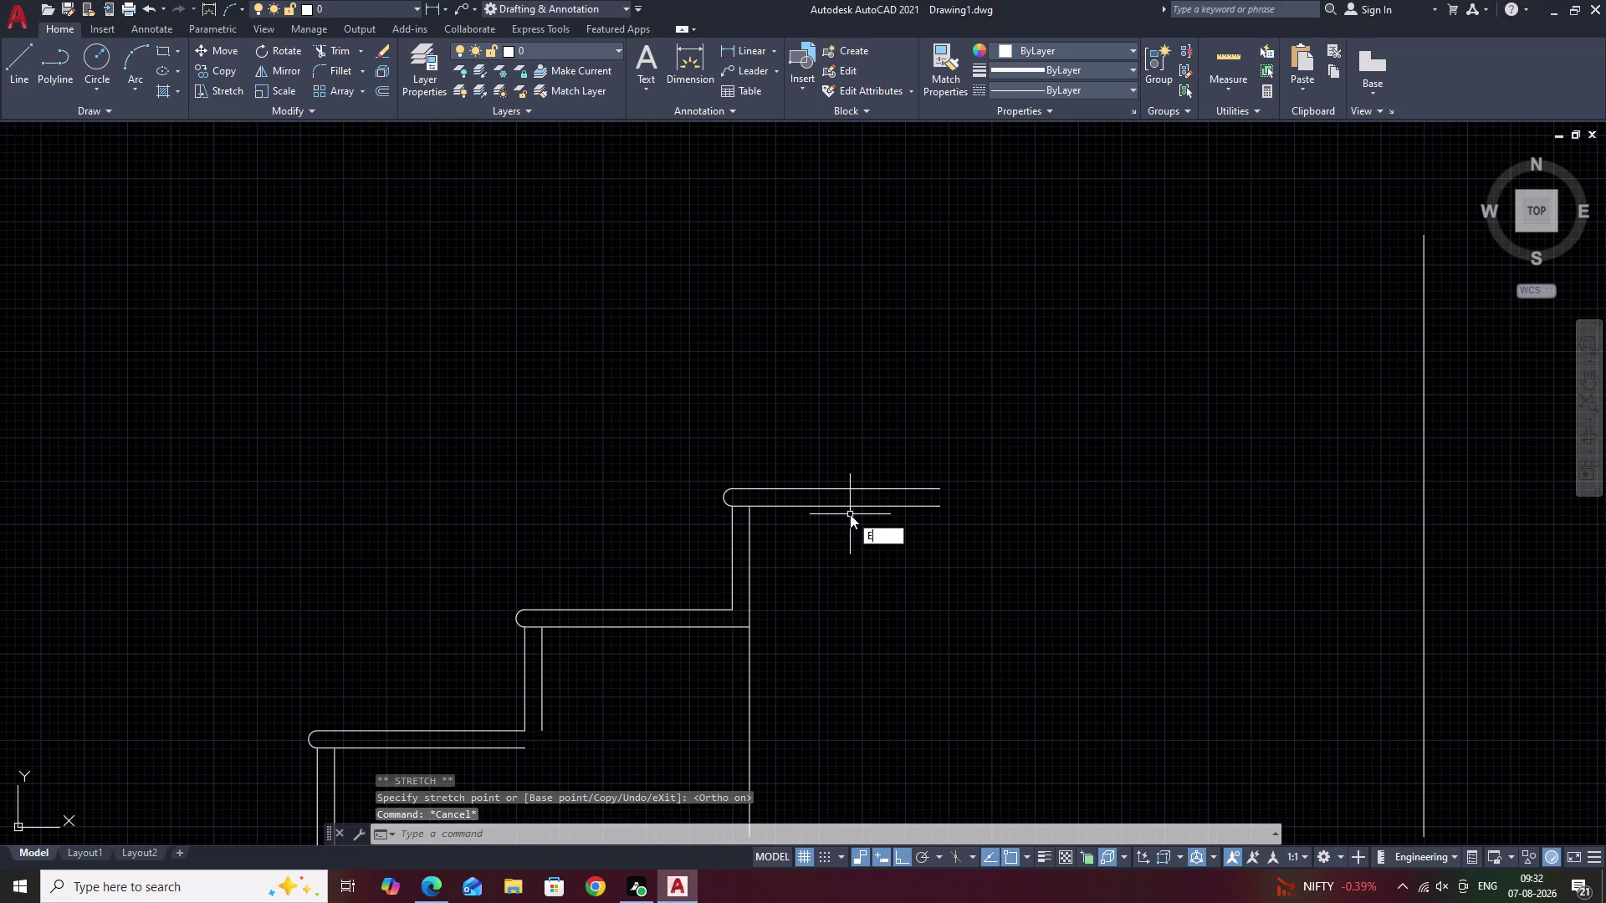
text(X)
key(space)
click(888, 505)
click(906, 488)
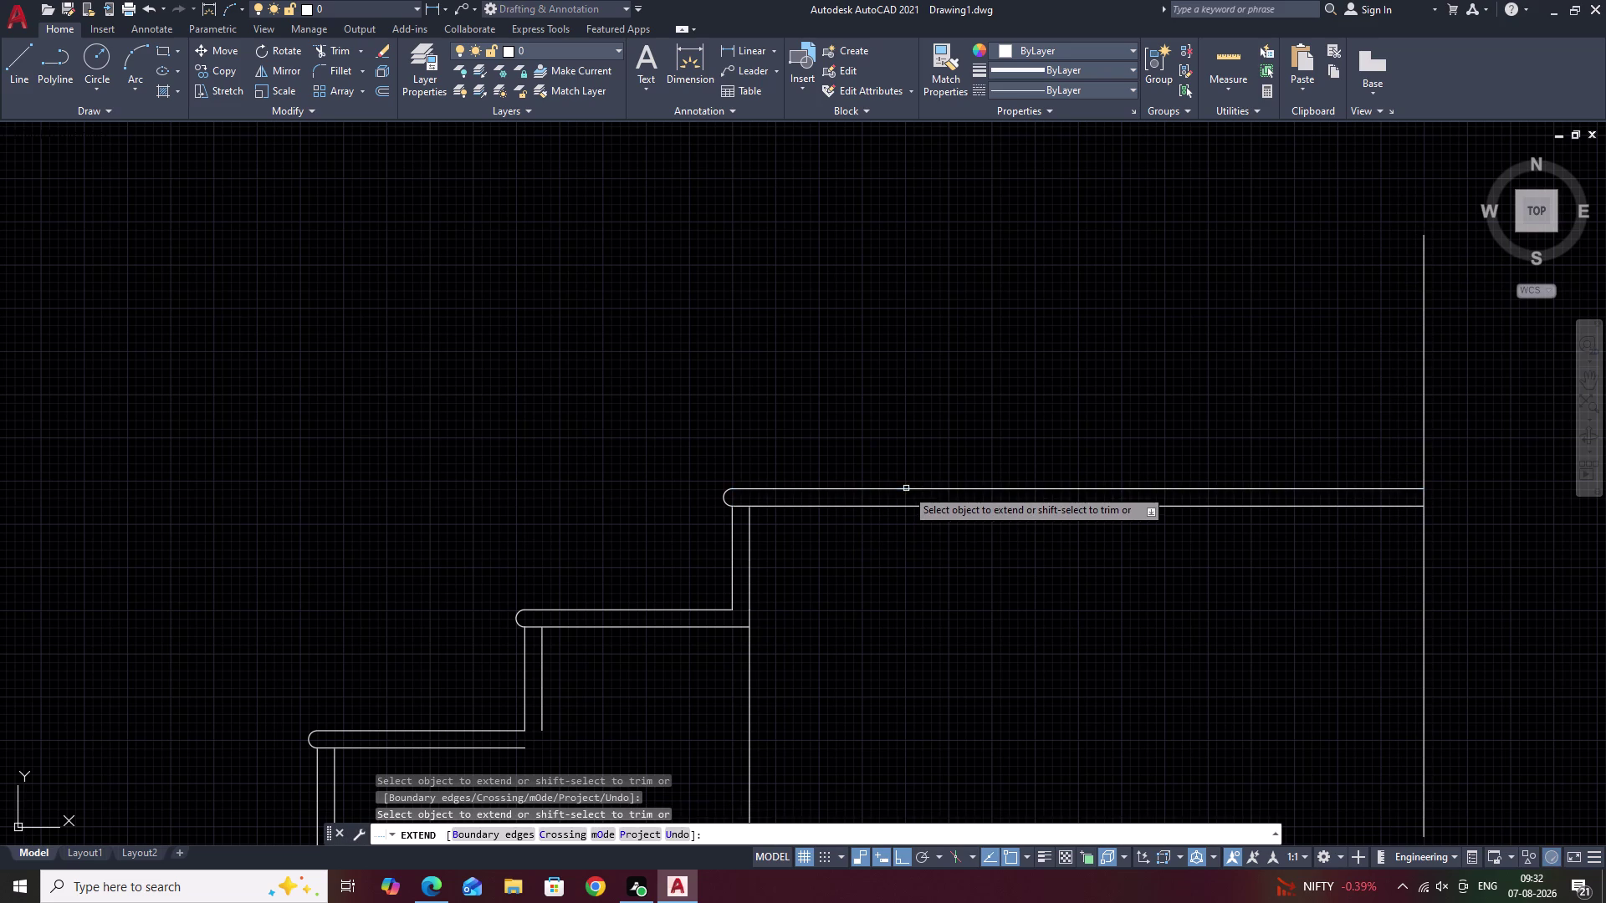
scroll(down, 3)
middle_drag(1008, 600, 1005, 546)
key(Escape)
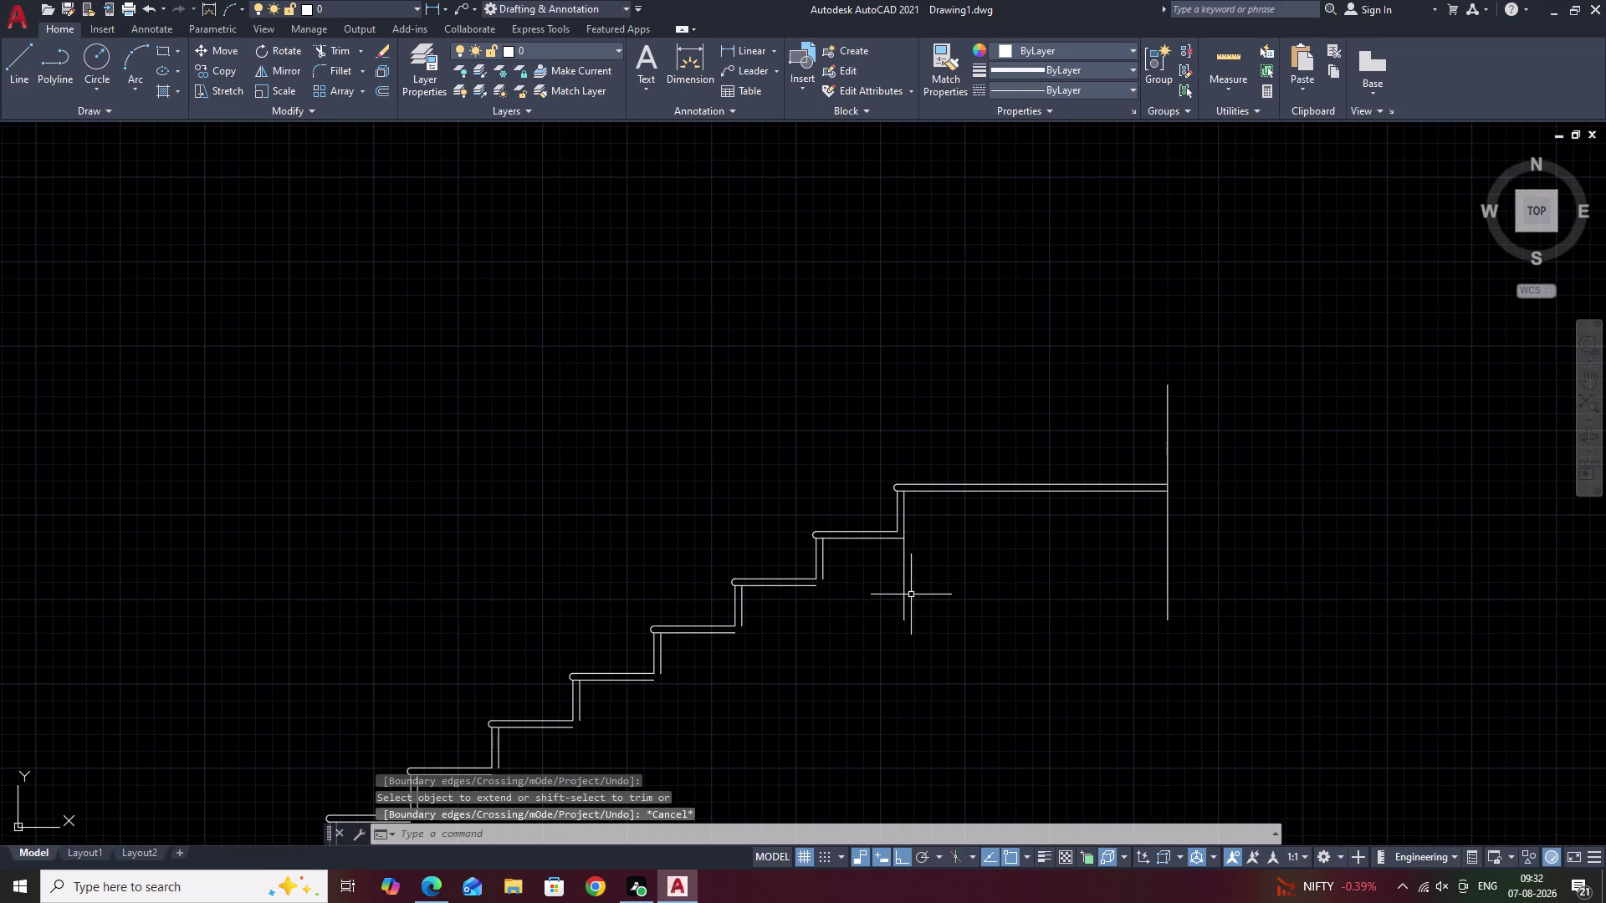
Shorten the long line under the landing by dragging its bottom end up.
scroll(up, 3)
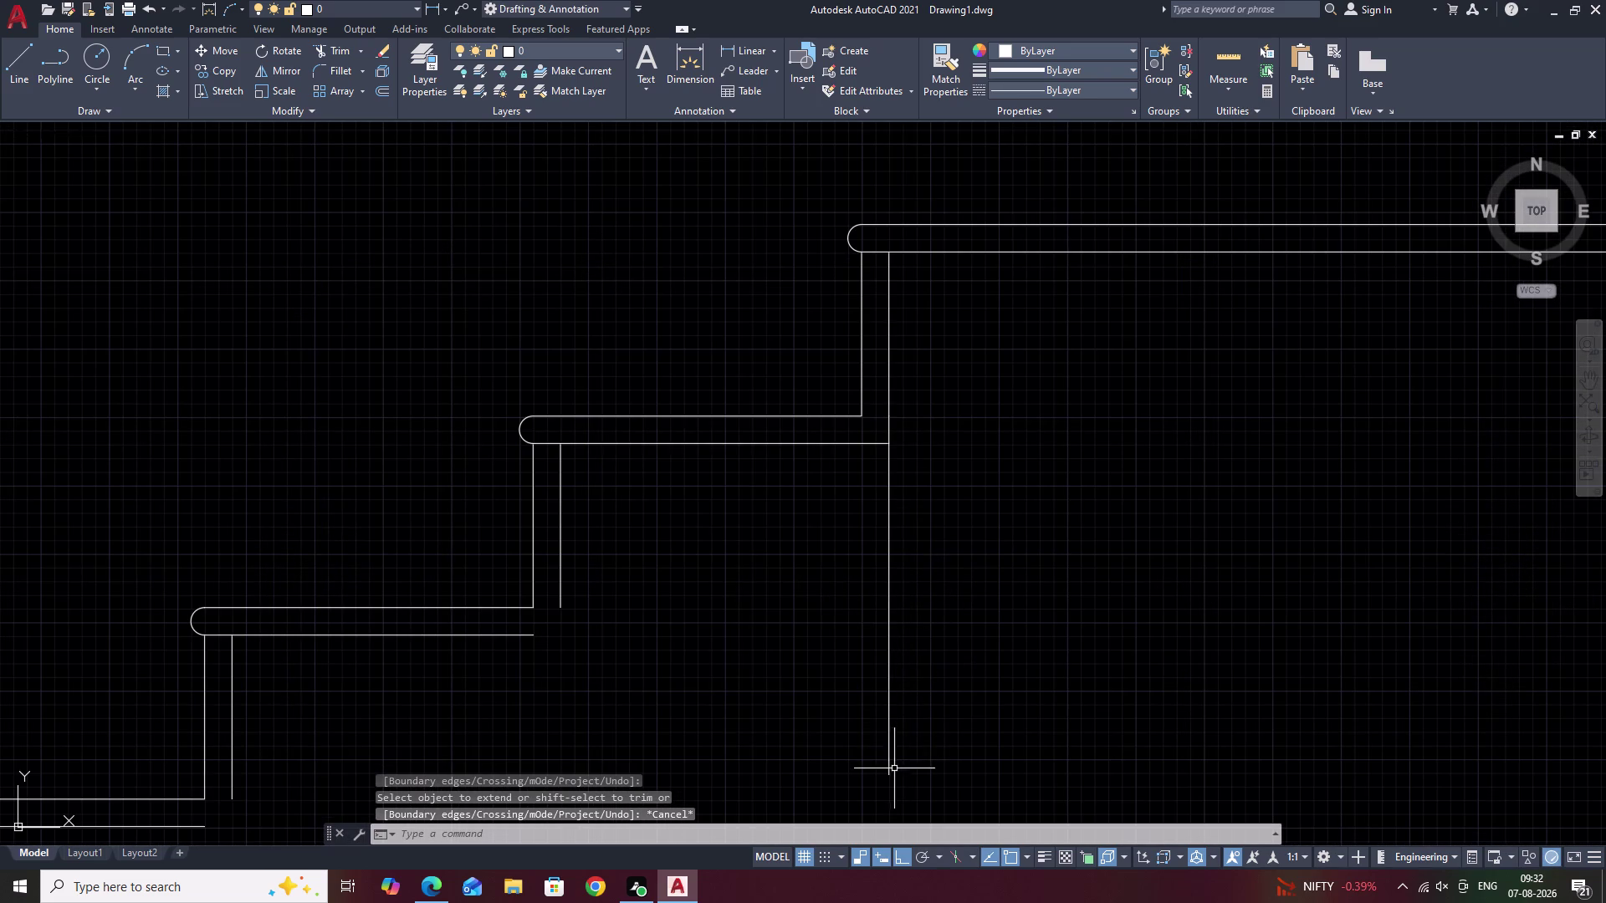
click(888, 767)
click(889, 779)
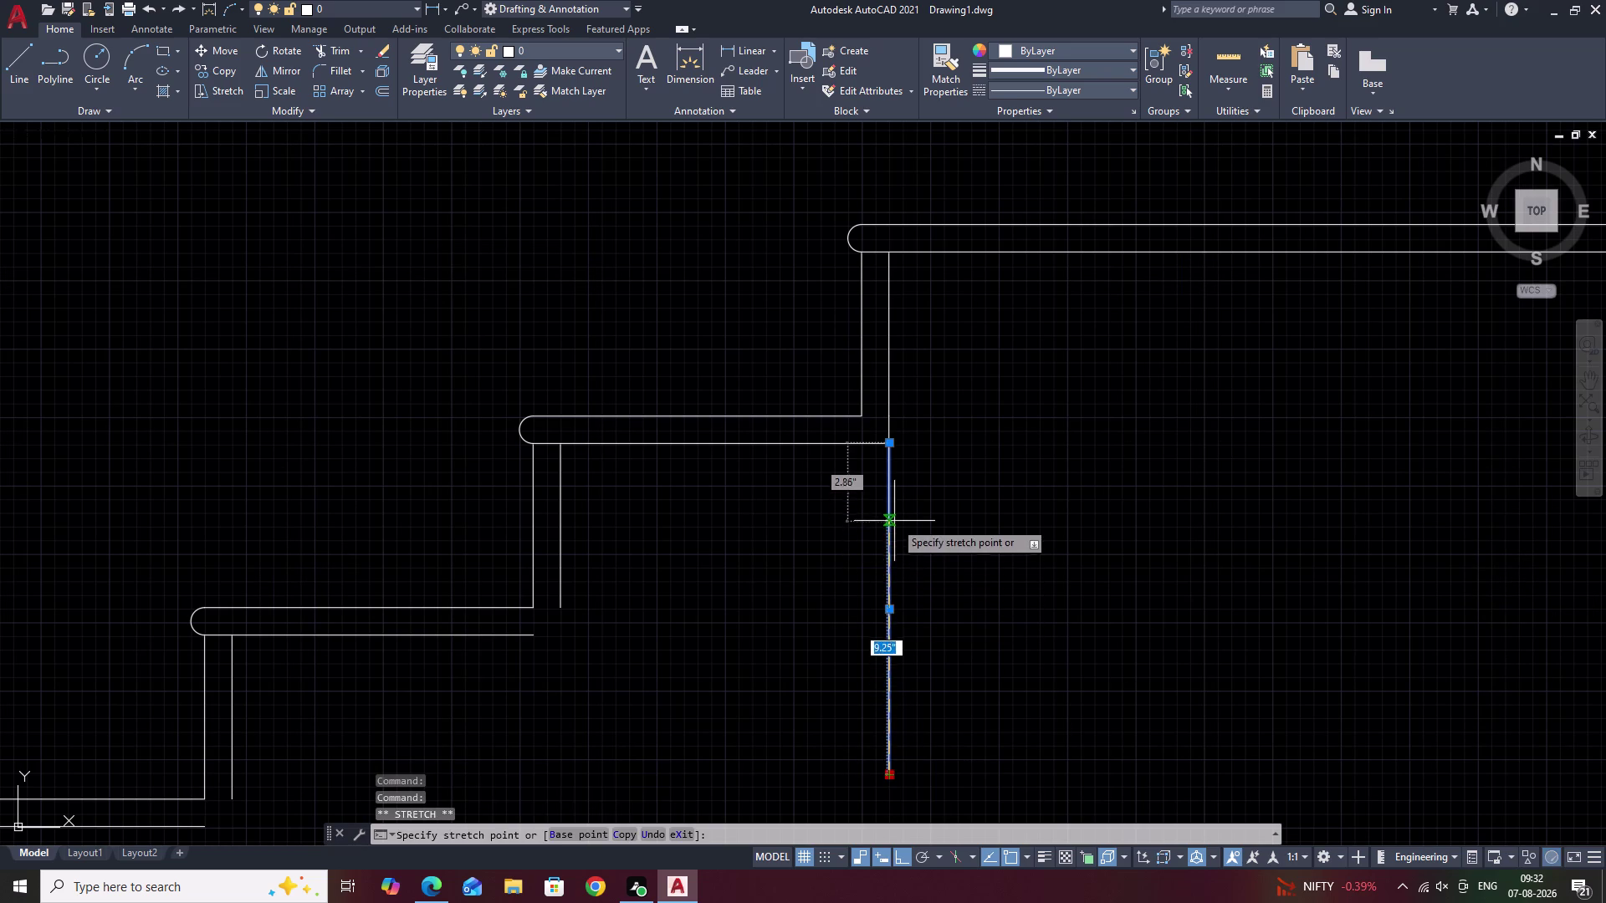
click(890, 474)
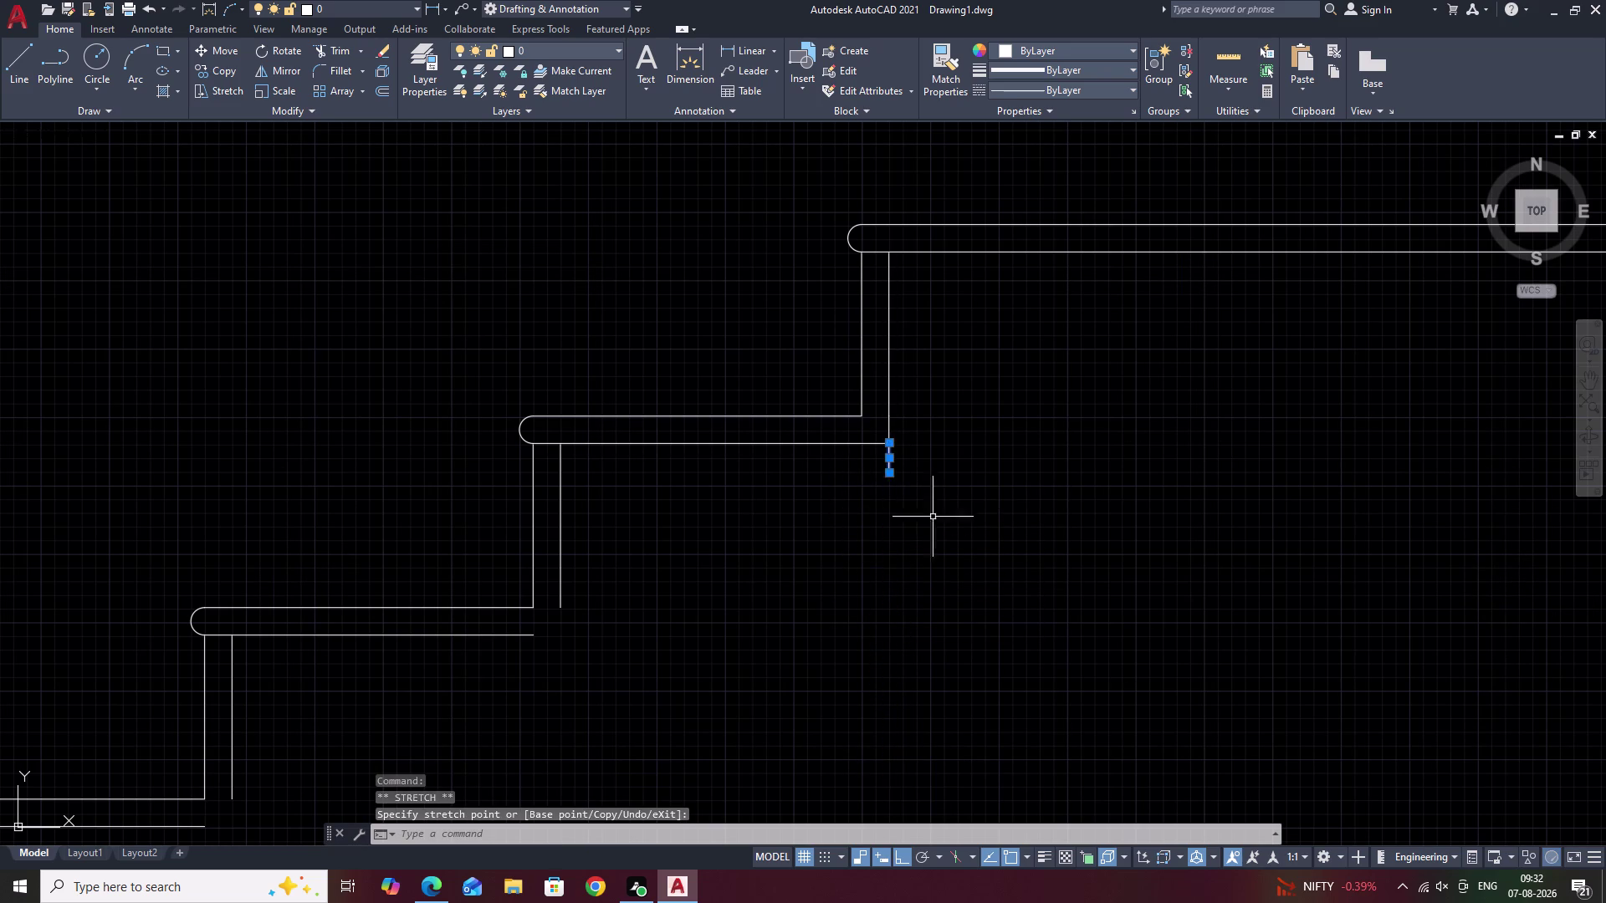
key(Escape)
scroll(down, 3)
scroll(down, 3)
middle_drag(943, 581, 968, 519)
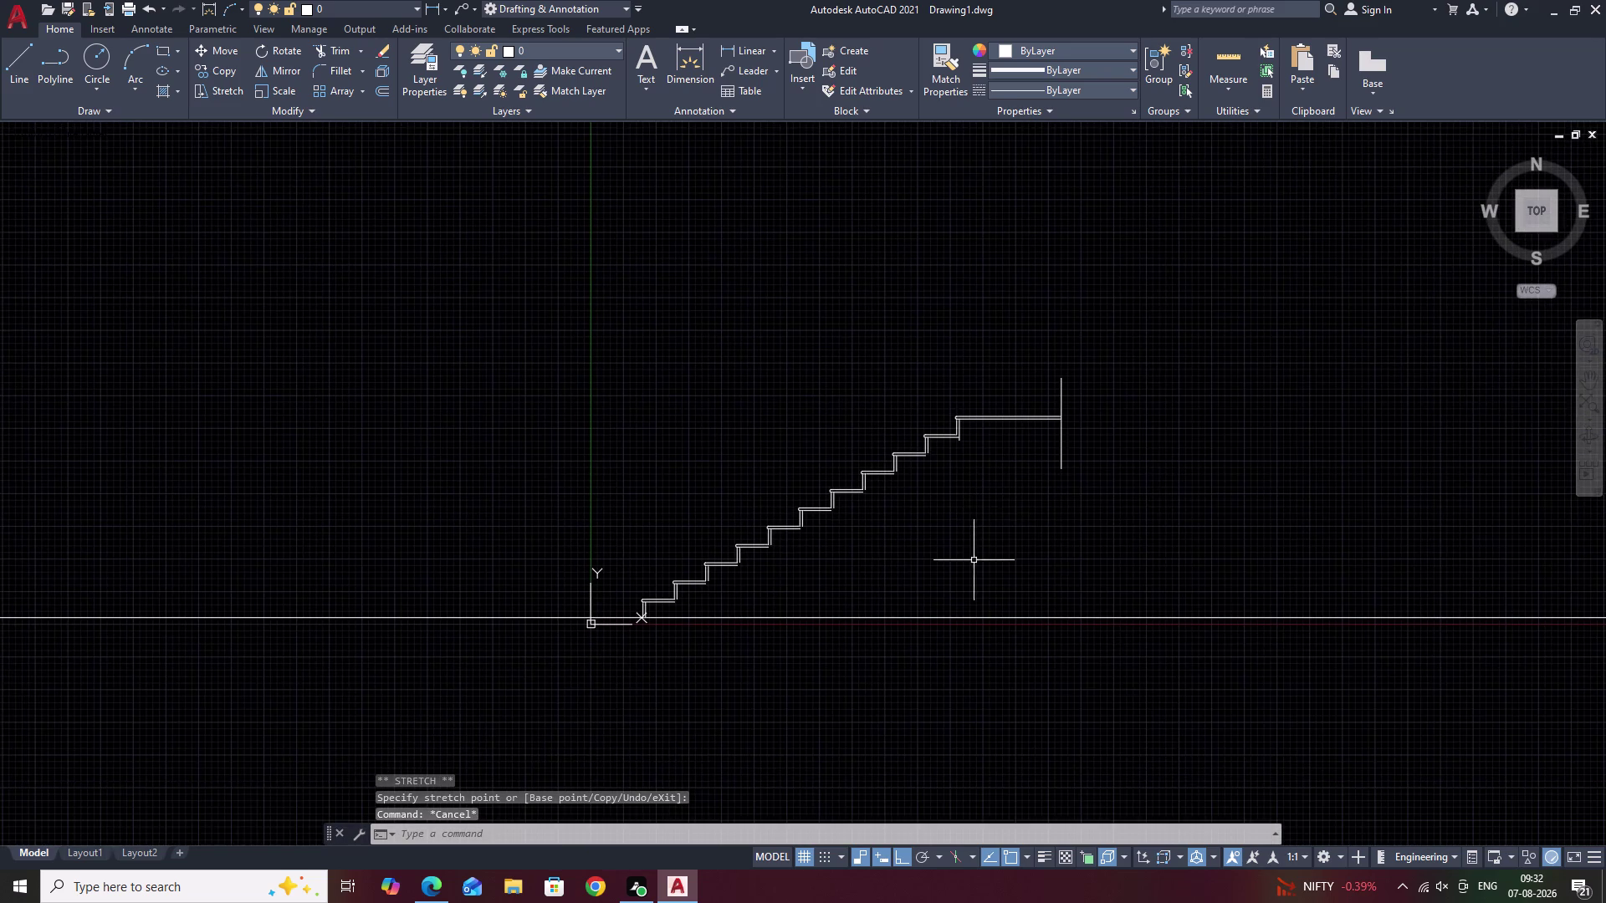
middle_drag(973, 562, 983, 536)
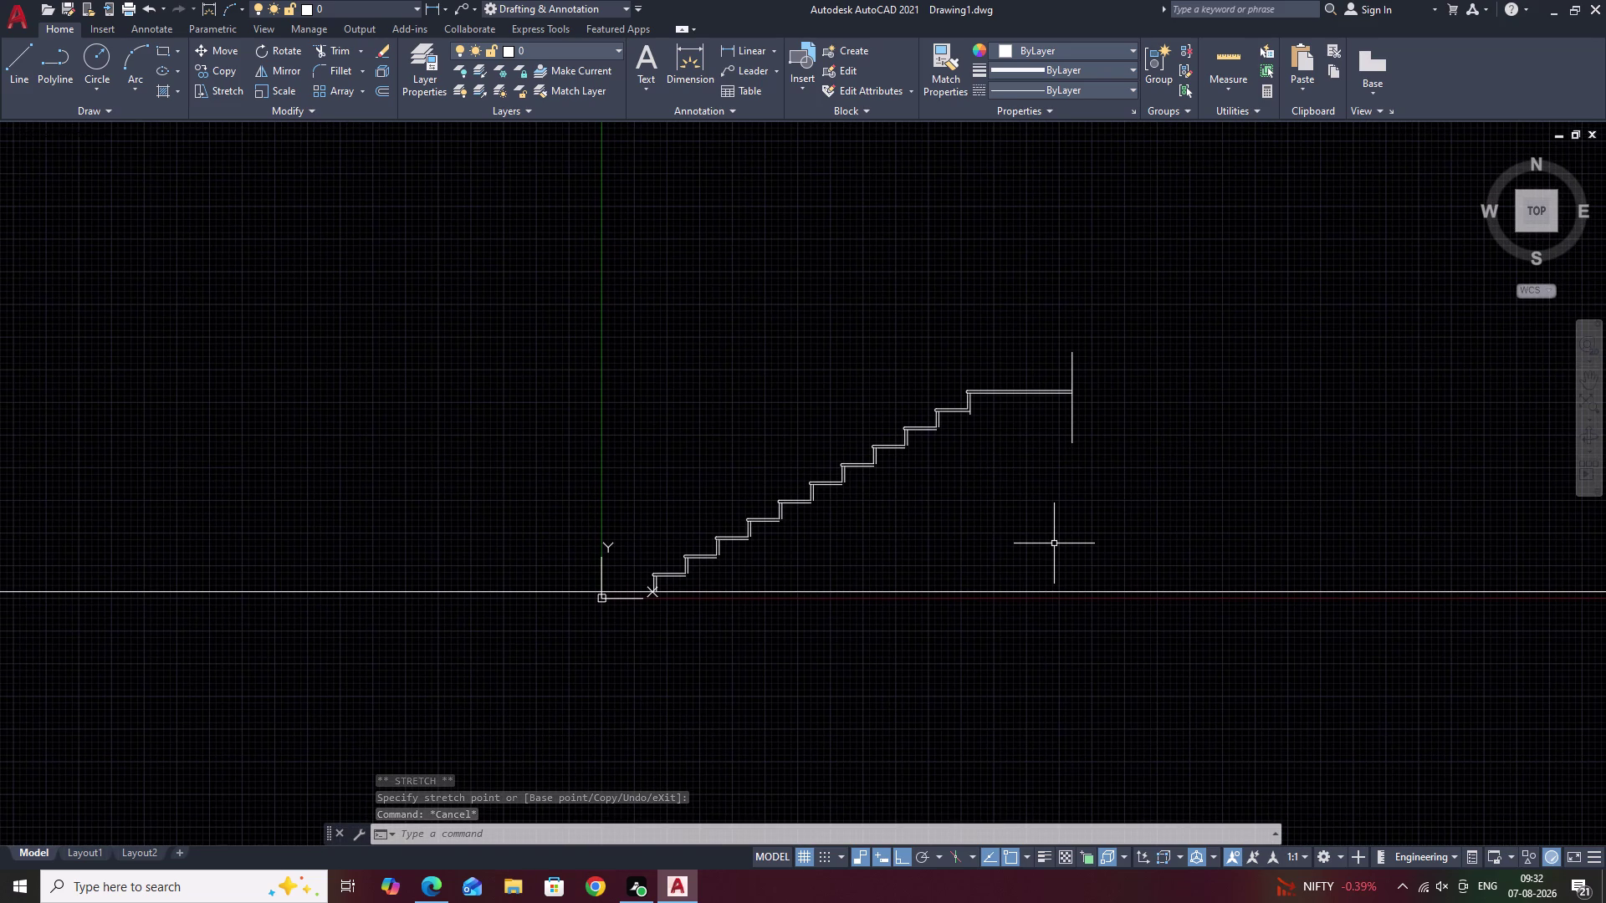
middle_drag(1054, 543, 960, 552)
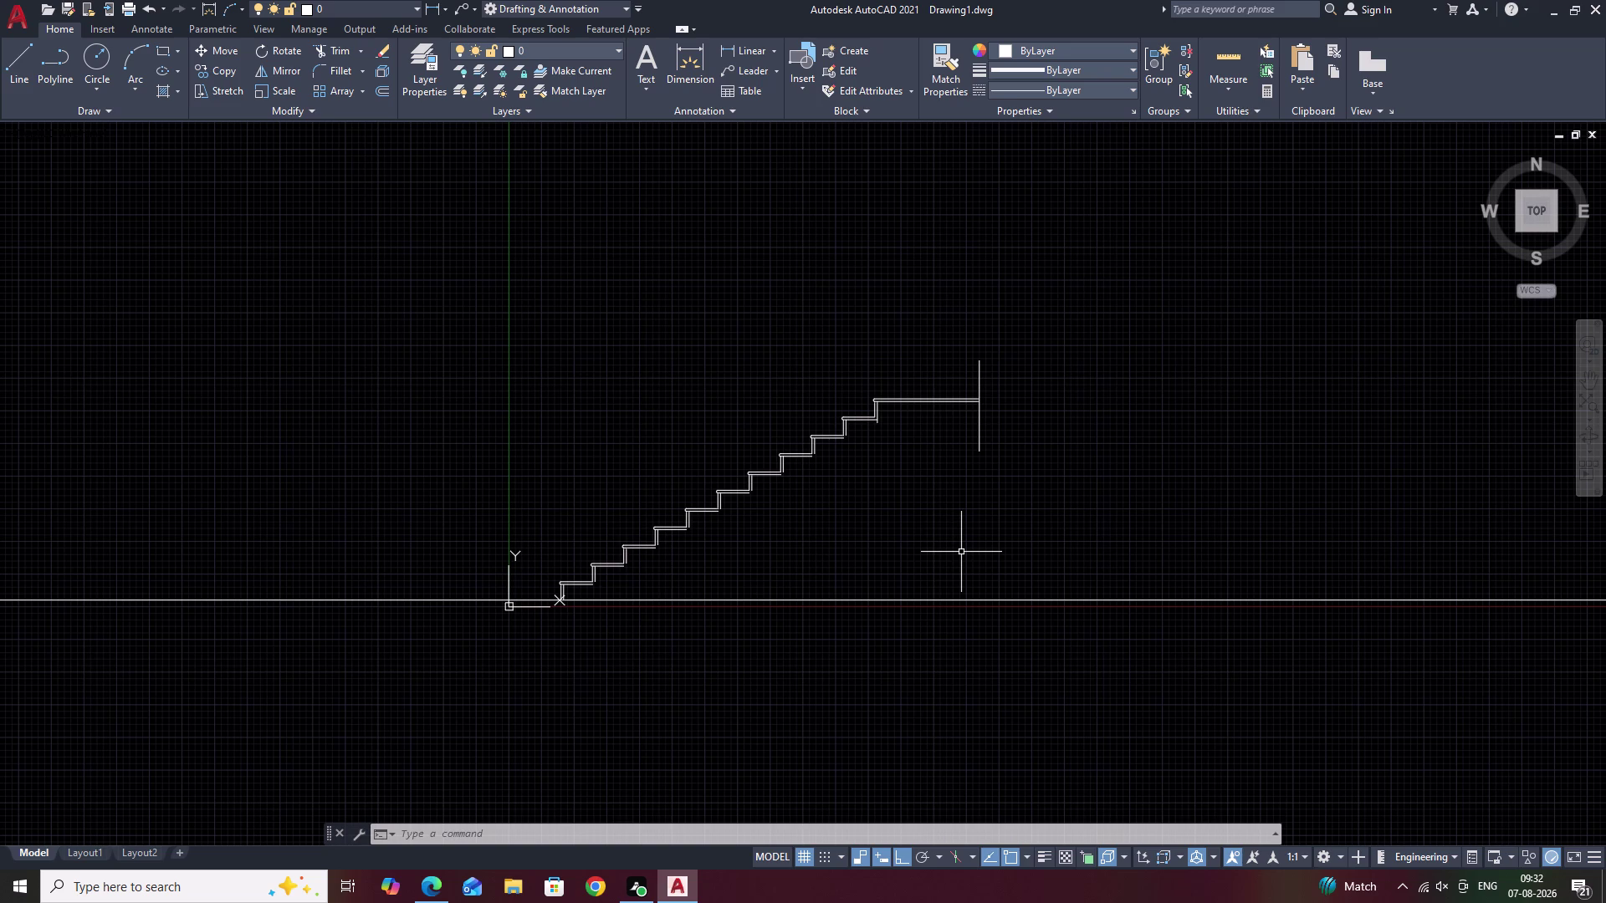
middle_drag(854, 511, 1010, 473)
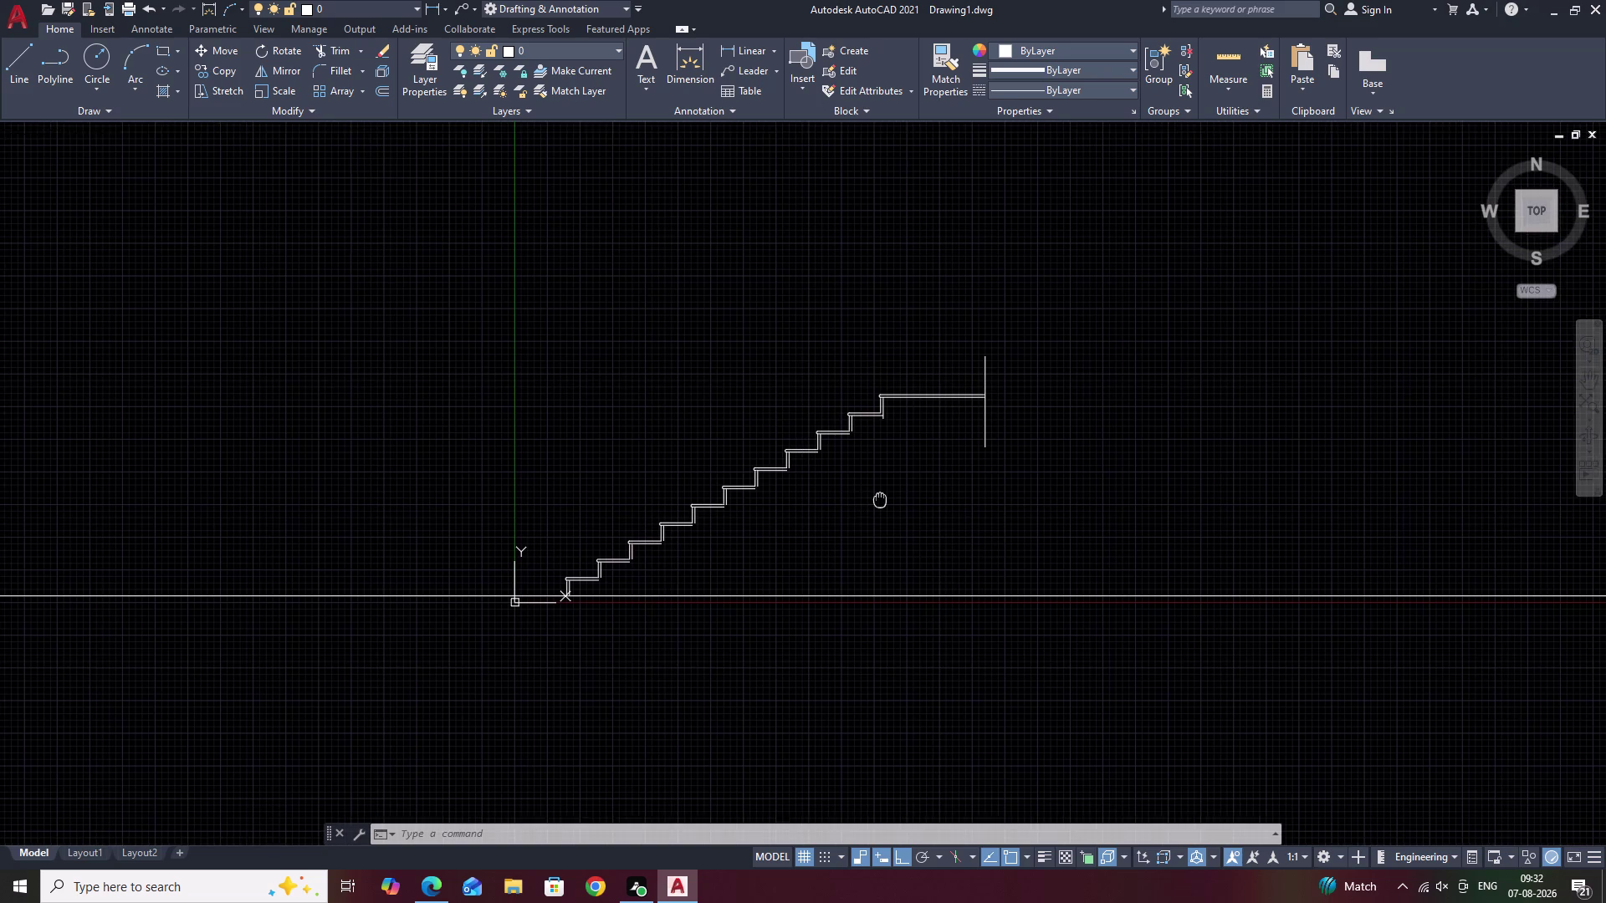
middle_drag(1010, 474, 1013, 472)
scroll(up, 3)
middle_drag(764, 560, 846, 498)
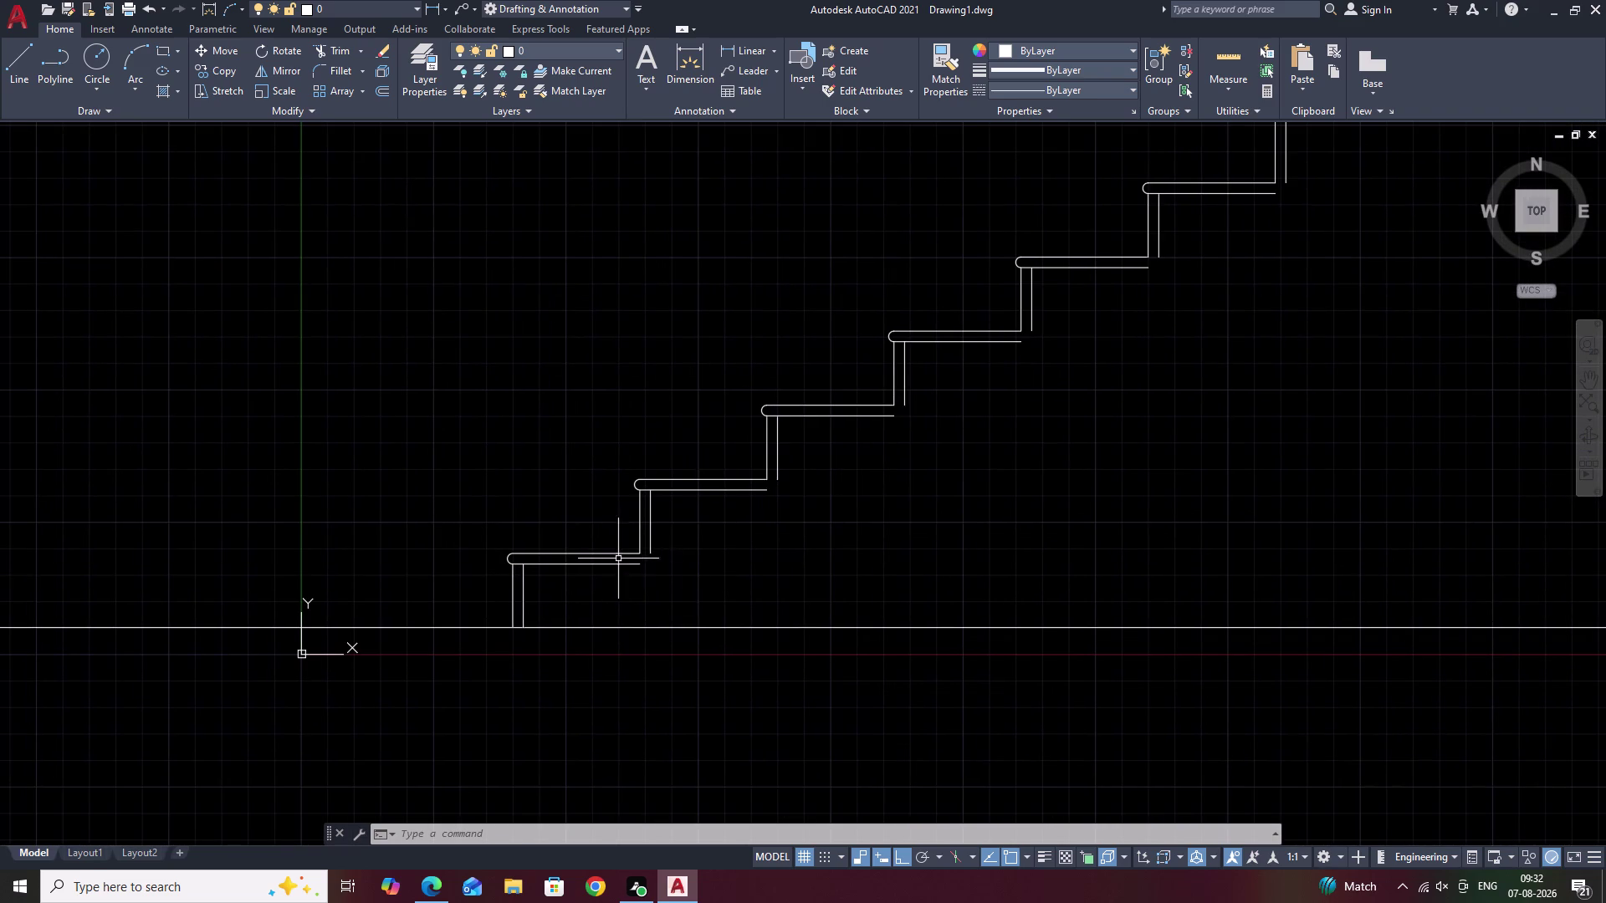
scroll(down, 3)
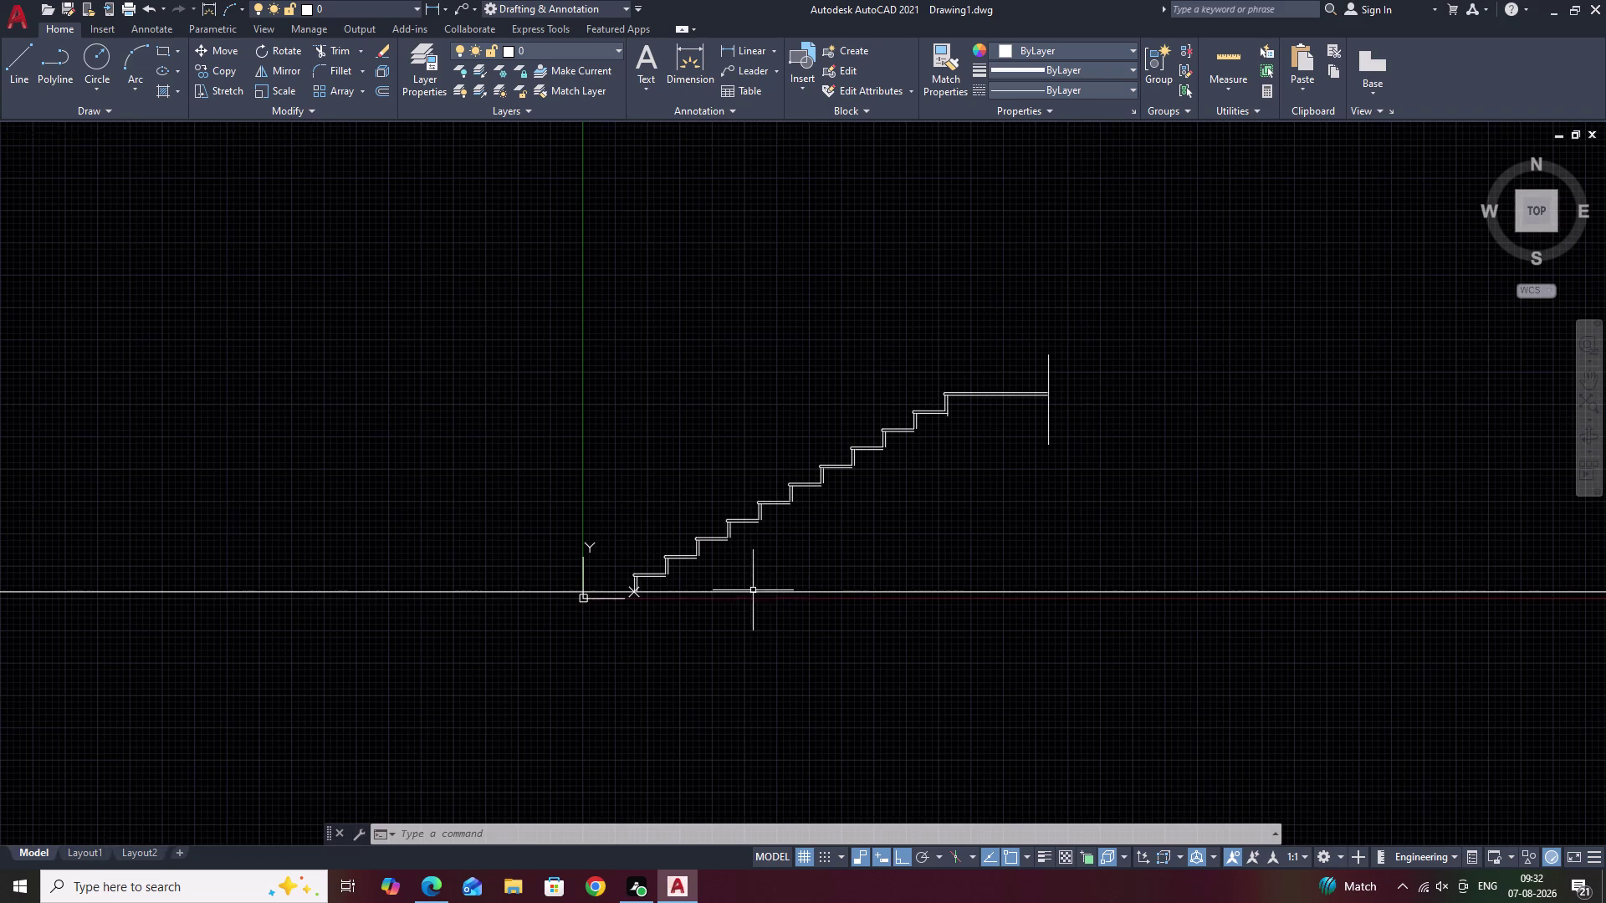
Select the ground line and all staircase lines, 58 objects in total.
click(777, 593)
drag(1218, 298, 1055, 308)
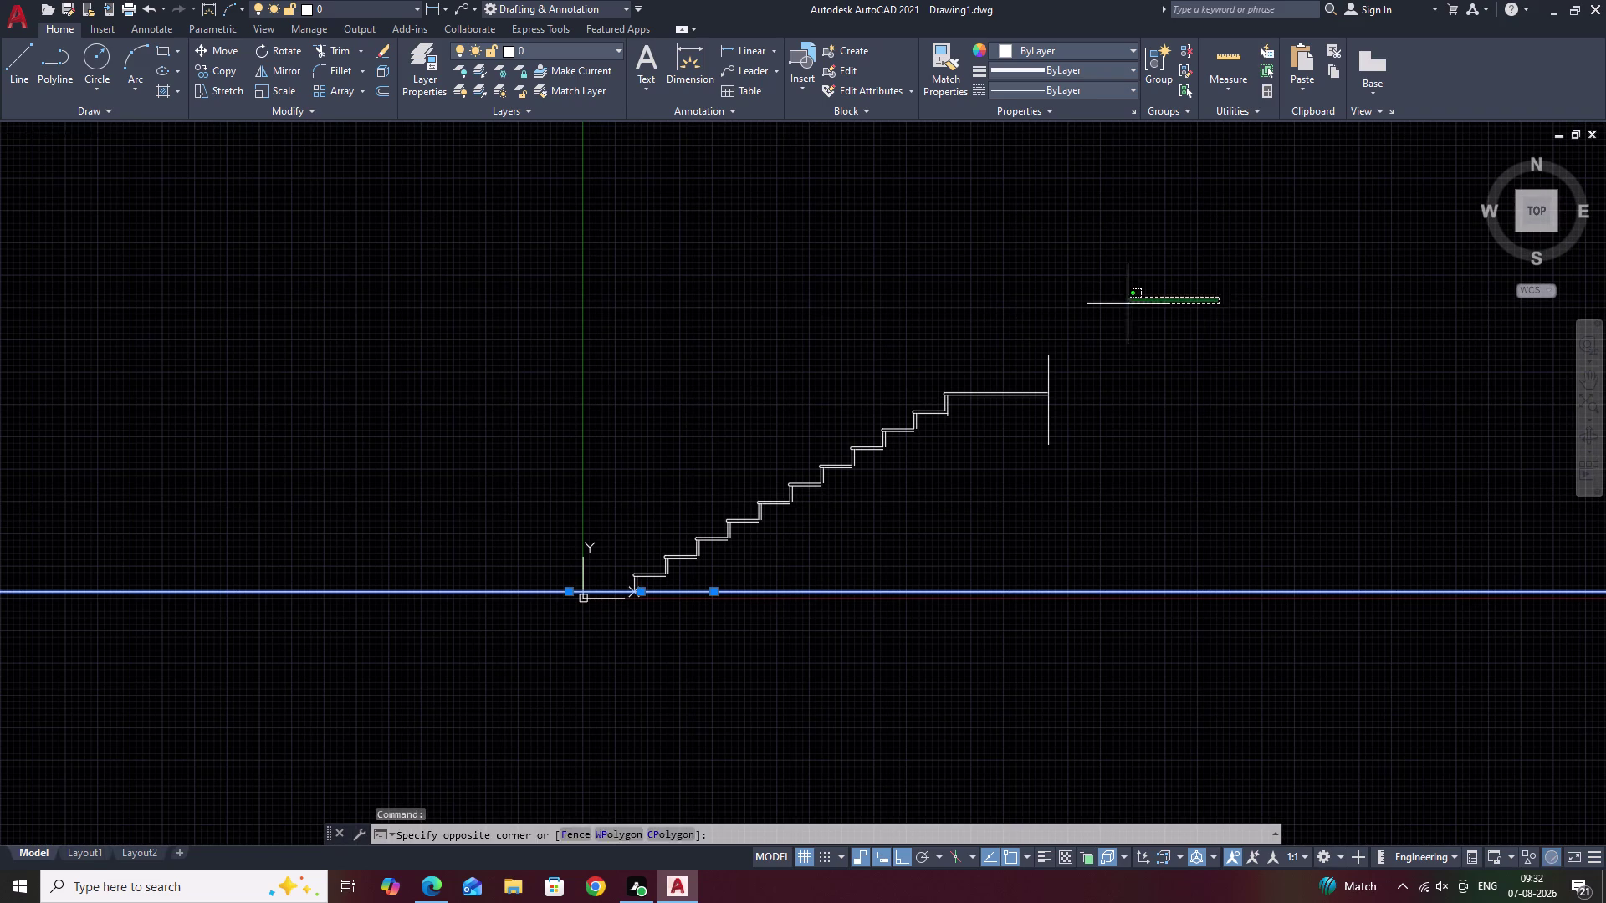
drag(1055, 308, 621, 633)
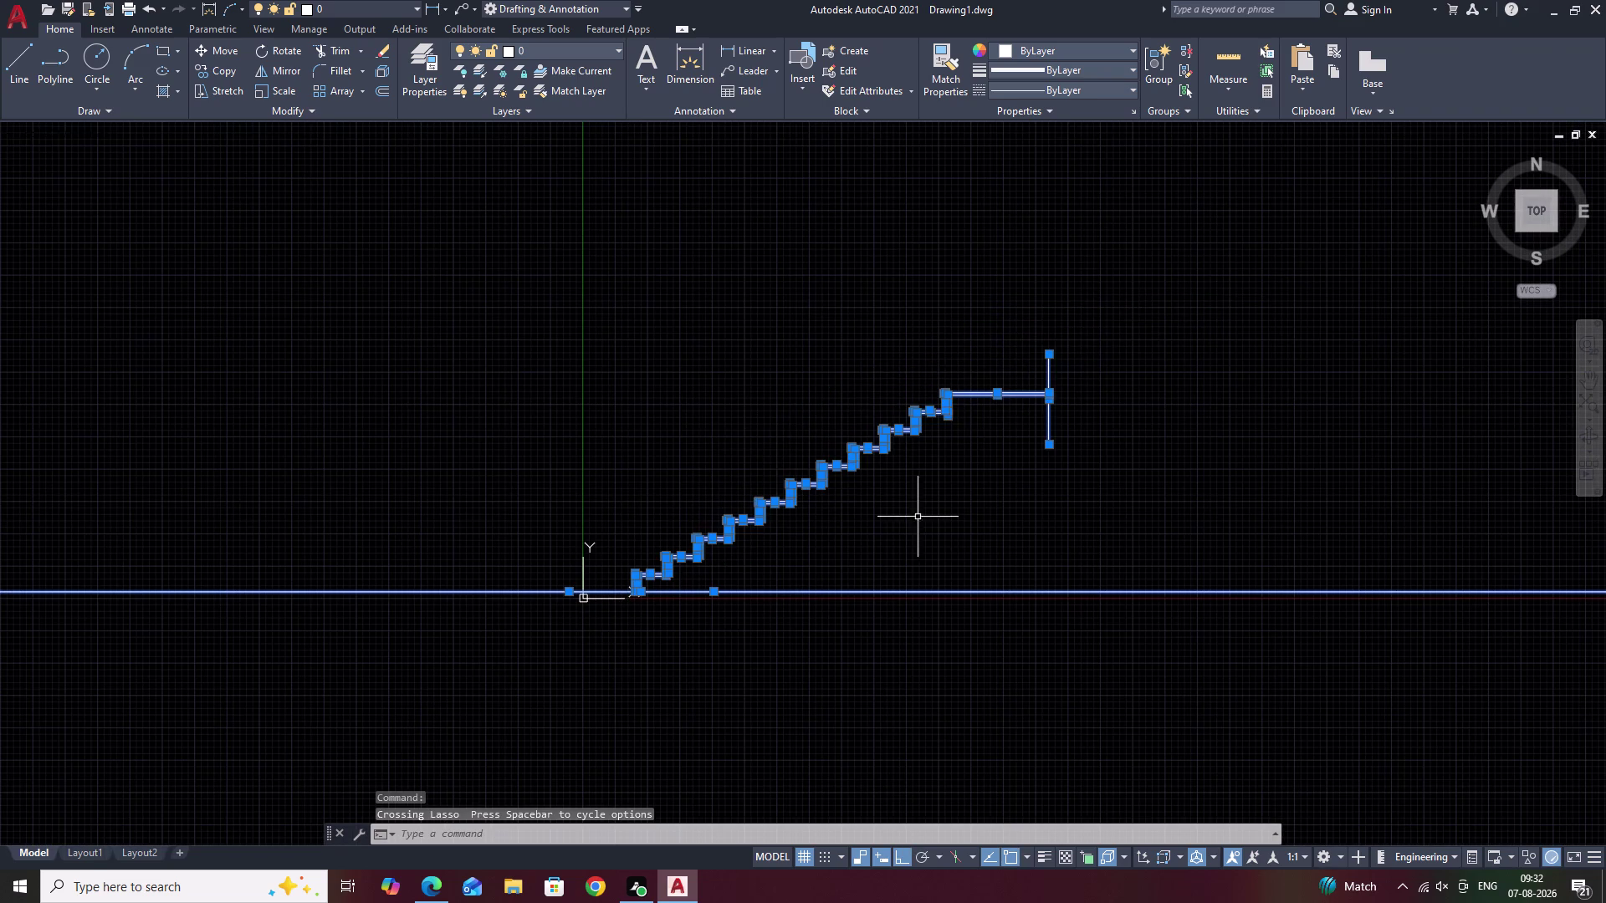
scroll(up, 3)
middle_drag(580, 583, 1121, 128)
scroll(down, 3)
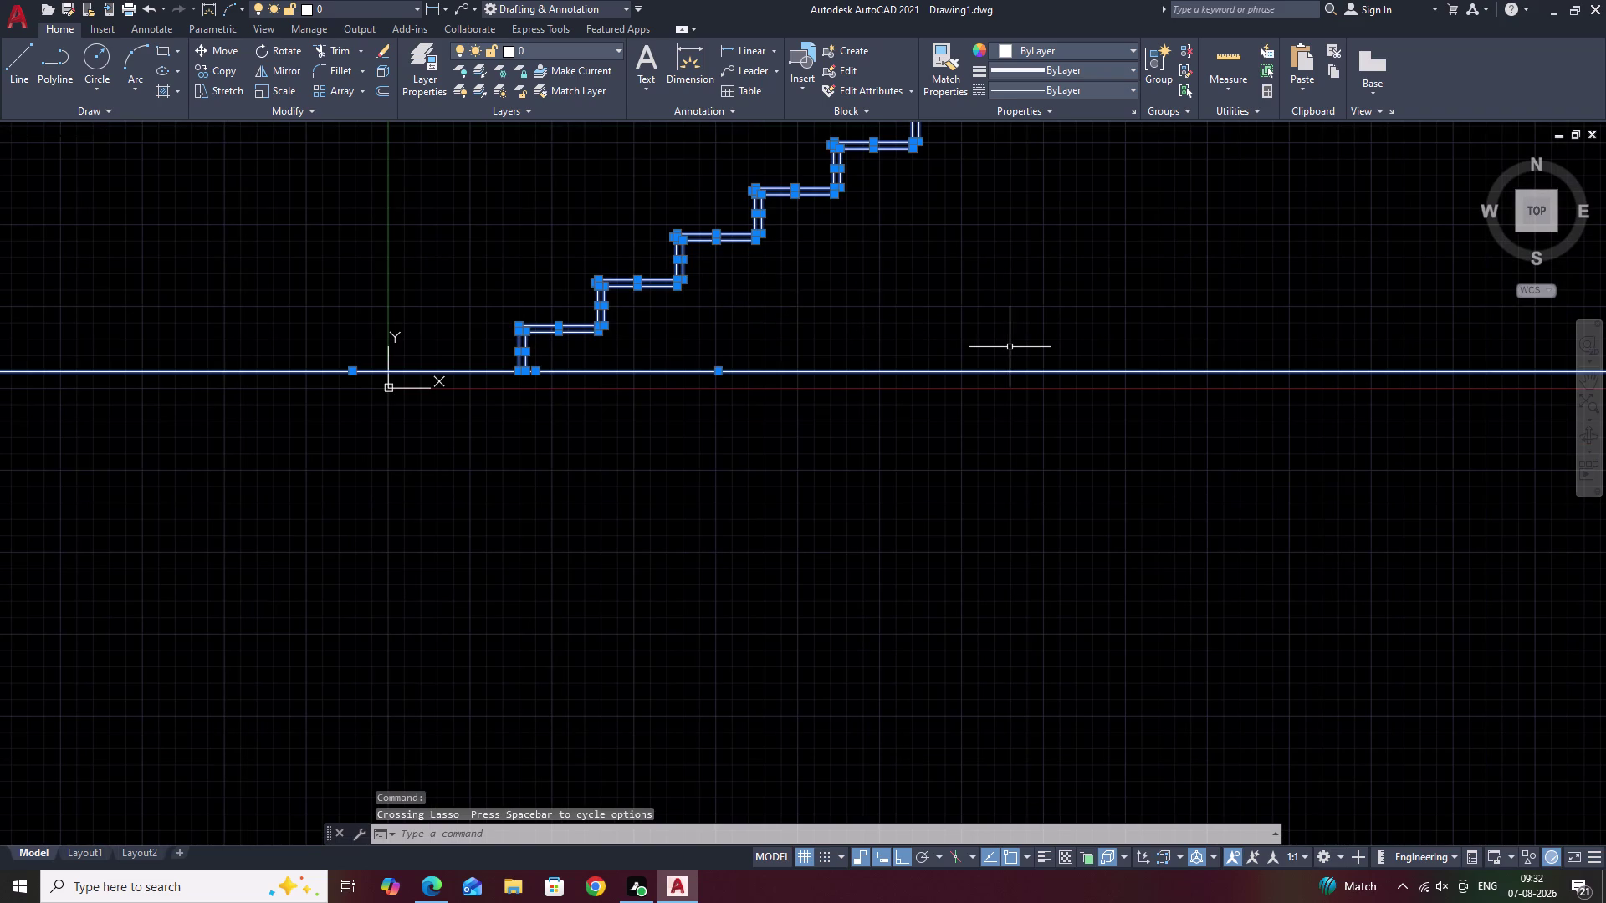
Move the selection horizontally from a base point to its new position.
text(M)
key(space)
click(1068, 372)
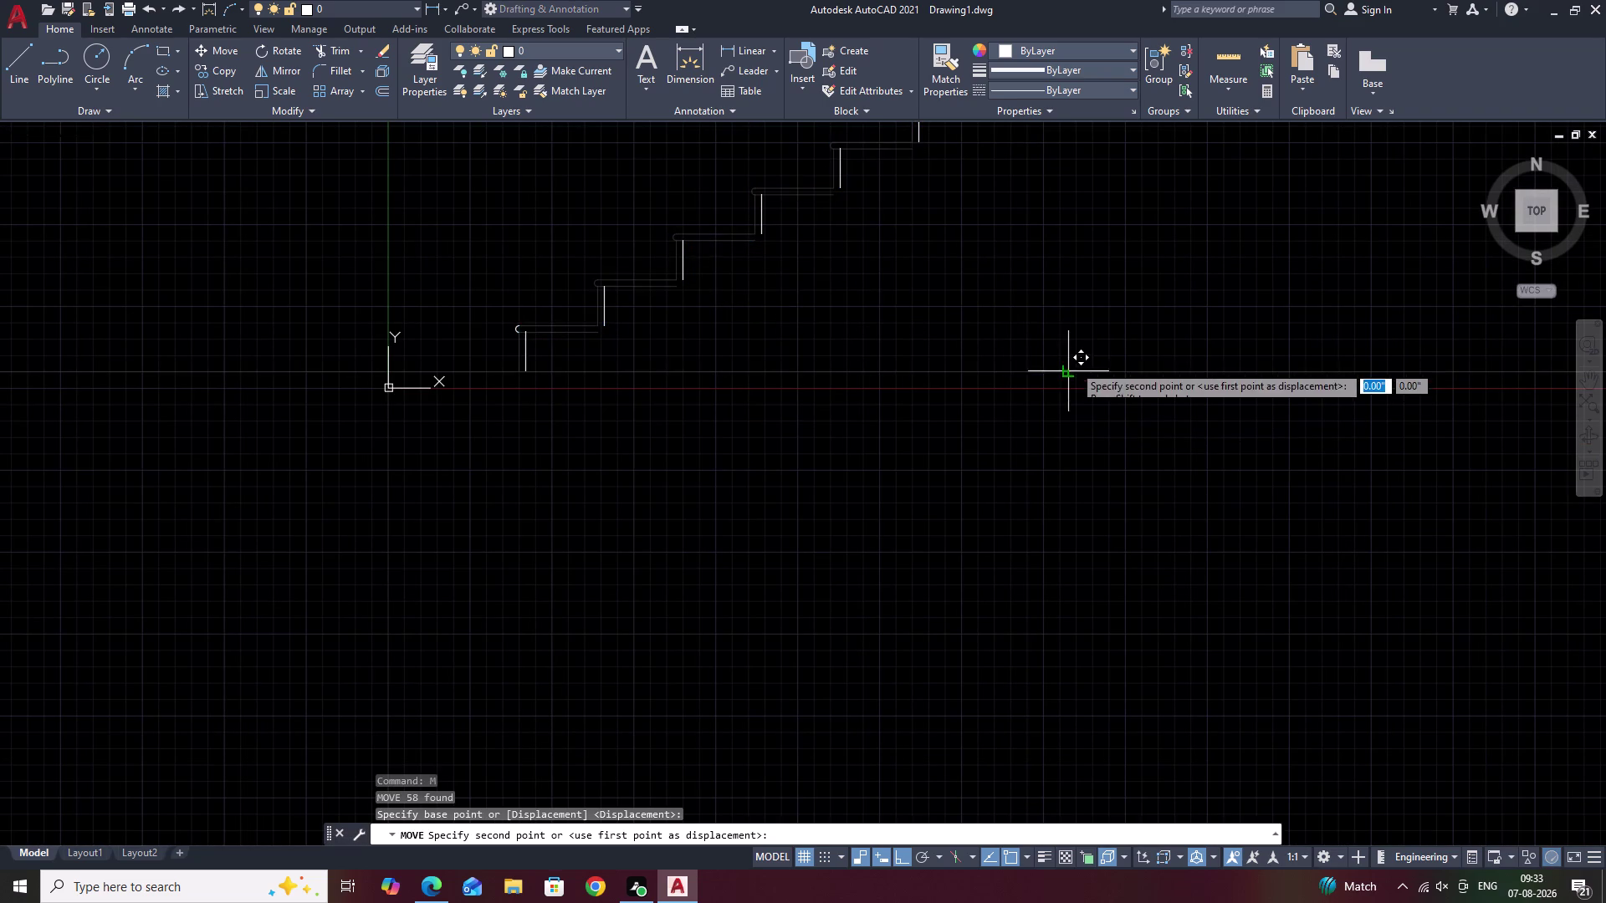
scroll(down, 3)
middle_drag(1090, 315, 351, 696)
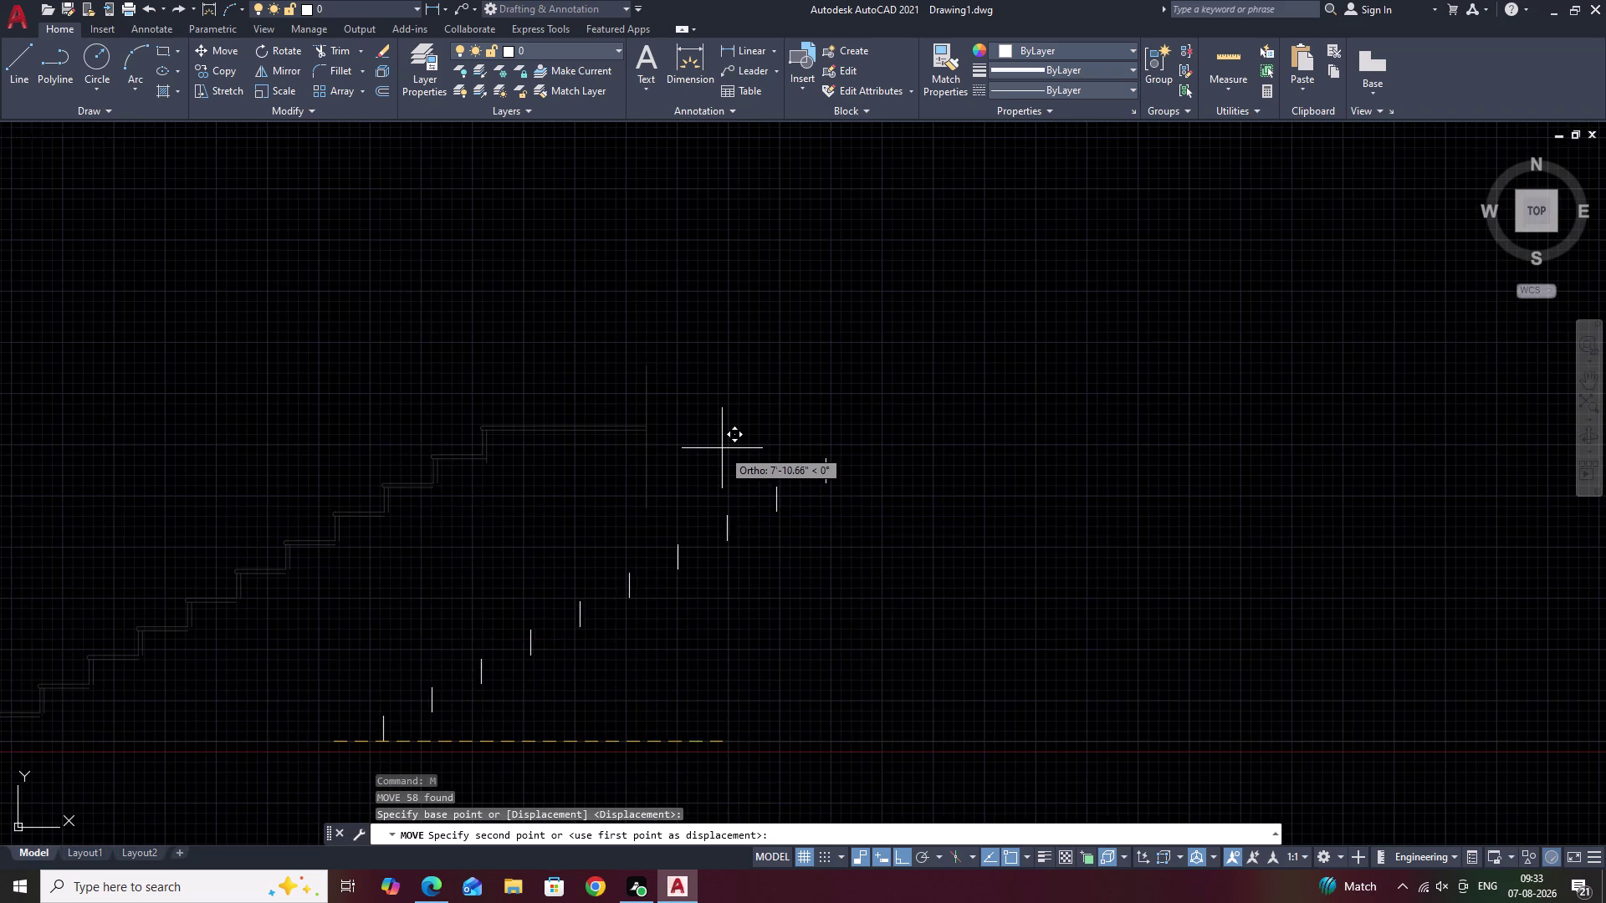
click(722, 448)
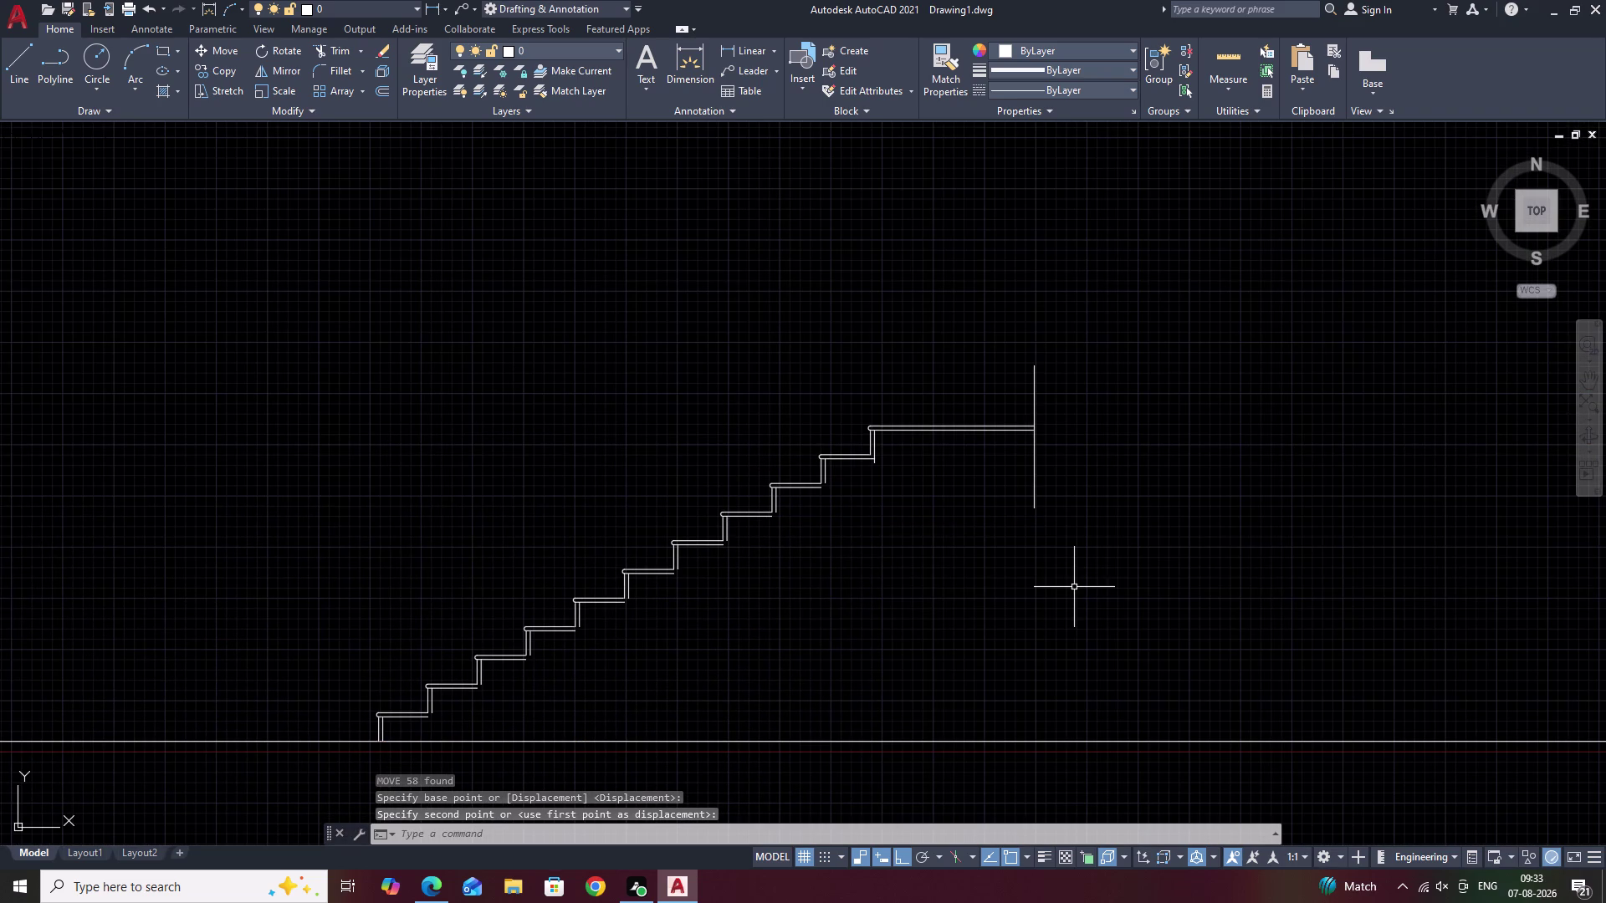
key(Escape)
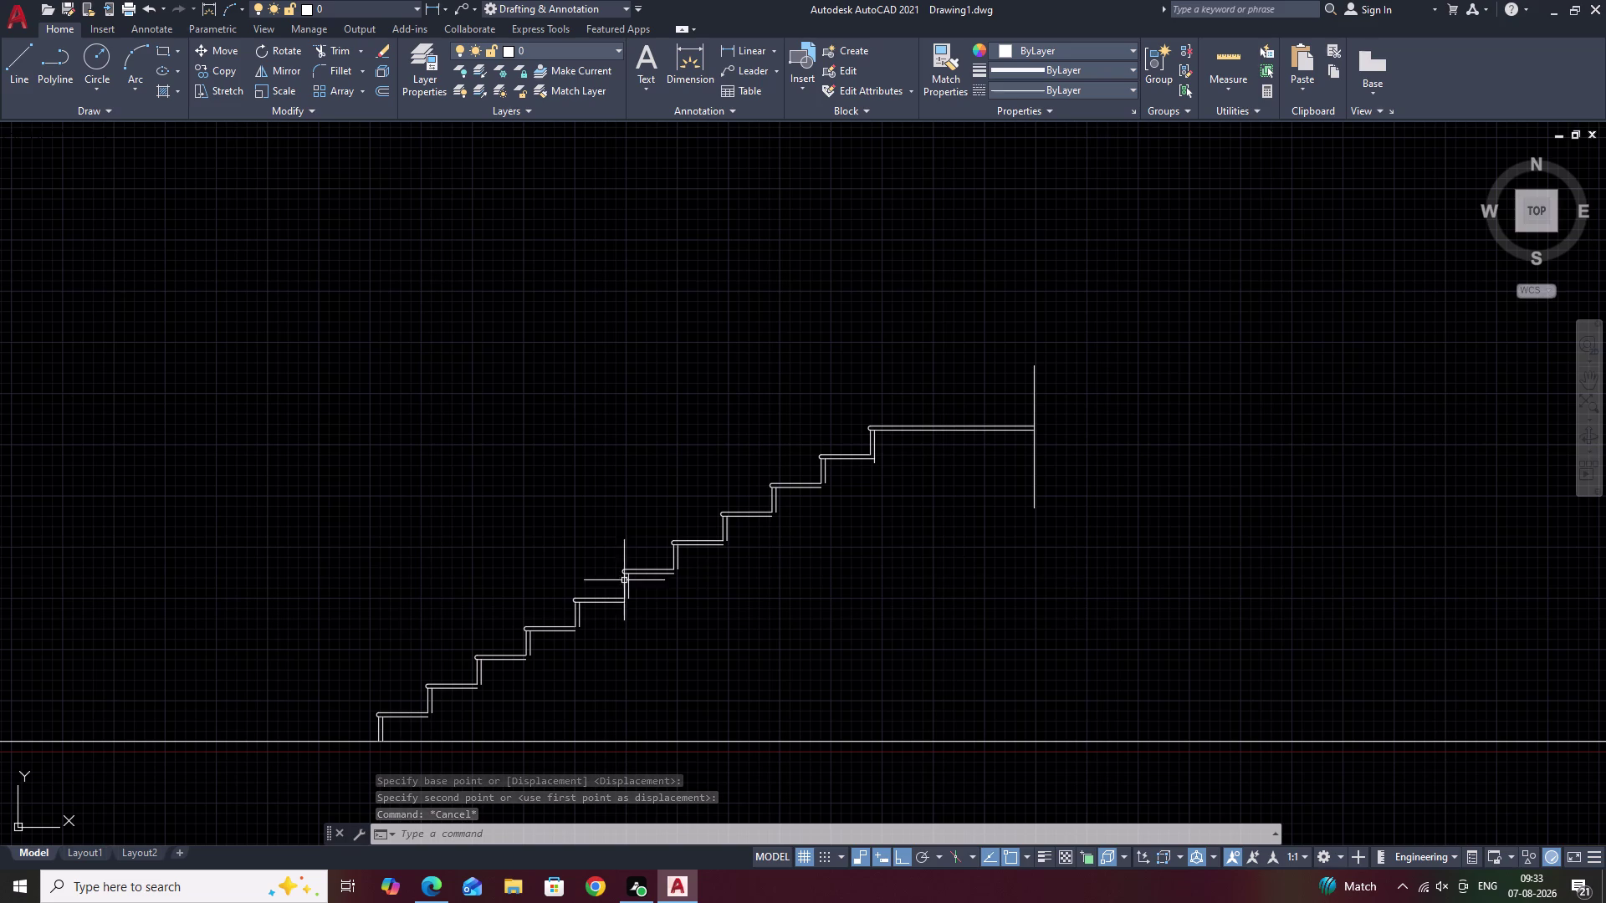
scroll(up, 3)
middle_drag(481, 672, 618, 590)
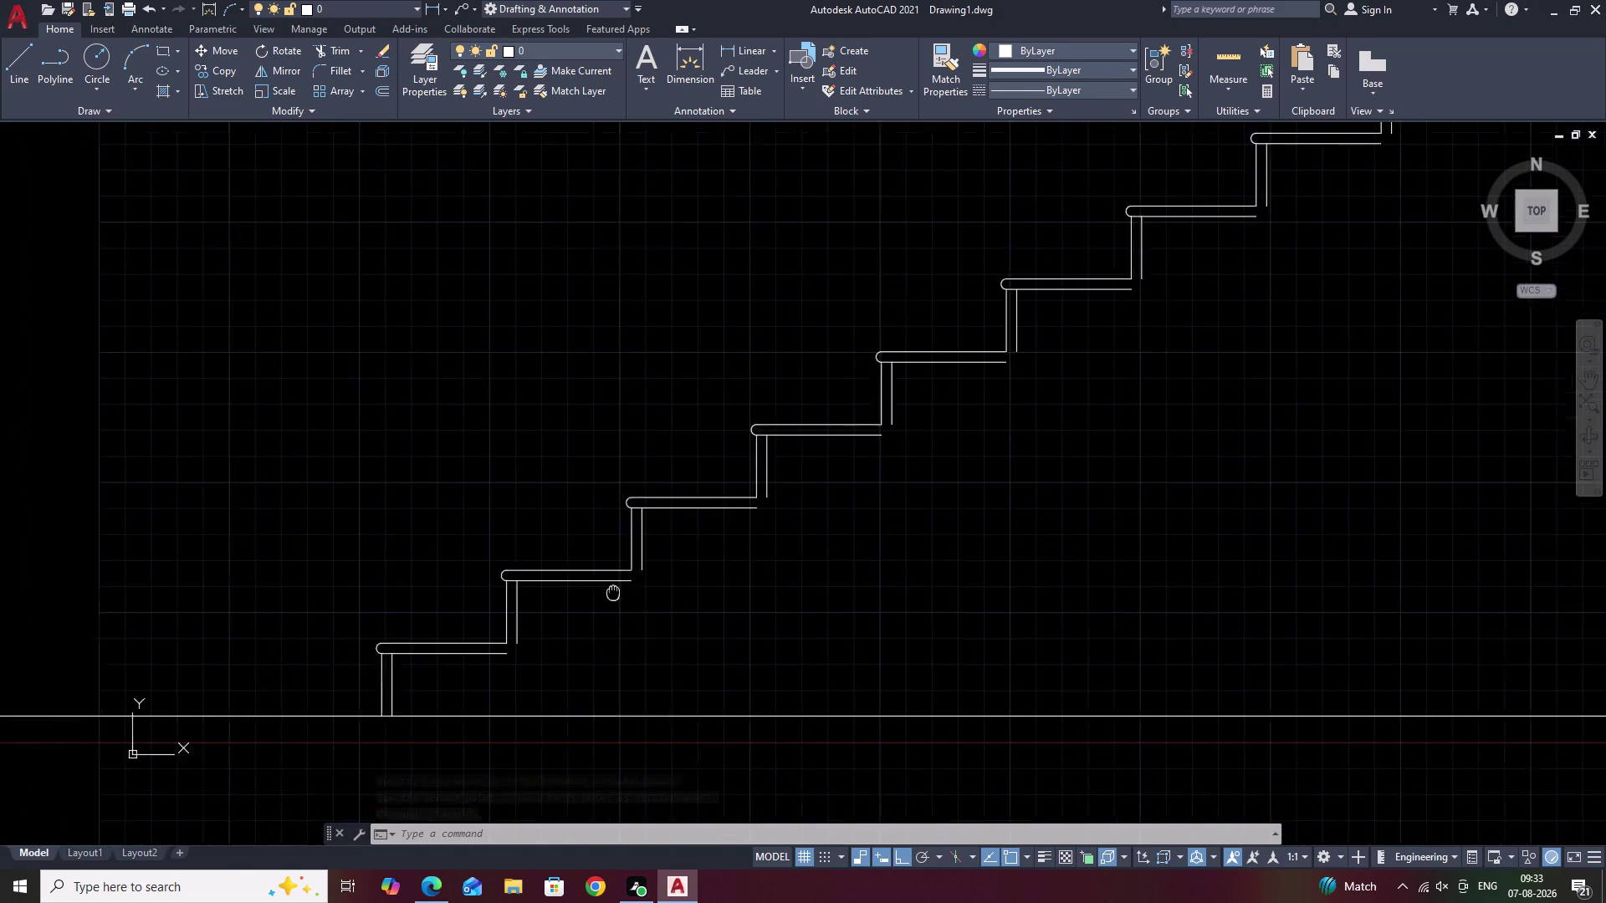
middle_drag(618, 590, 626, 586)
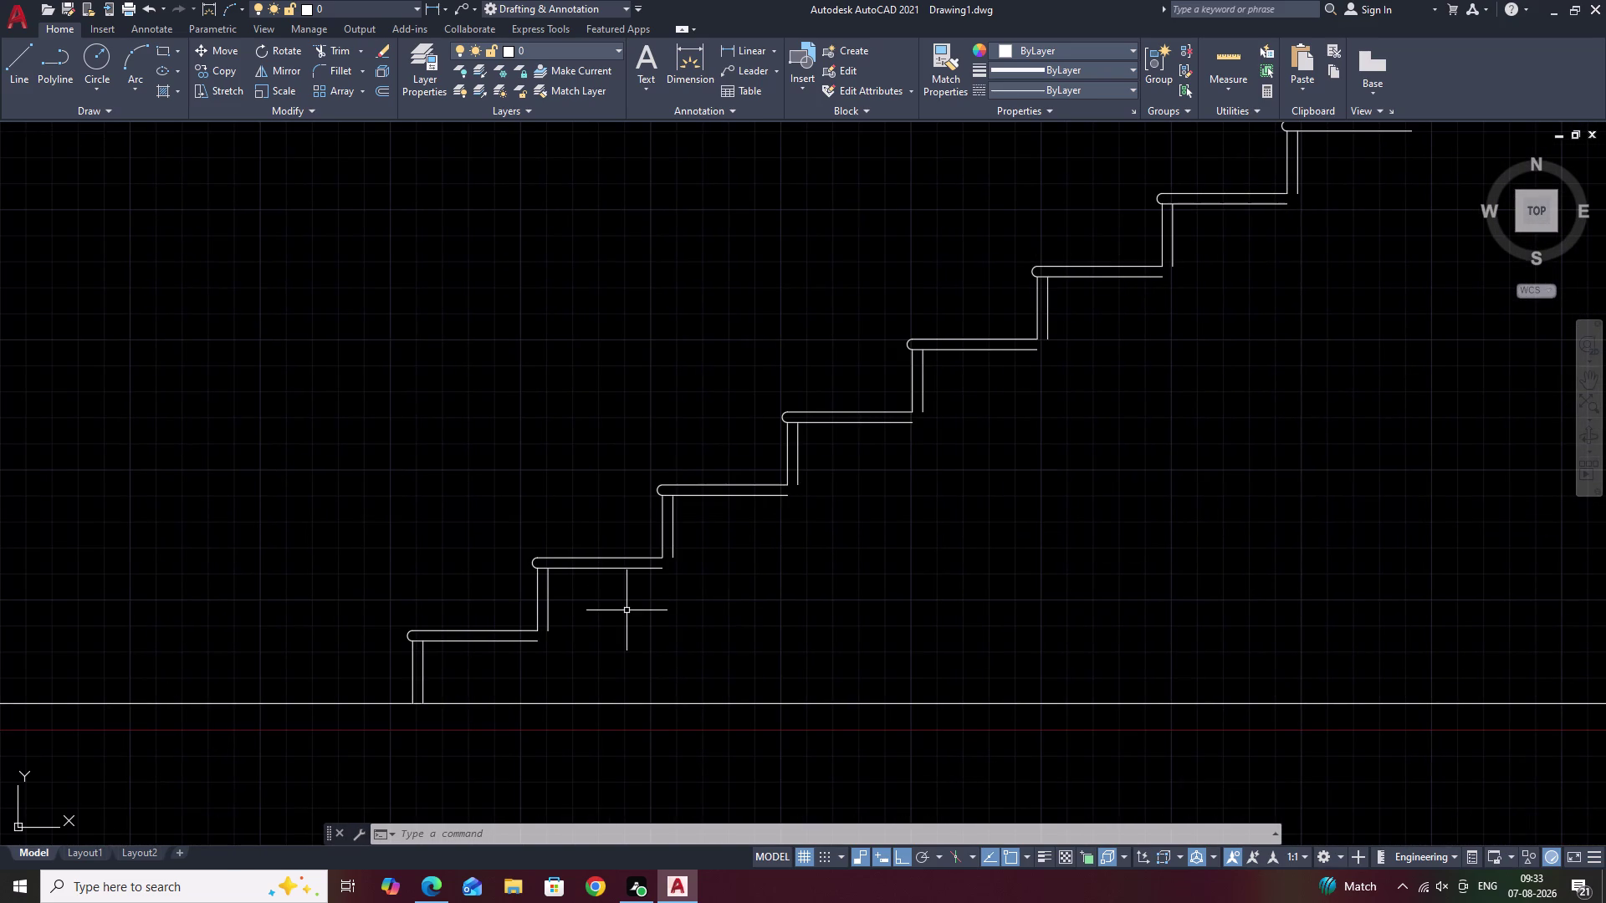
Select lines around the first step, then cancel the selection.
drag(496, 589, 427, 600)
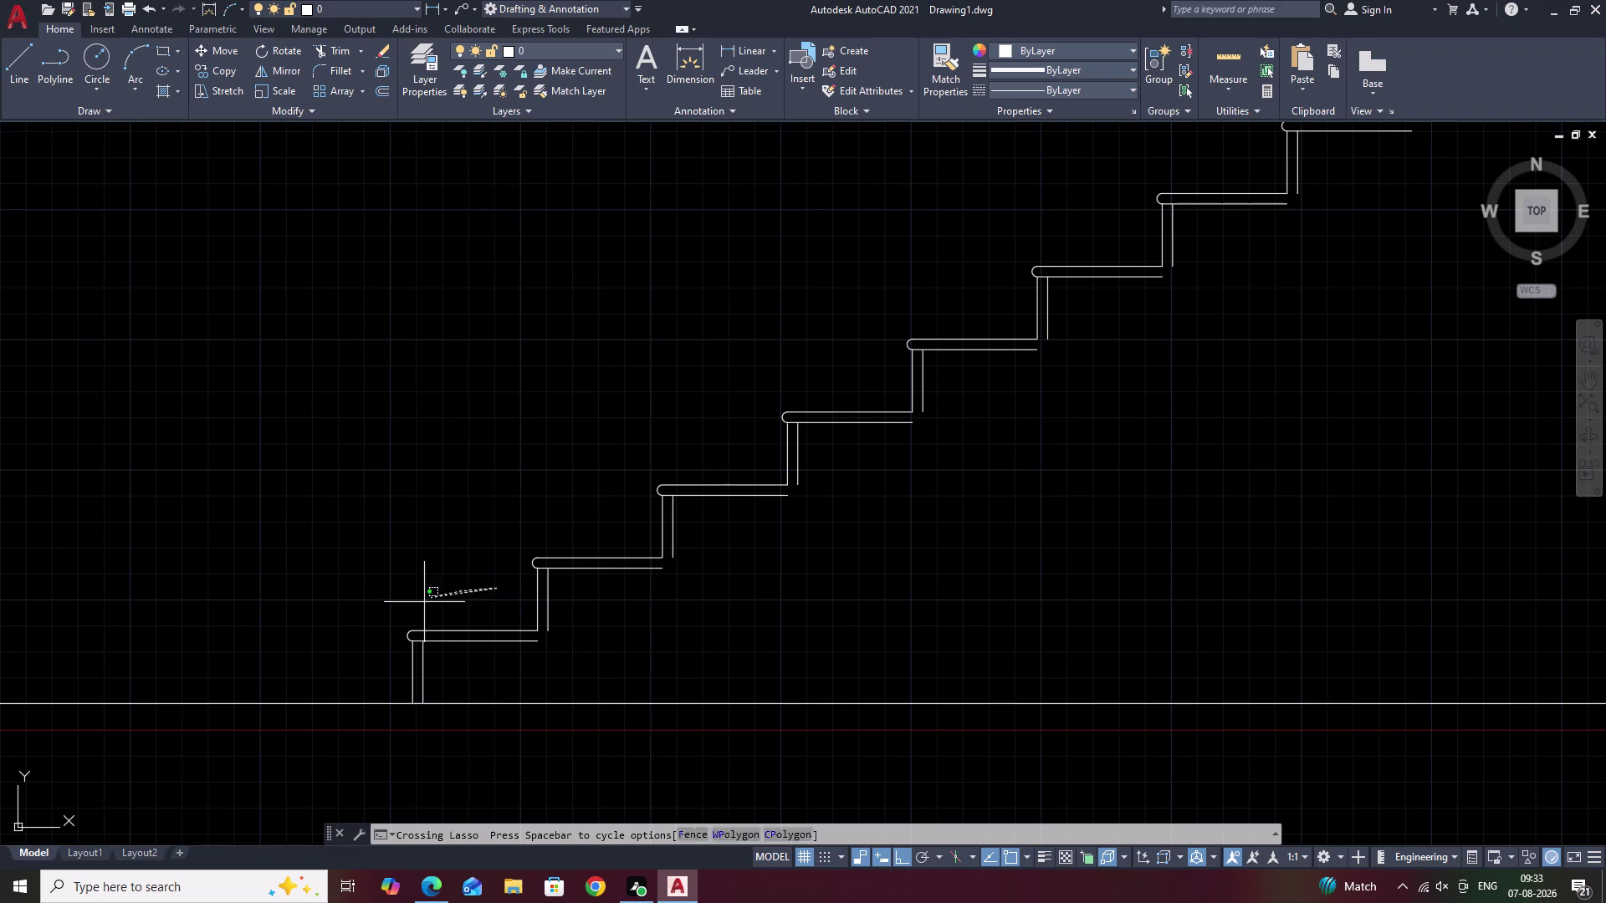
drag(427, 600, 635, 697)
key(Escape)
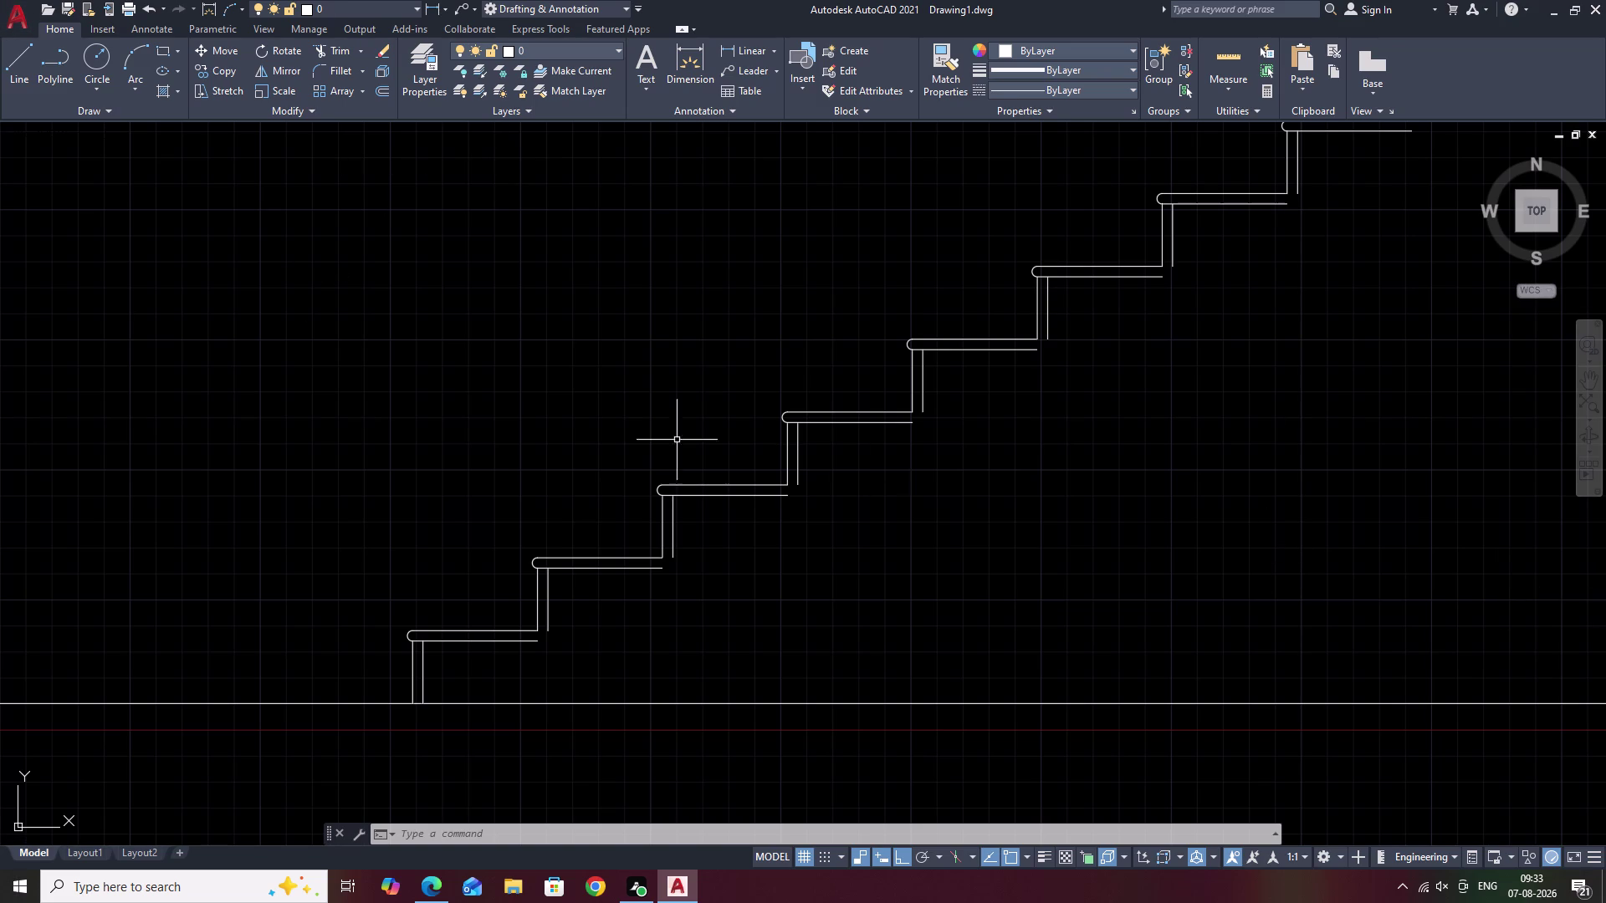
Select the second to fourth steps, cancel, and pan across the flight.
drag(1043, 387, 1249, 902)
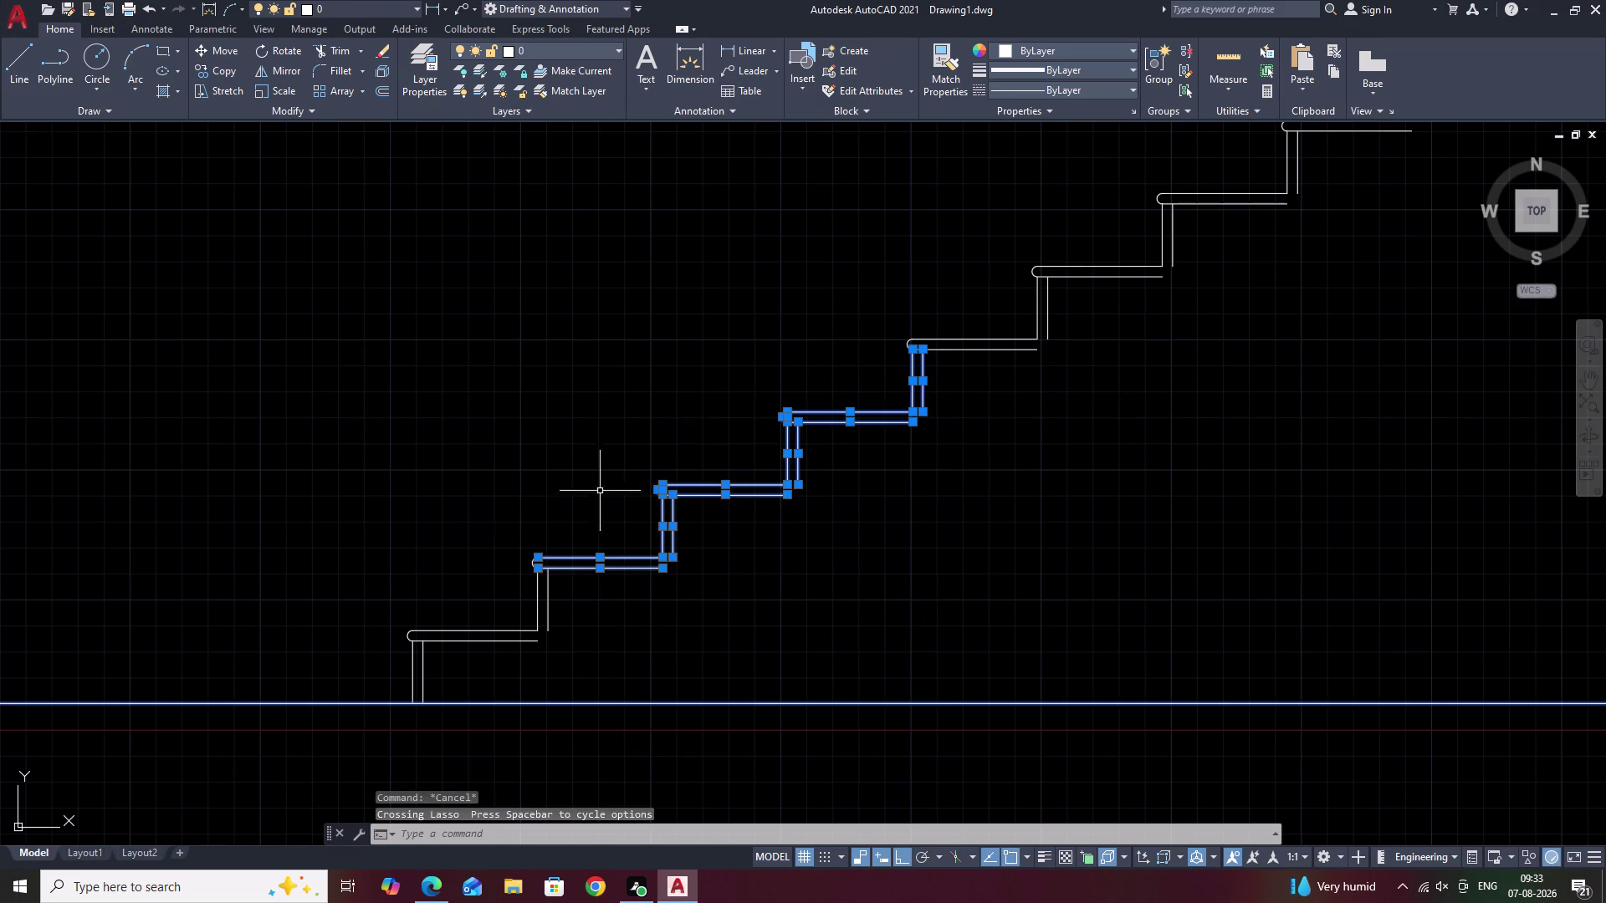
drag(579, 473, 565, 884)
key(Escape)
key(Escape)
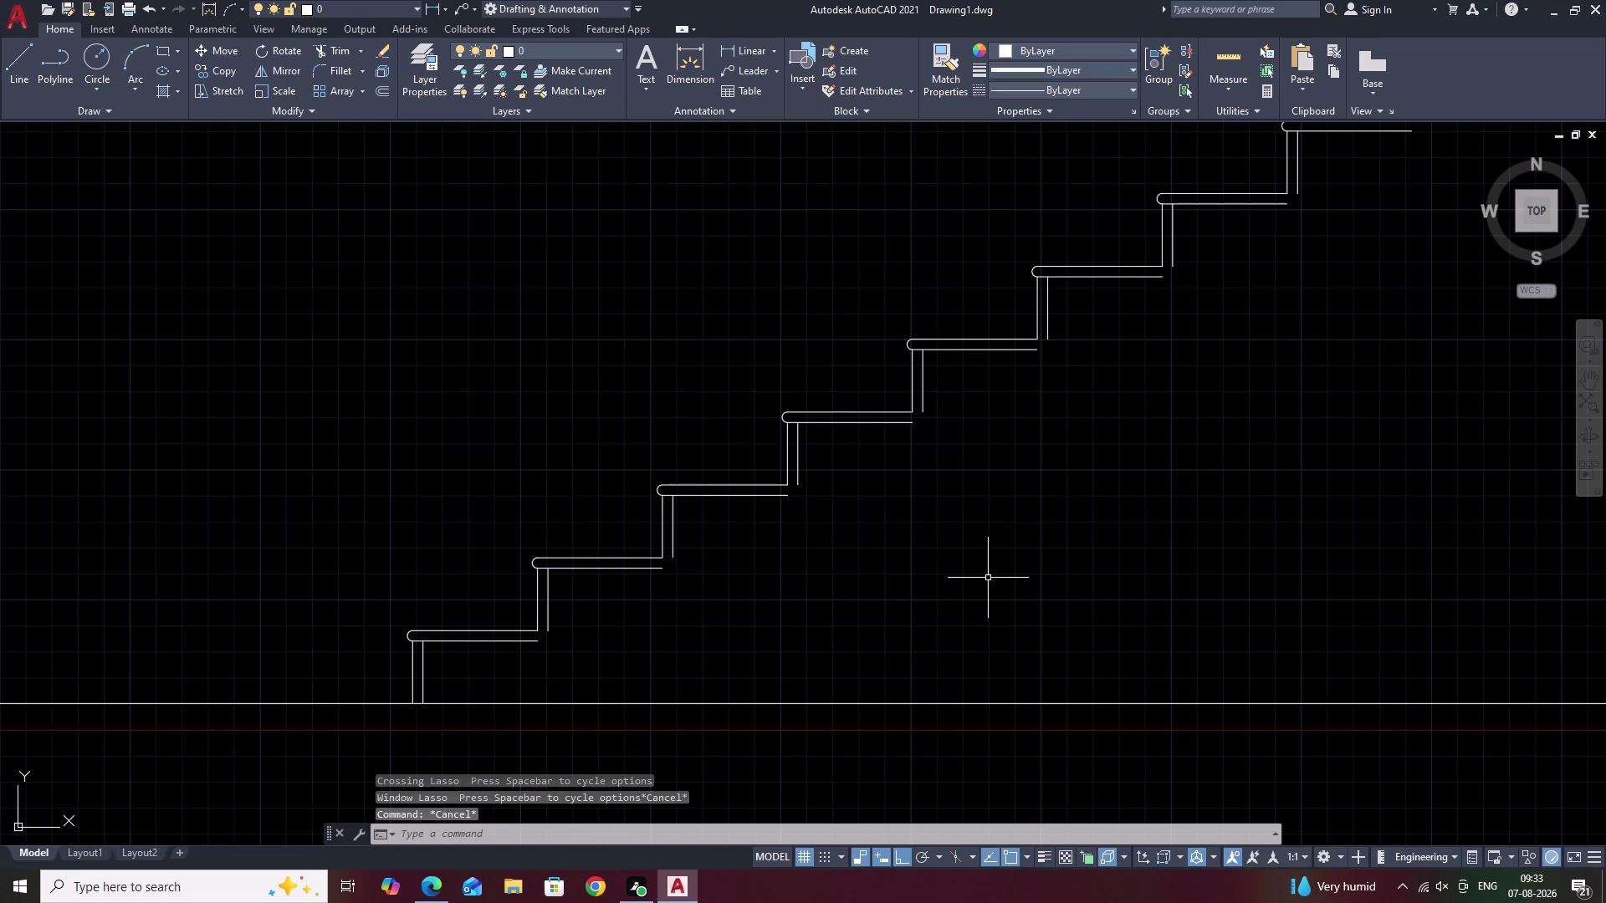
key(Escape)
scroll(down, 3)
middle_drag(866, 557, 688, 588)
scroll(up, 3)
middle_drag(778, 664, 711, 353)
middle_drag(1201, 430, 803, 547)
text(F)
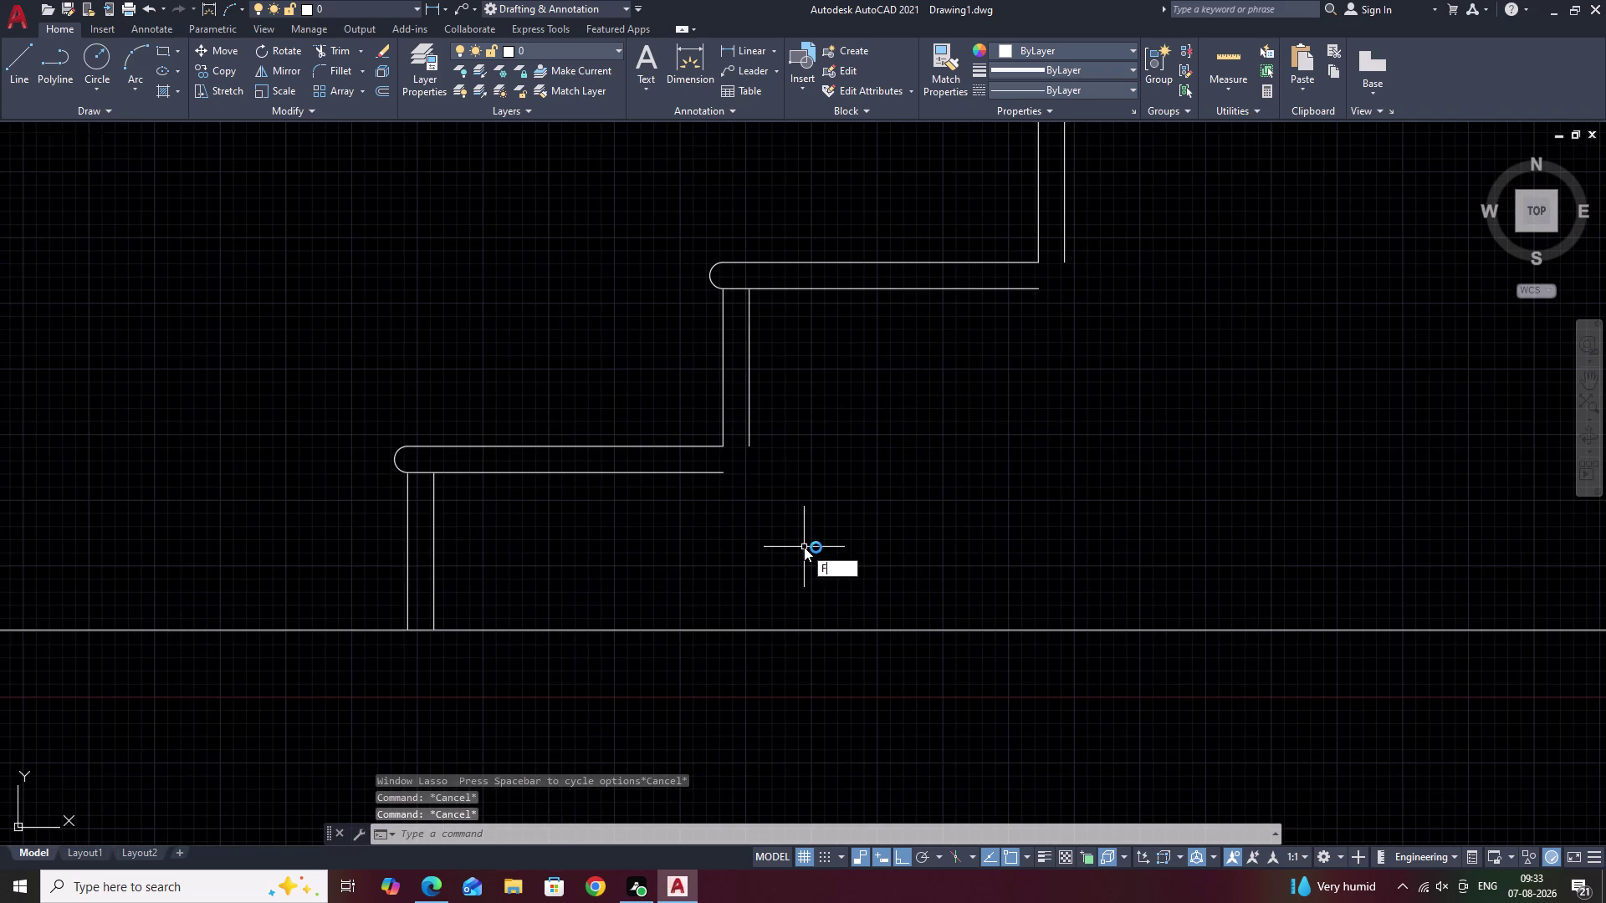
Fillet the tread and riser lines of the first three steps into sharp corners.
key(space)
click(698, 471)
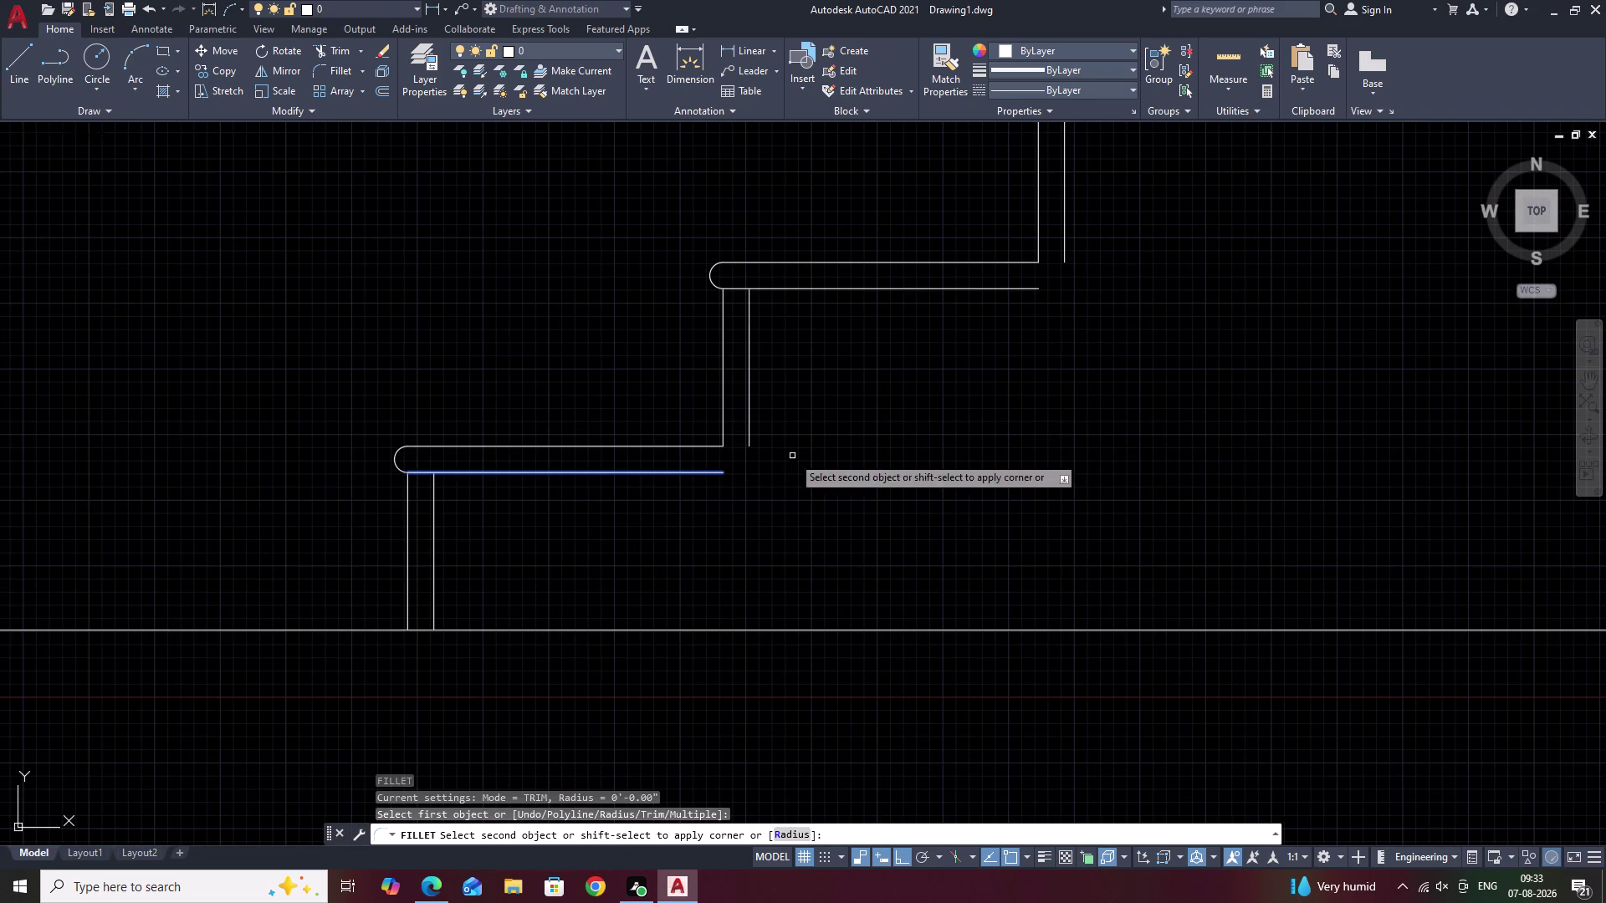
click(749, 415)
middle_drag(829, 425, 504, 656)
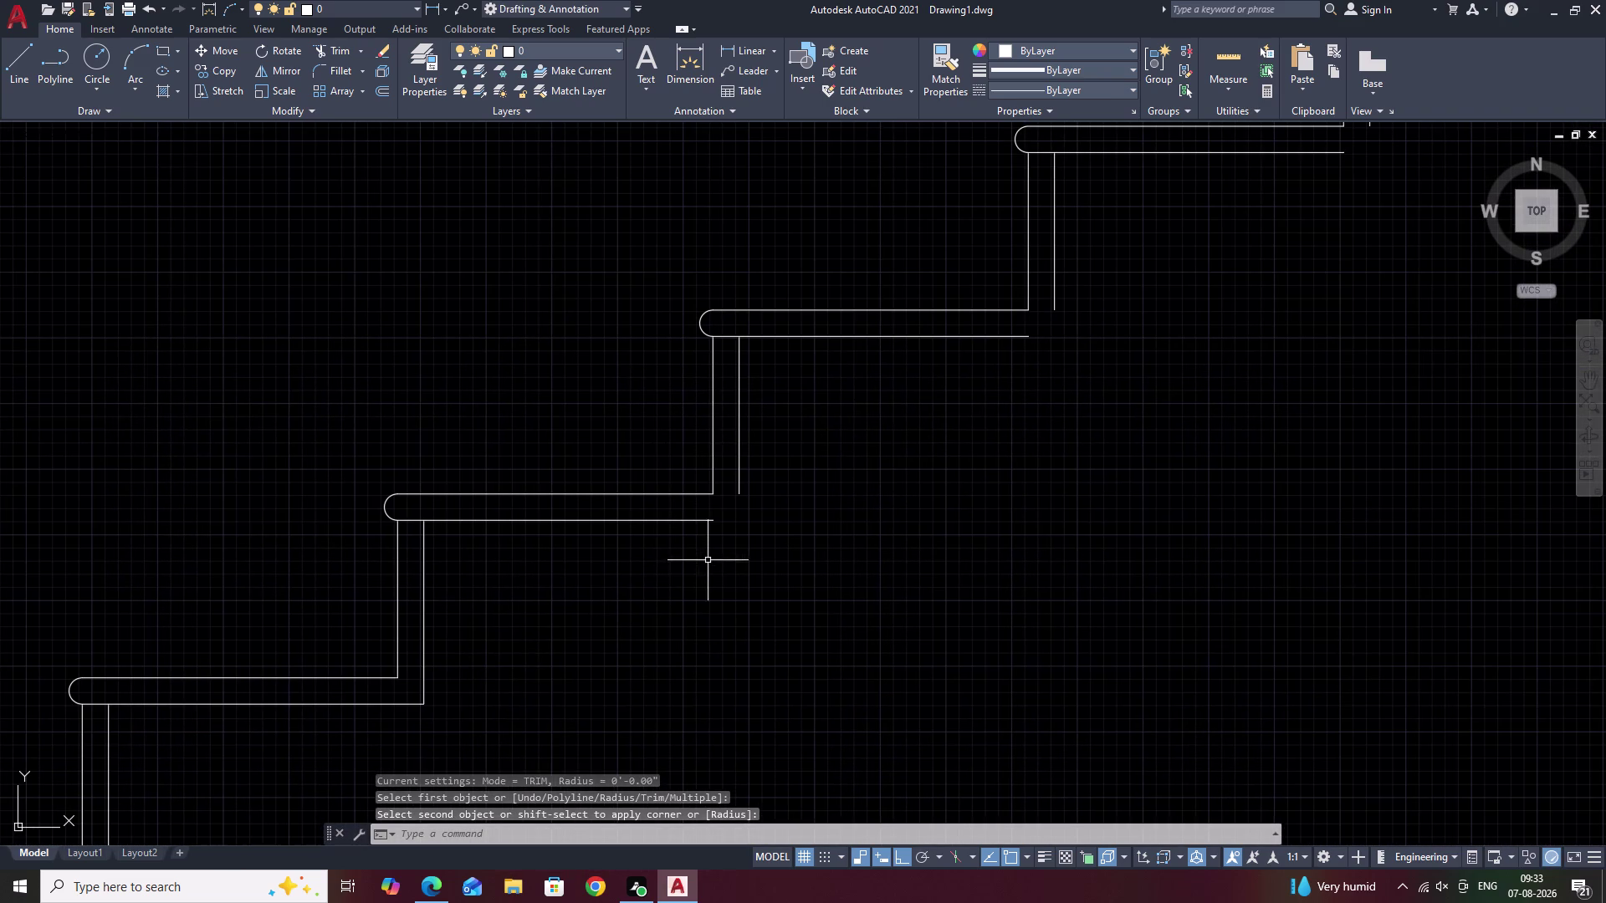
key(space)
double_click(693, 524)
click(696, 521)
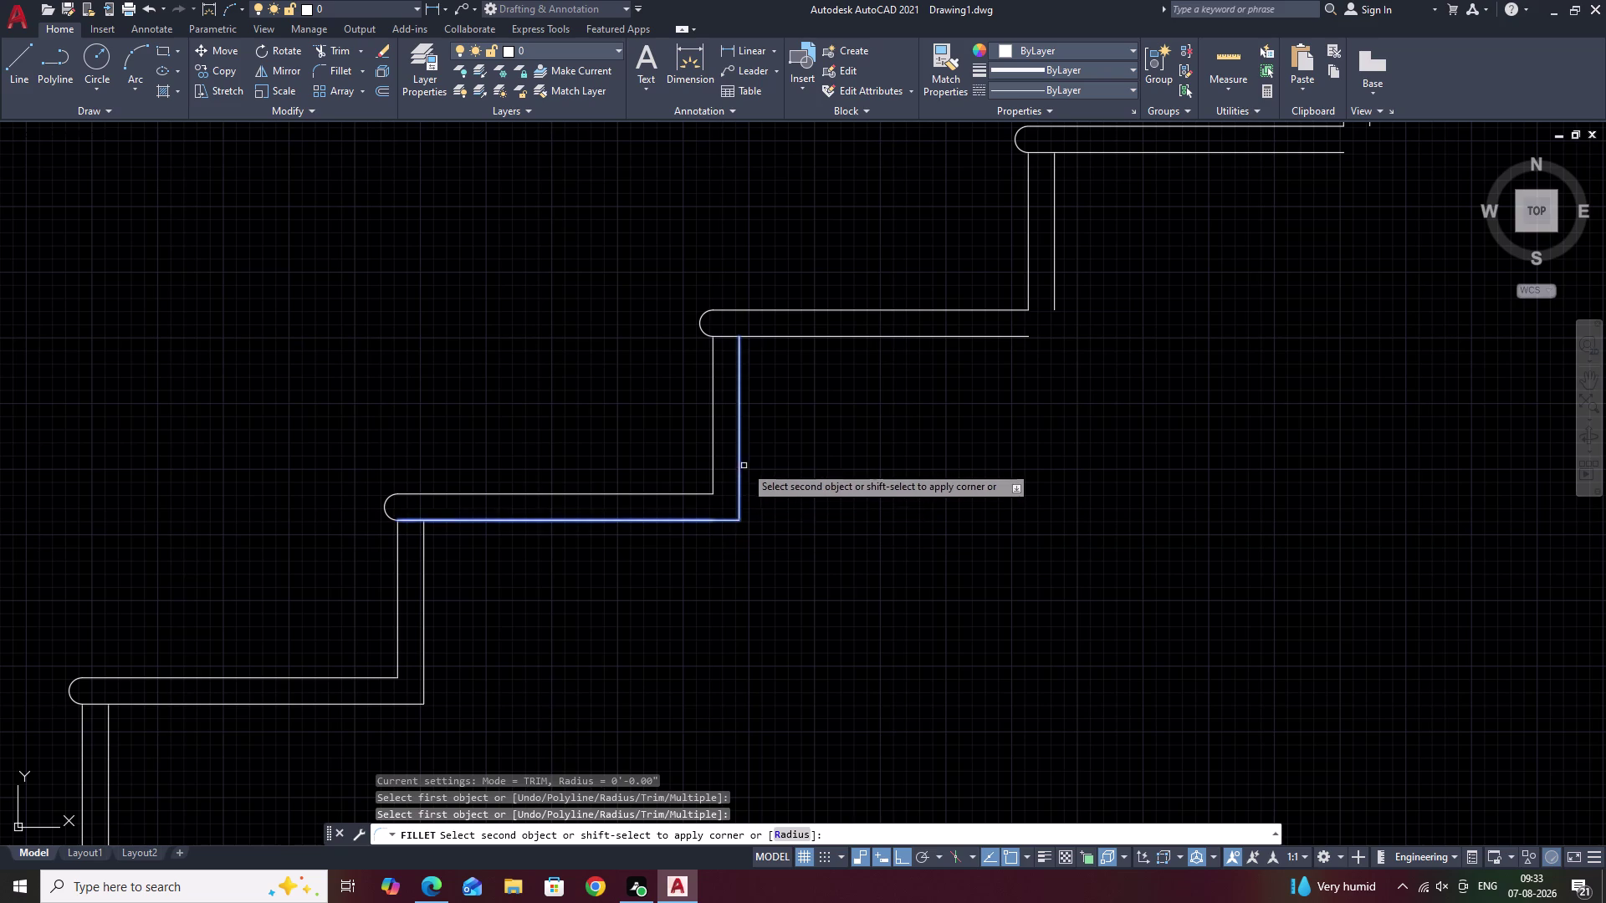
click(740, 464)
middle_drag(853, 497, 522, 725)
key(space)
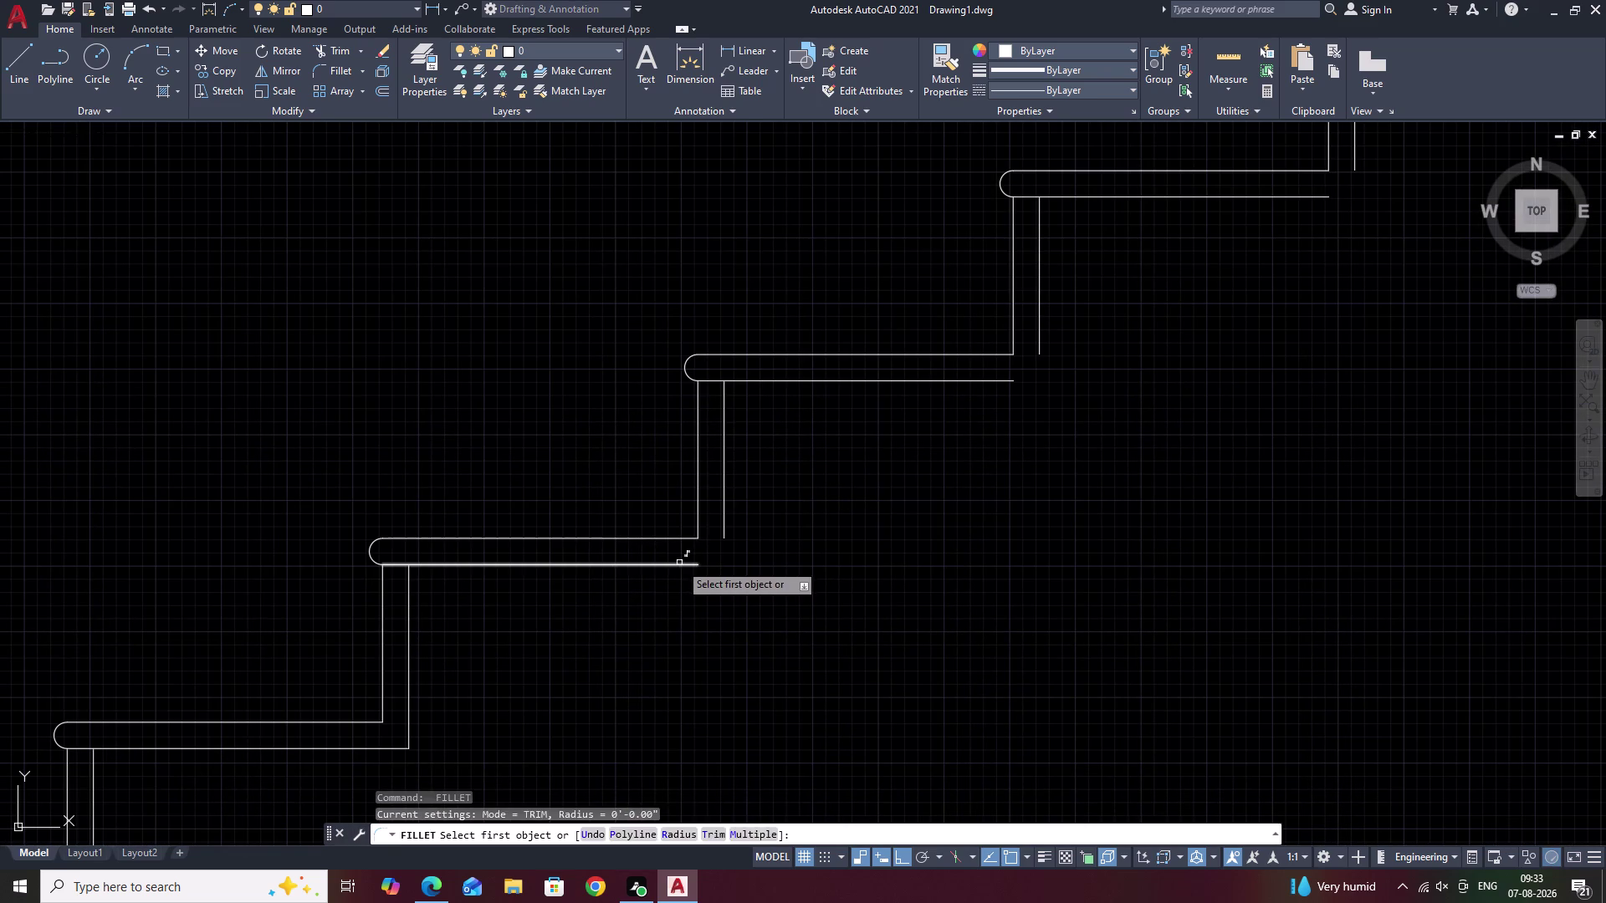
click(679, 564)
click(724, 511)
middle_drag(863, 518, 730, 562)
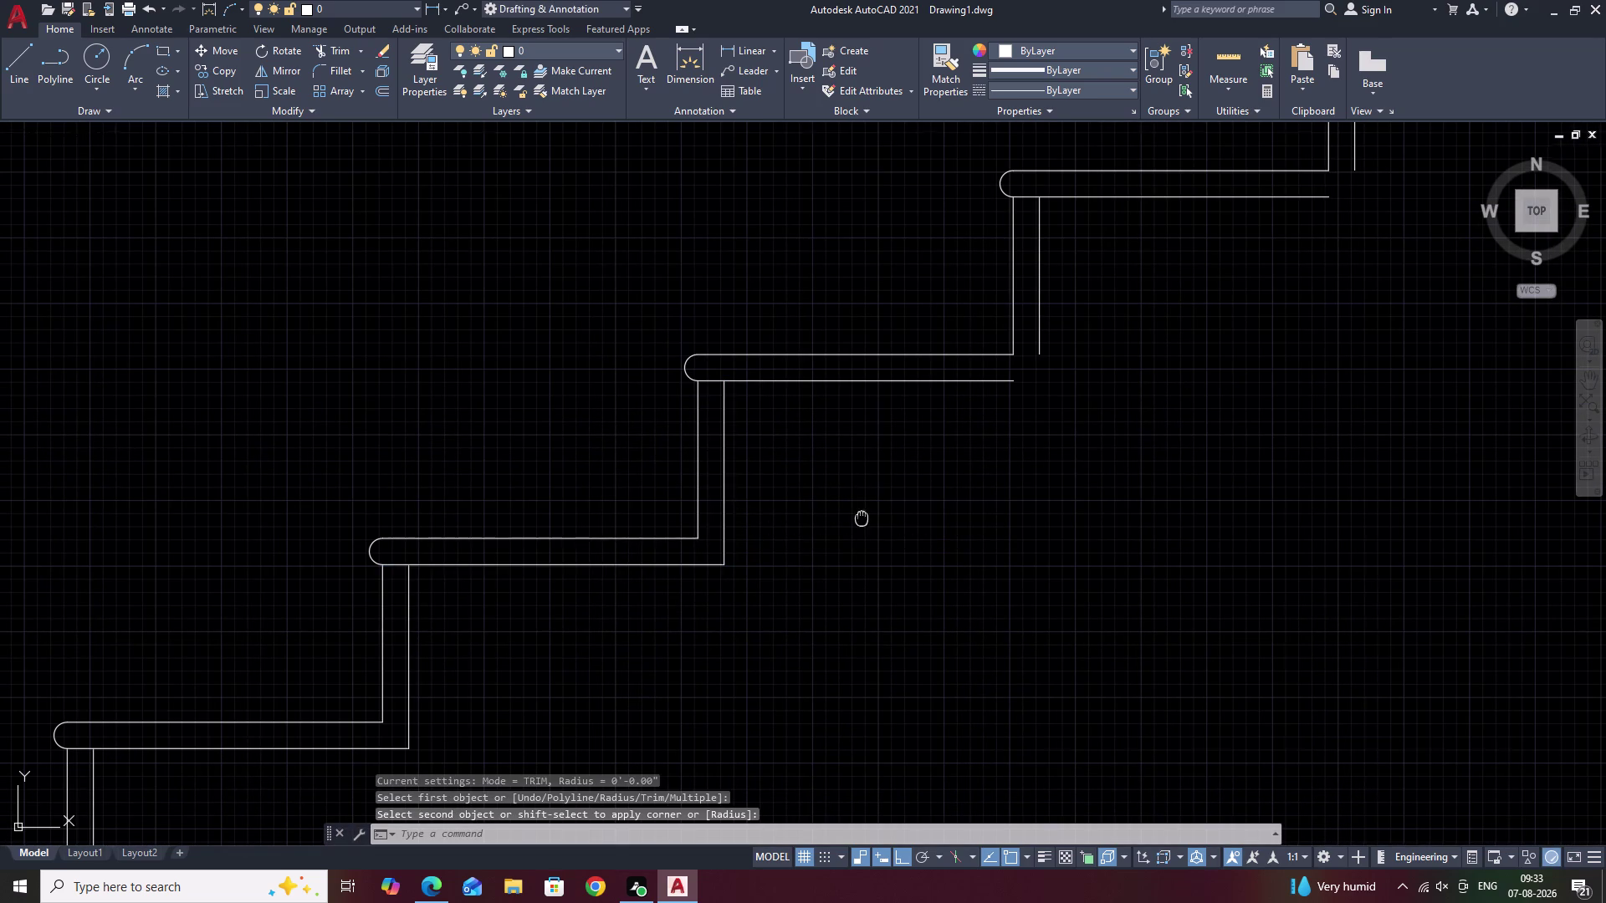
middle_drag(730, 563, 501, 677)
Close the inner corners of the next three steps with zero-radius fillets.
key(space)
click(639, 539)
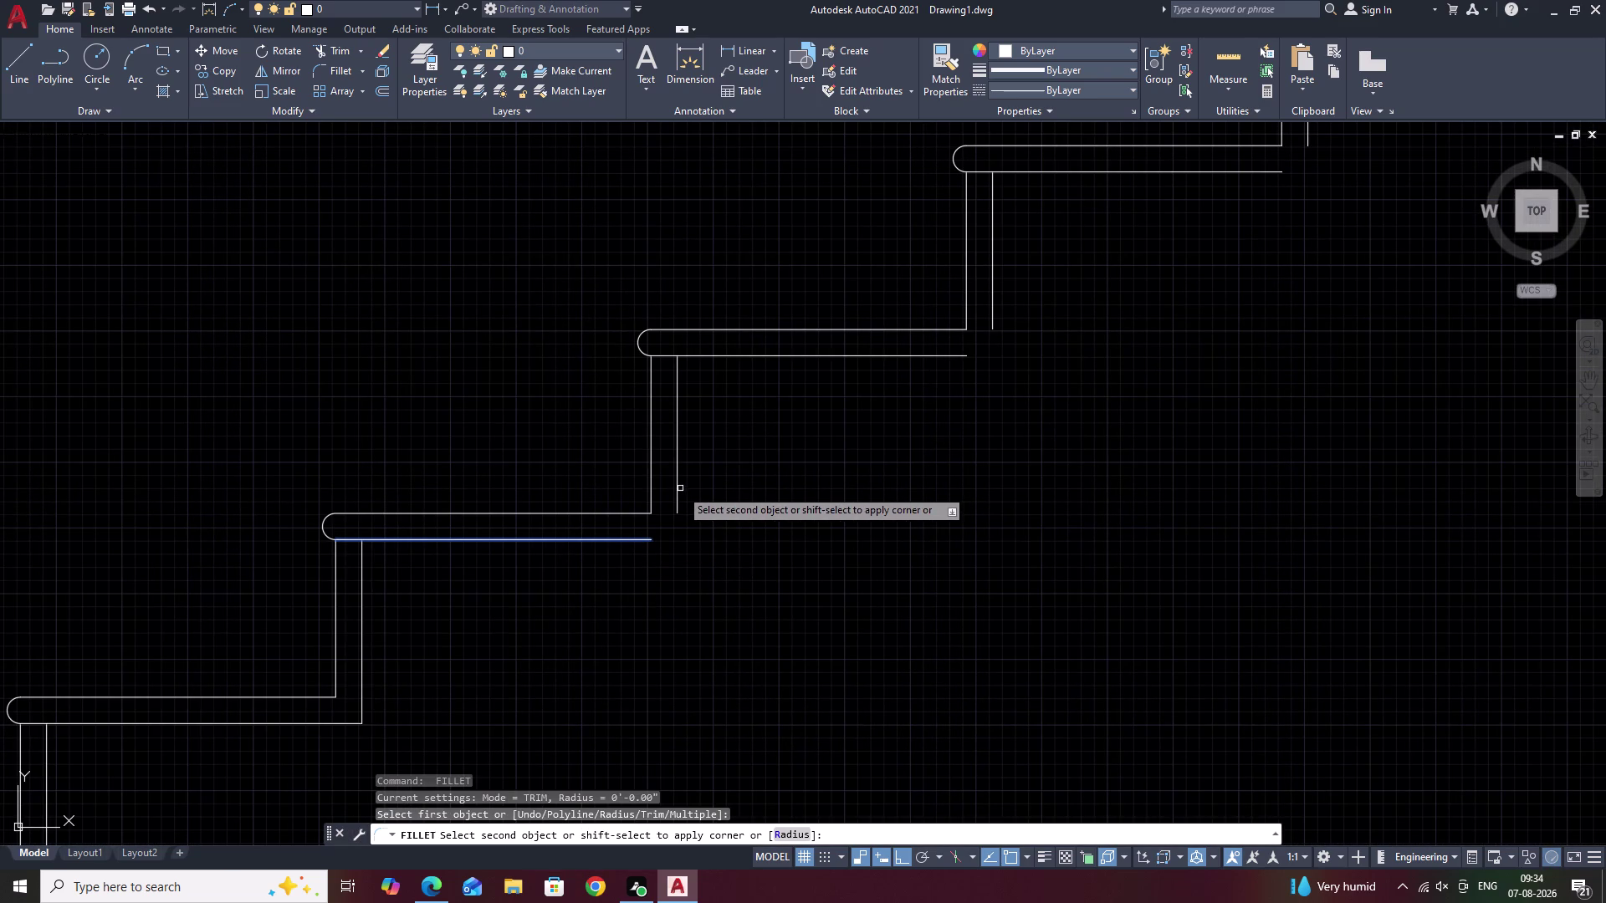
click(675, 485)
middle_drag(861, 515, 590, 745)
key(space)
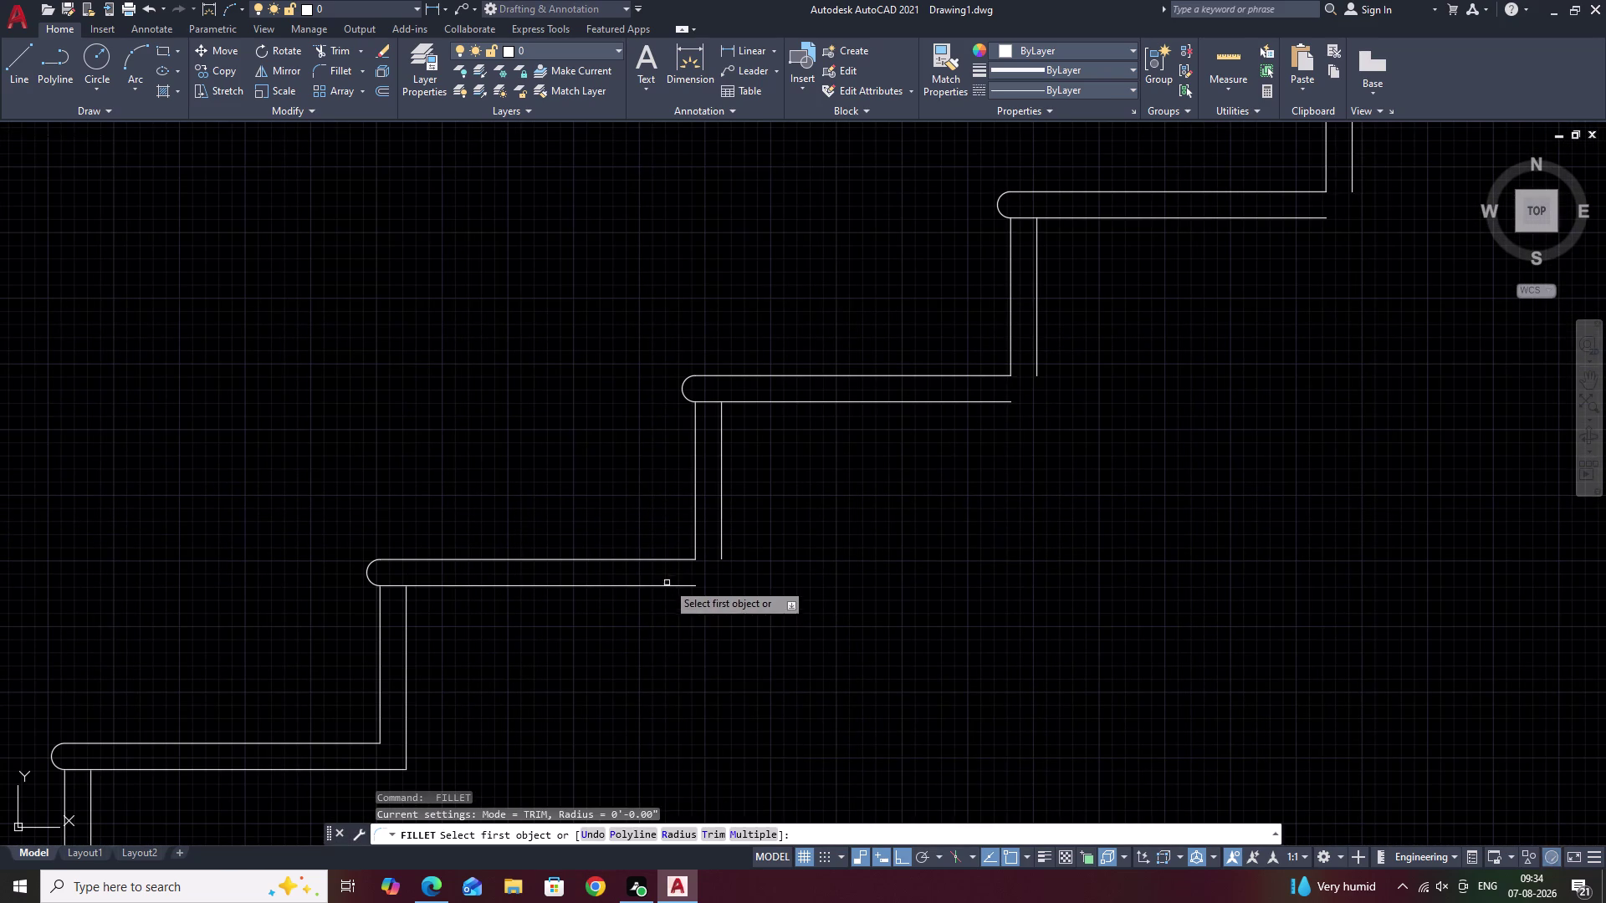
click(683, 584)
click(724, 554)
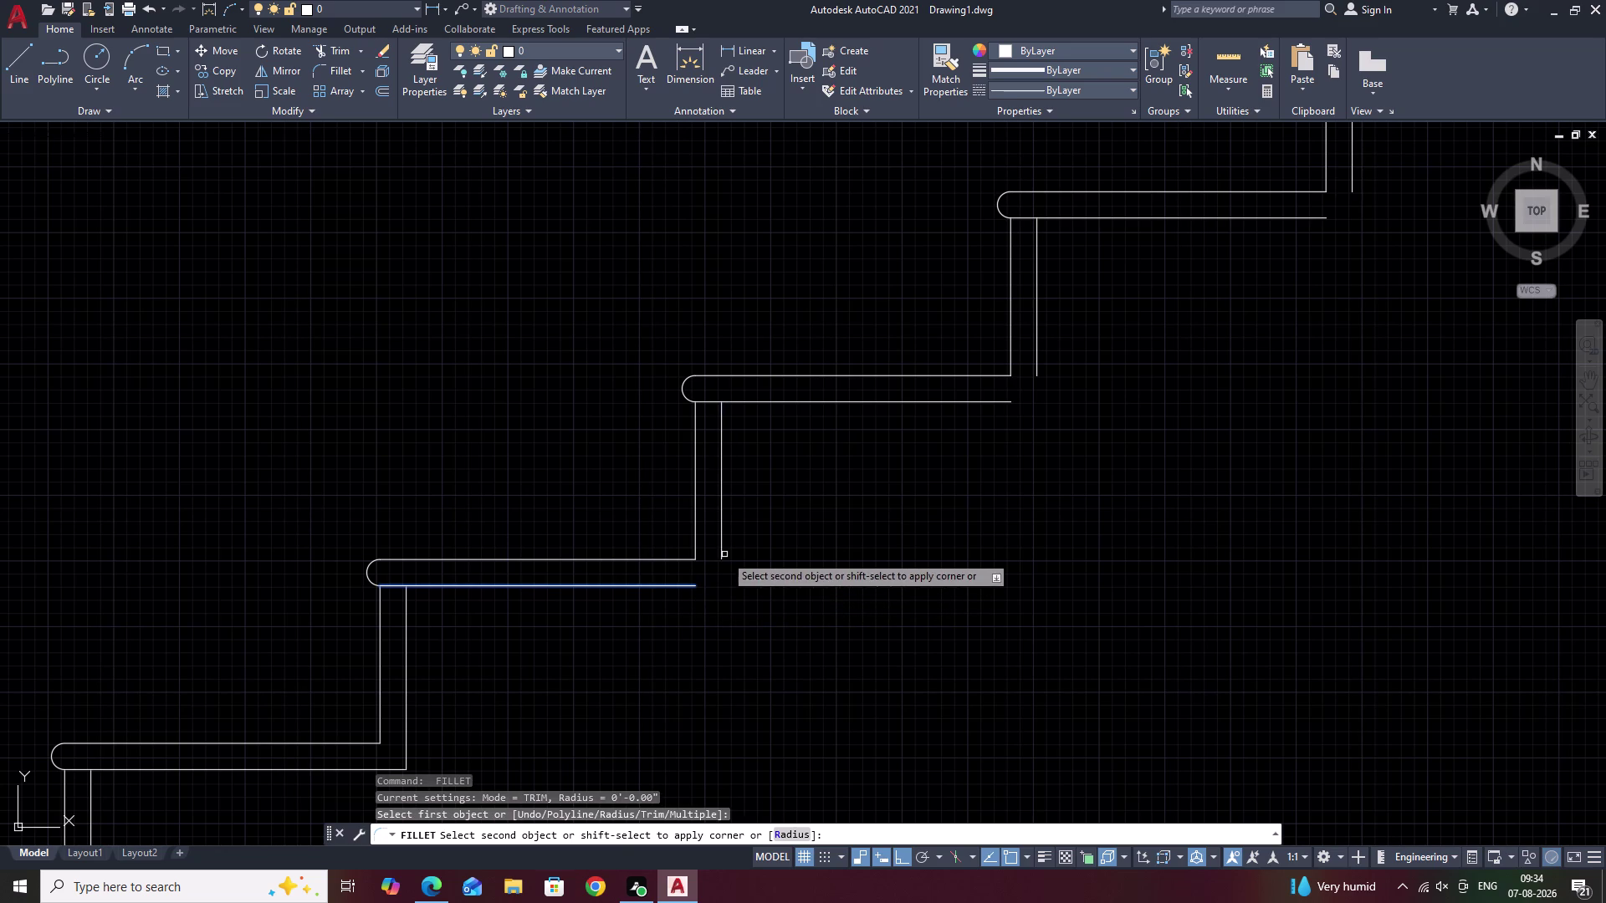
click(721, 546)
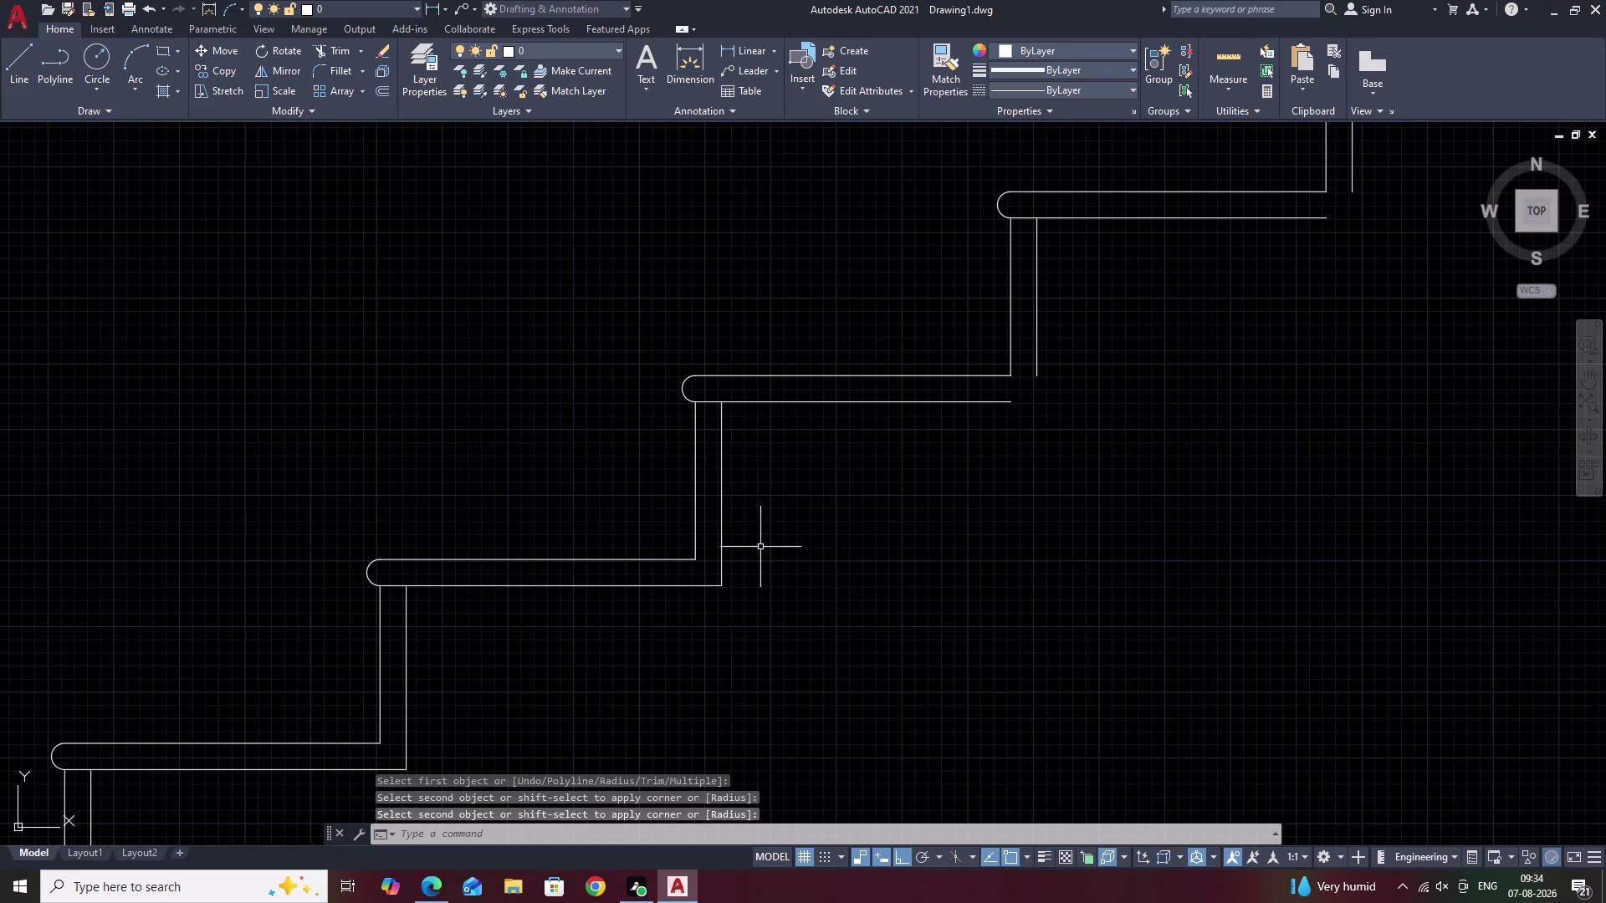
middle_drag(870, 550, 514, 700)
key(space)
click(643, 551)
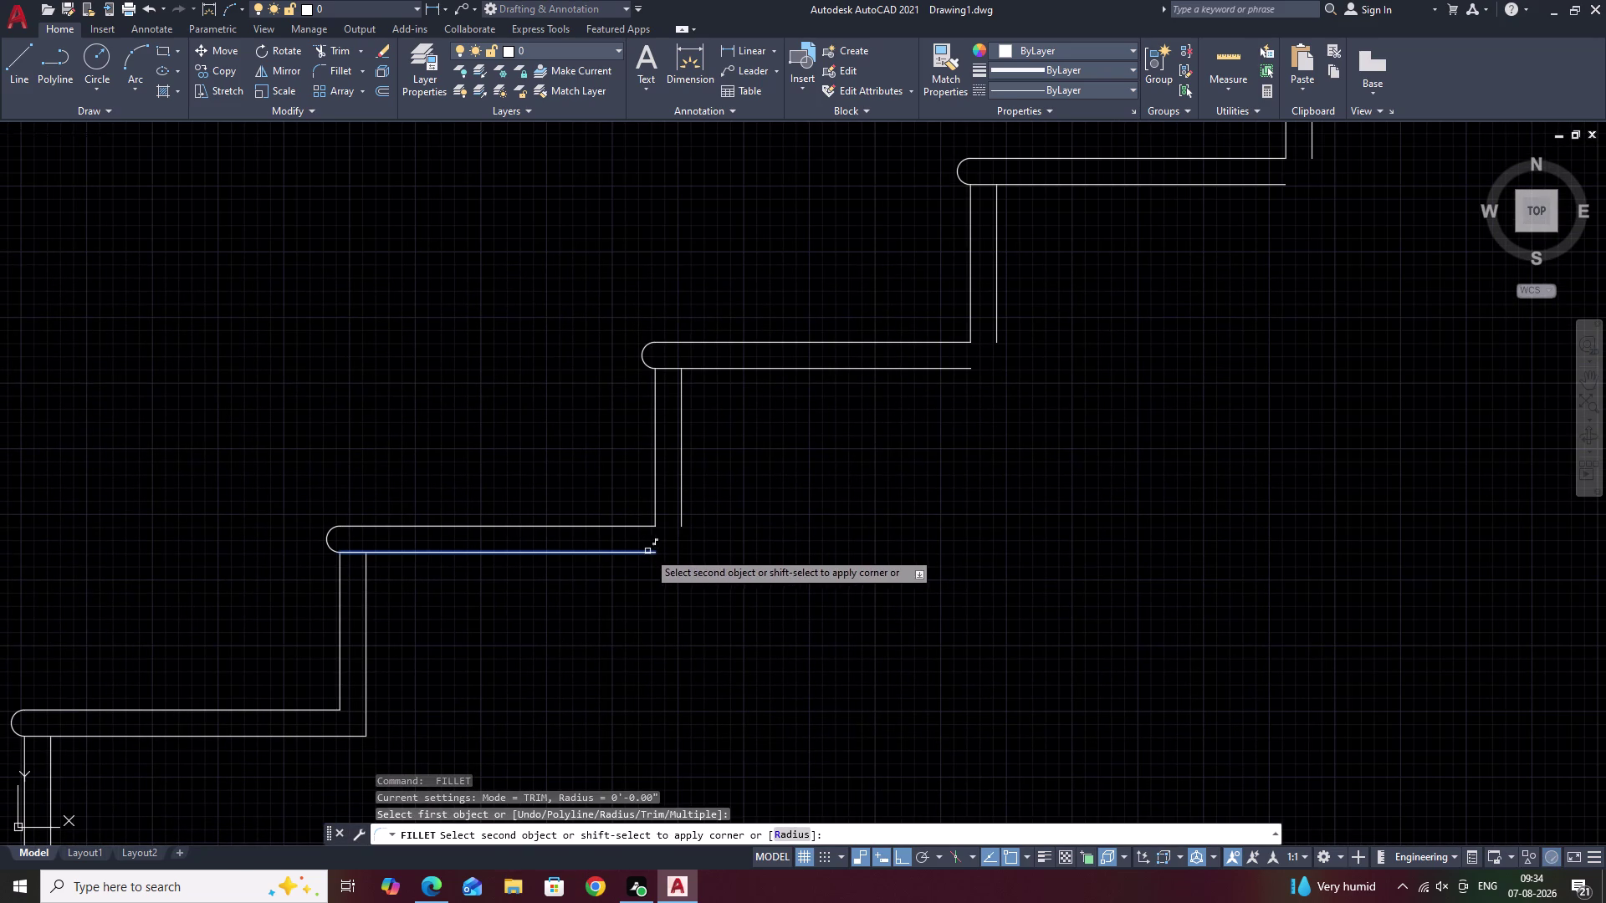
click(683, 518)
middle_drag(732, 527, 352, 780)
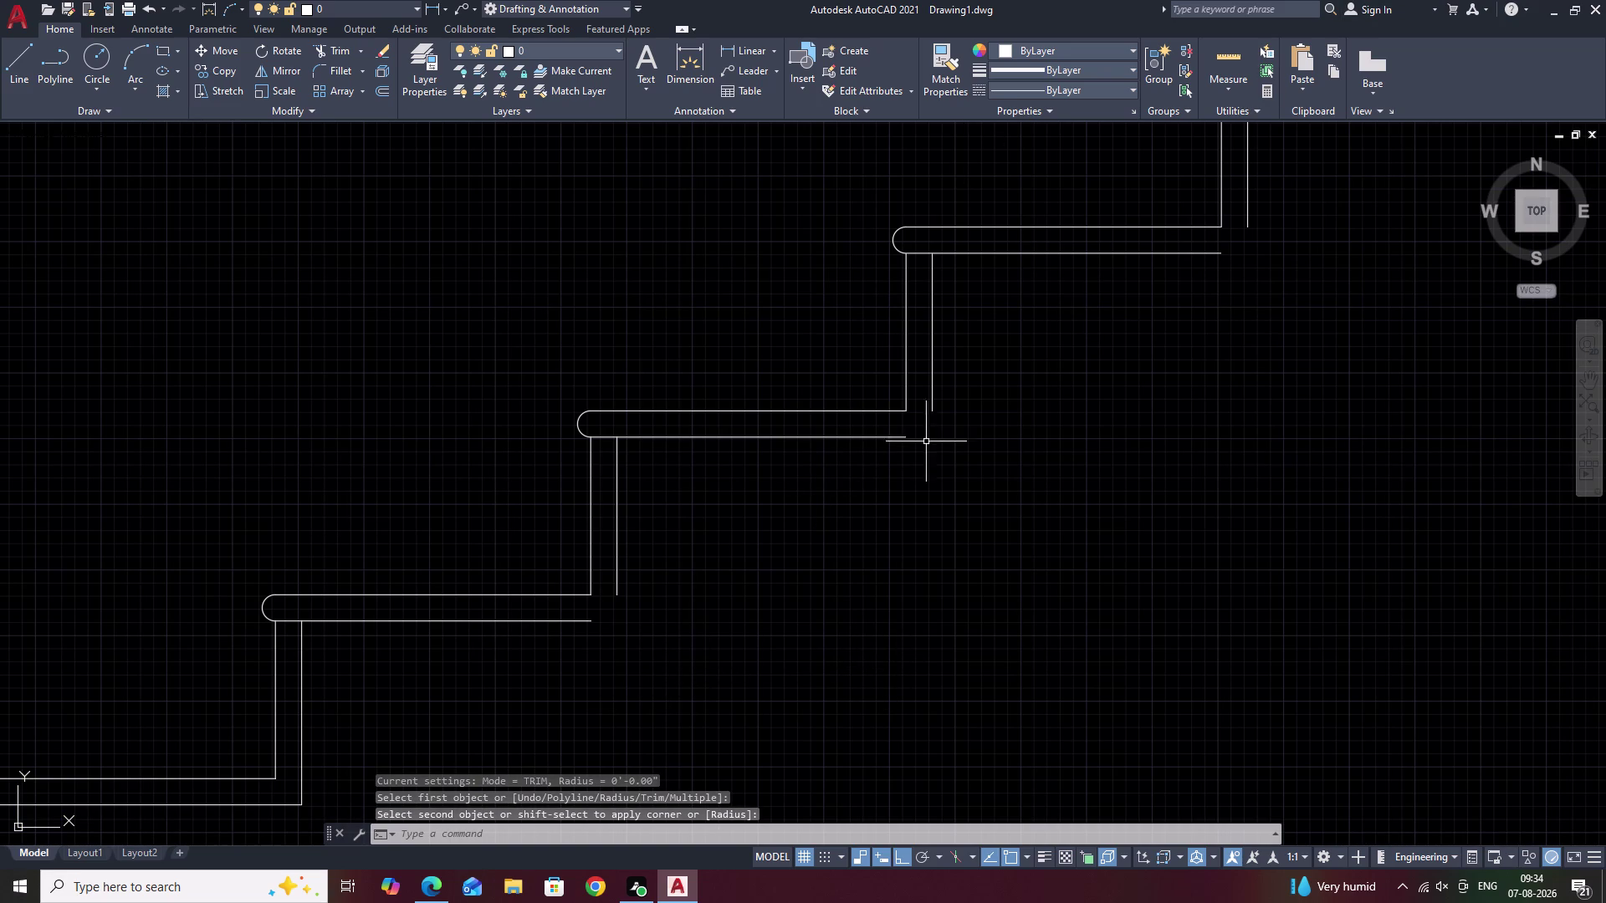
scroll(down, 3)
Fillet the last three step corners up to the upper tread, then exit.
key(space)
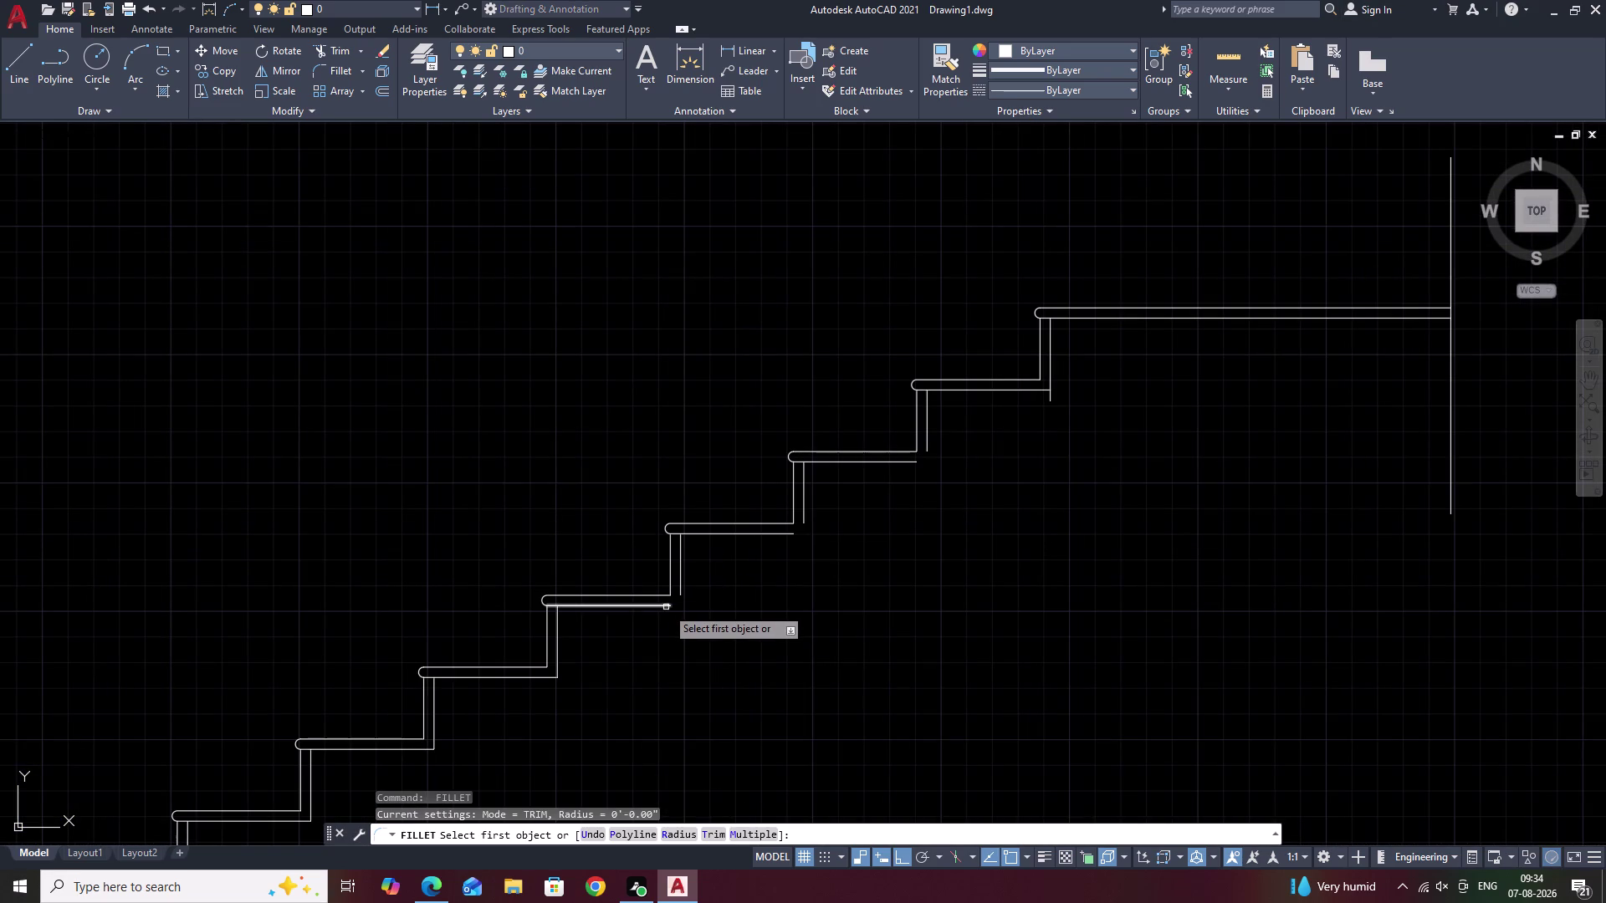
click(663, 604)
click(679, 581)
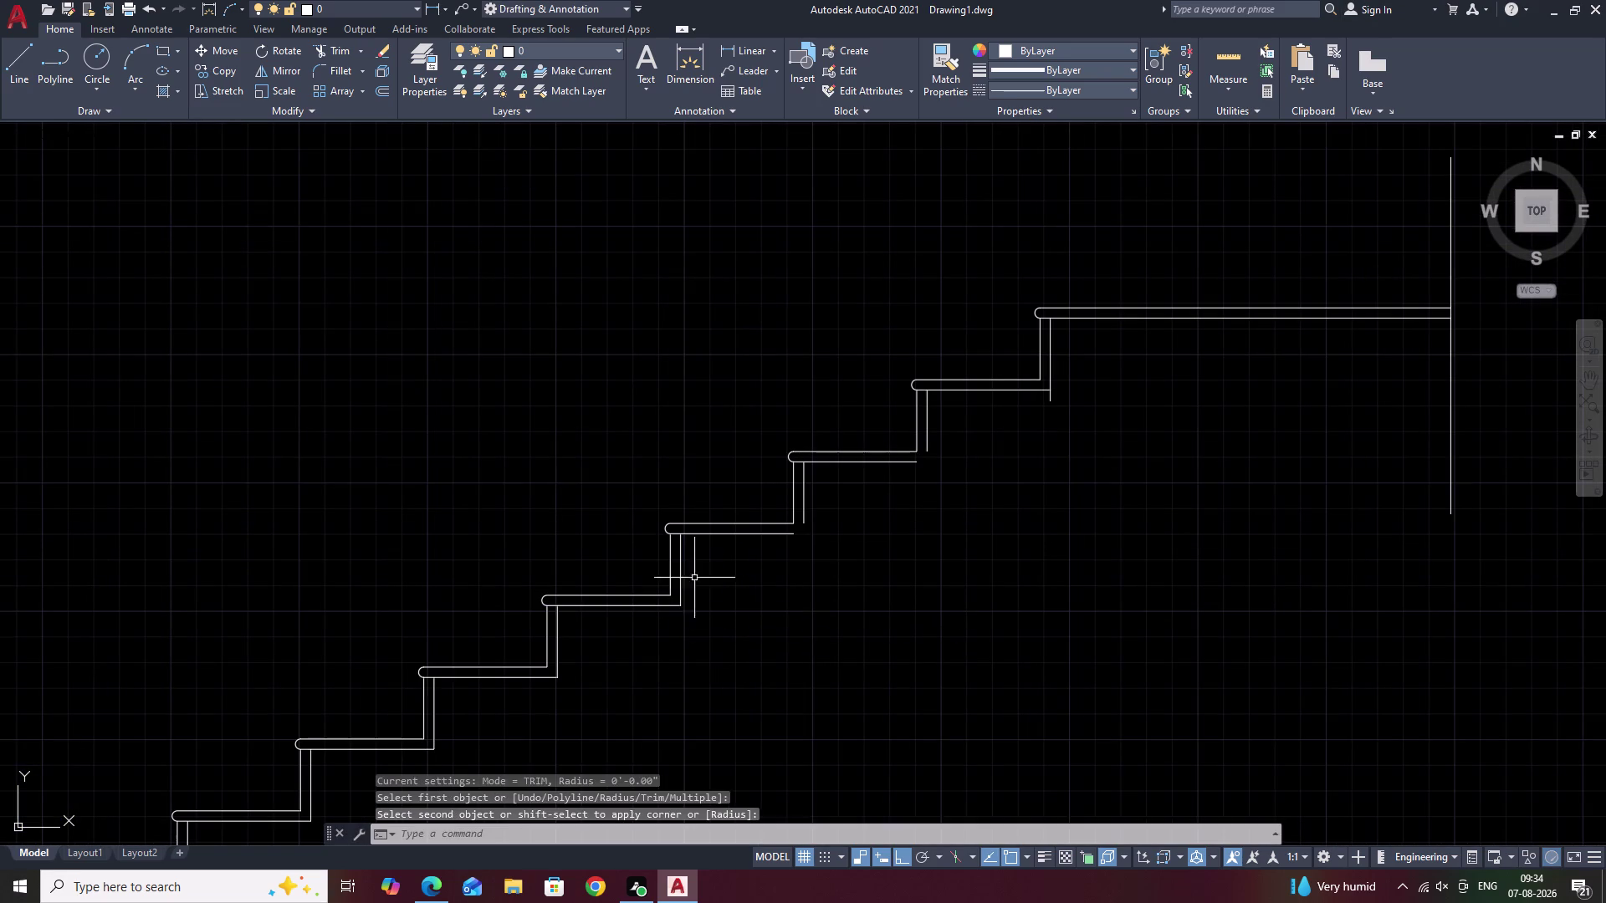
key(space)
click(783, 532)
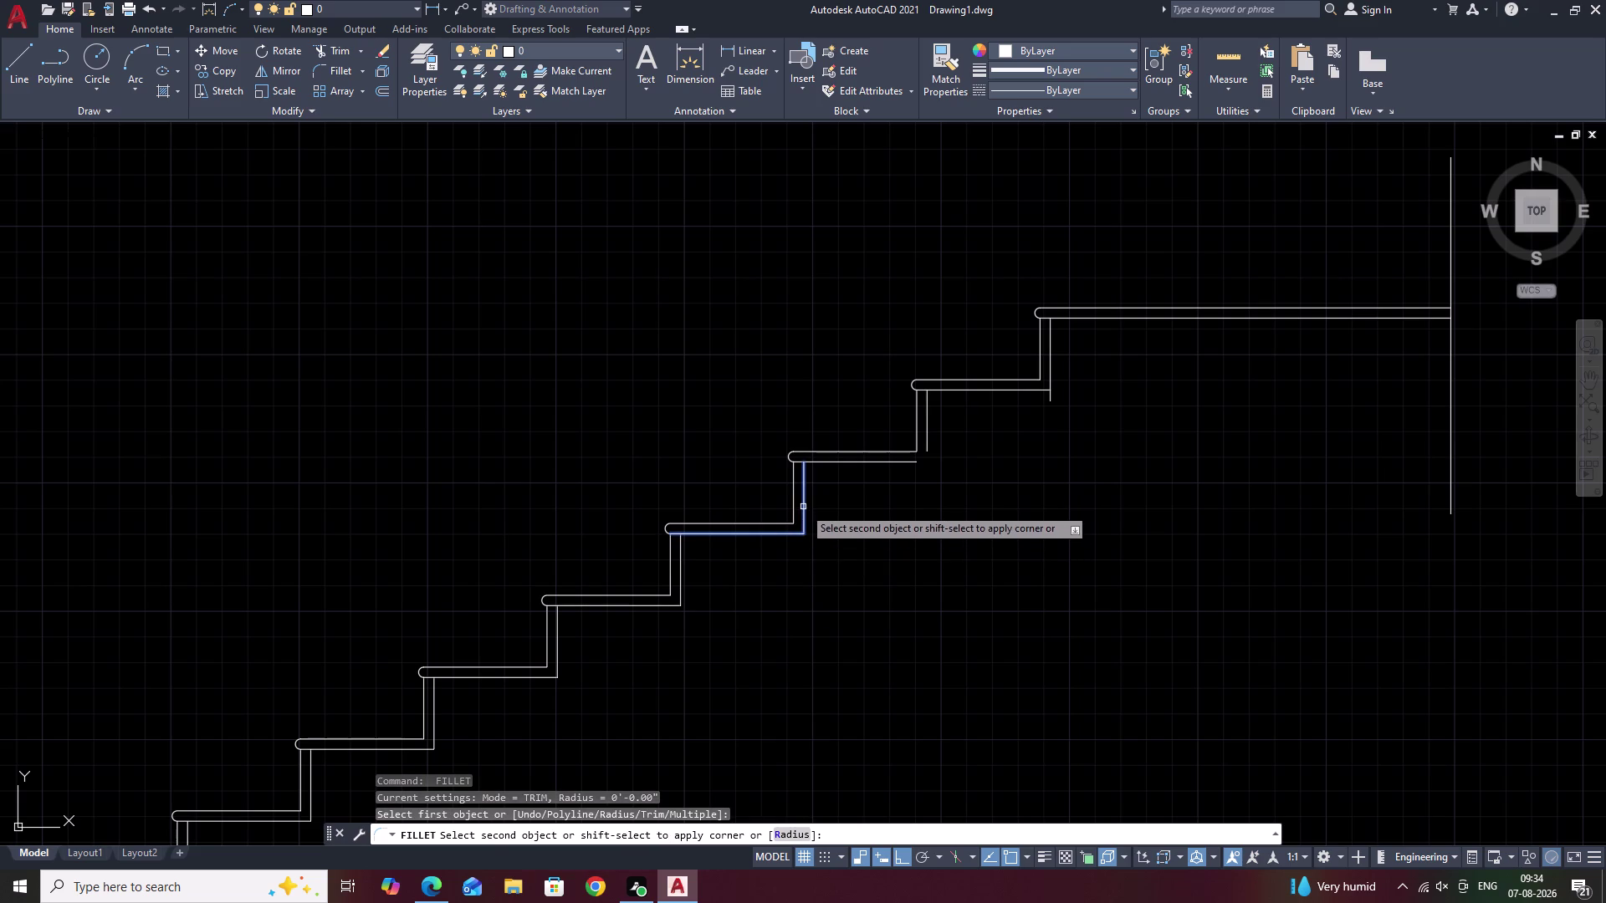
click(802, 506)
key(space)
click(908, 465)
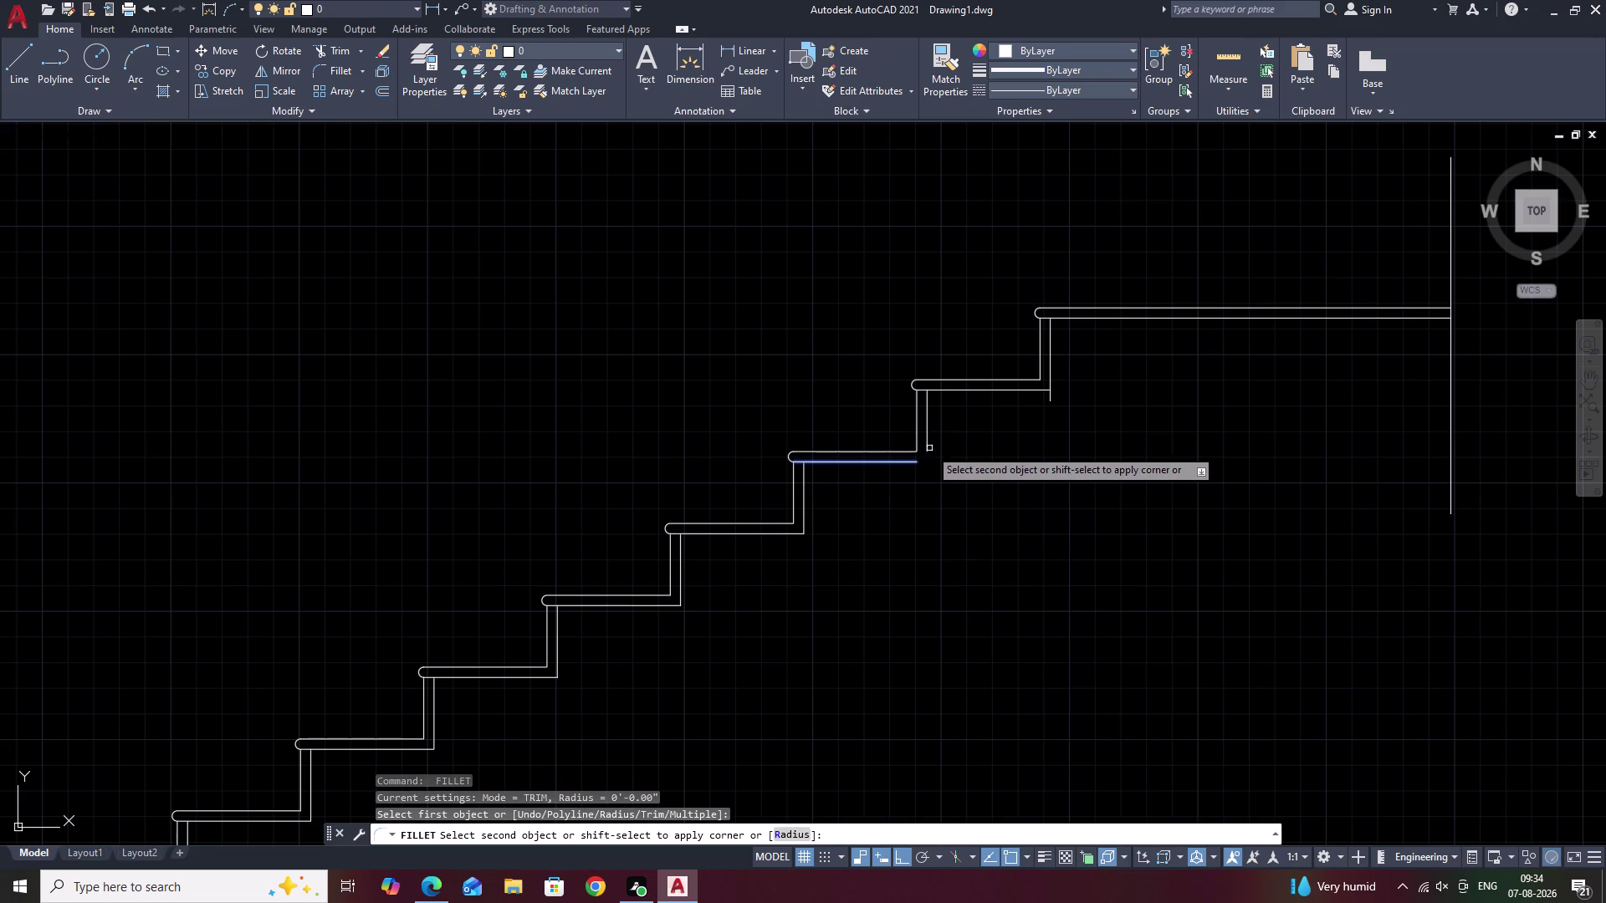
click(928, 443)
key(space)
scroll(down, 3)
middle_drag(1047, 582, 1055, 567)
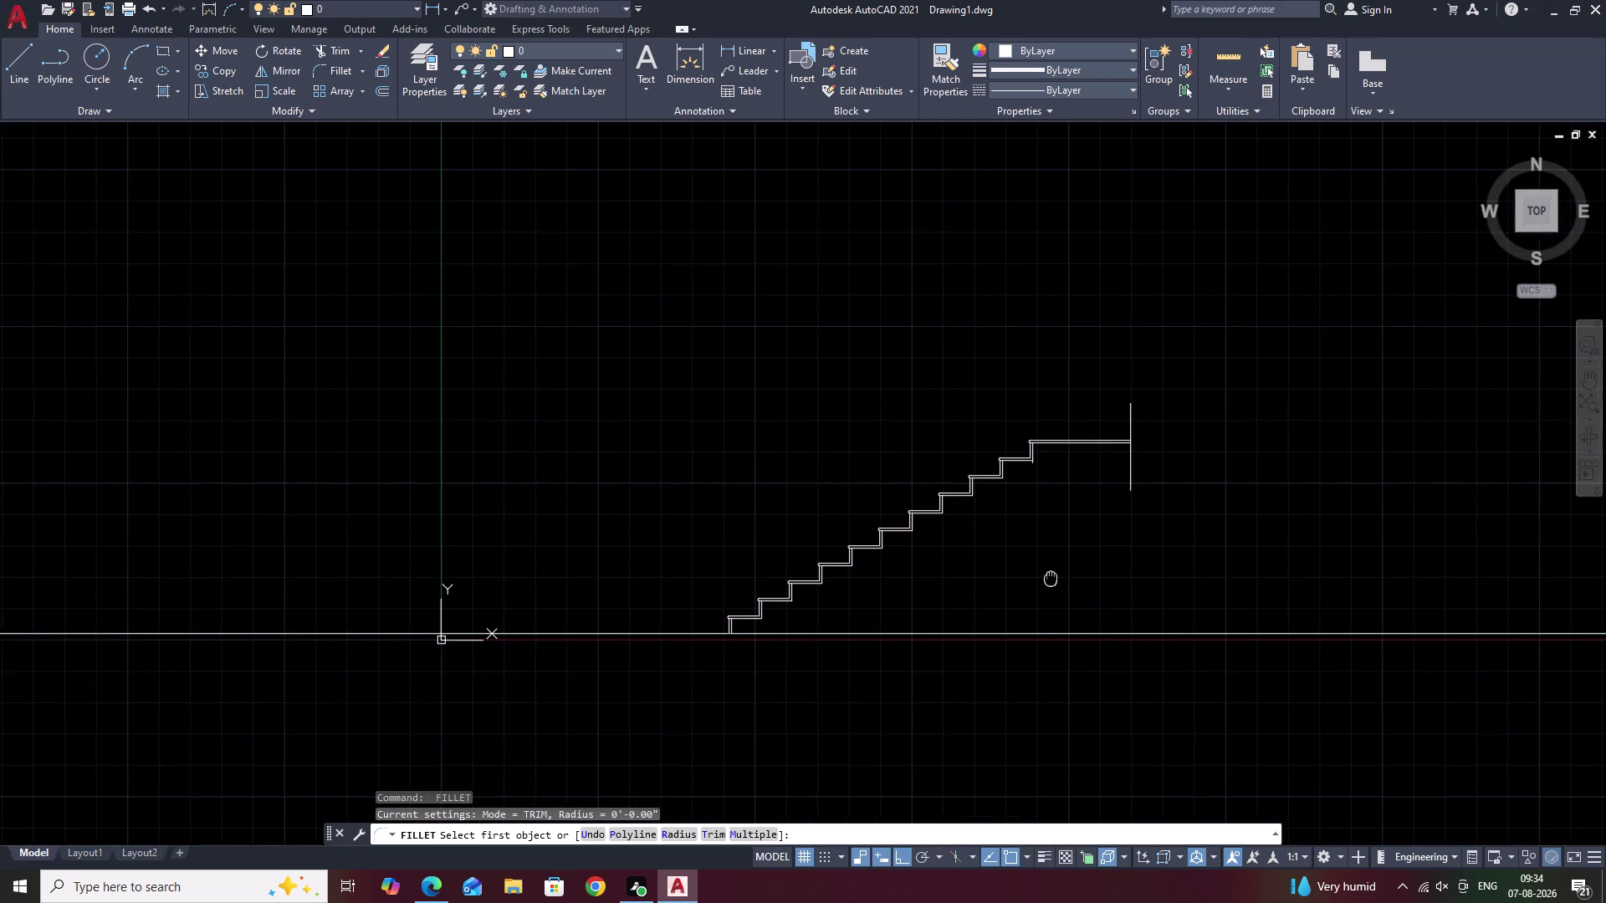
middle_drag(1056, 566, 1079, 511)
key(Escape)
Recentre the view on the steps above the ground line.
scroll(up, 3)
middle_drag(907, 540, 960, 447)
middle_drag(825, 507, 877, 457)
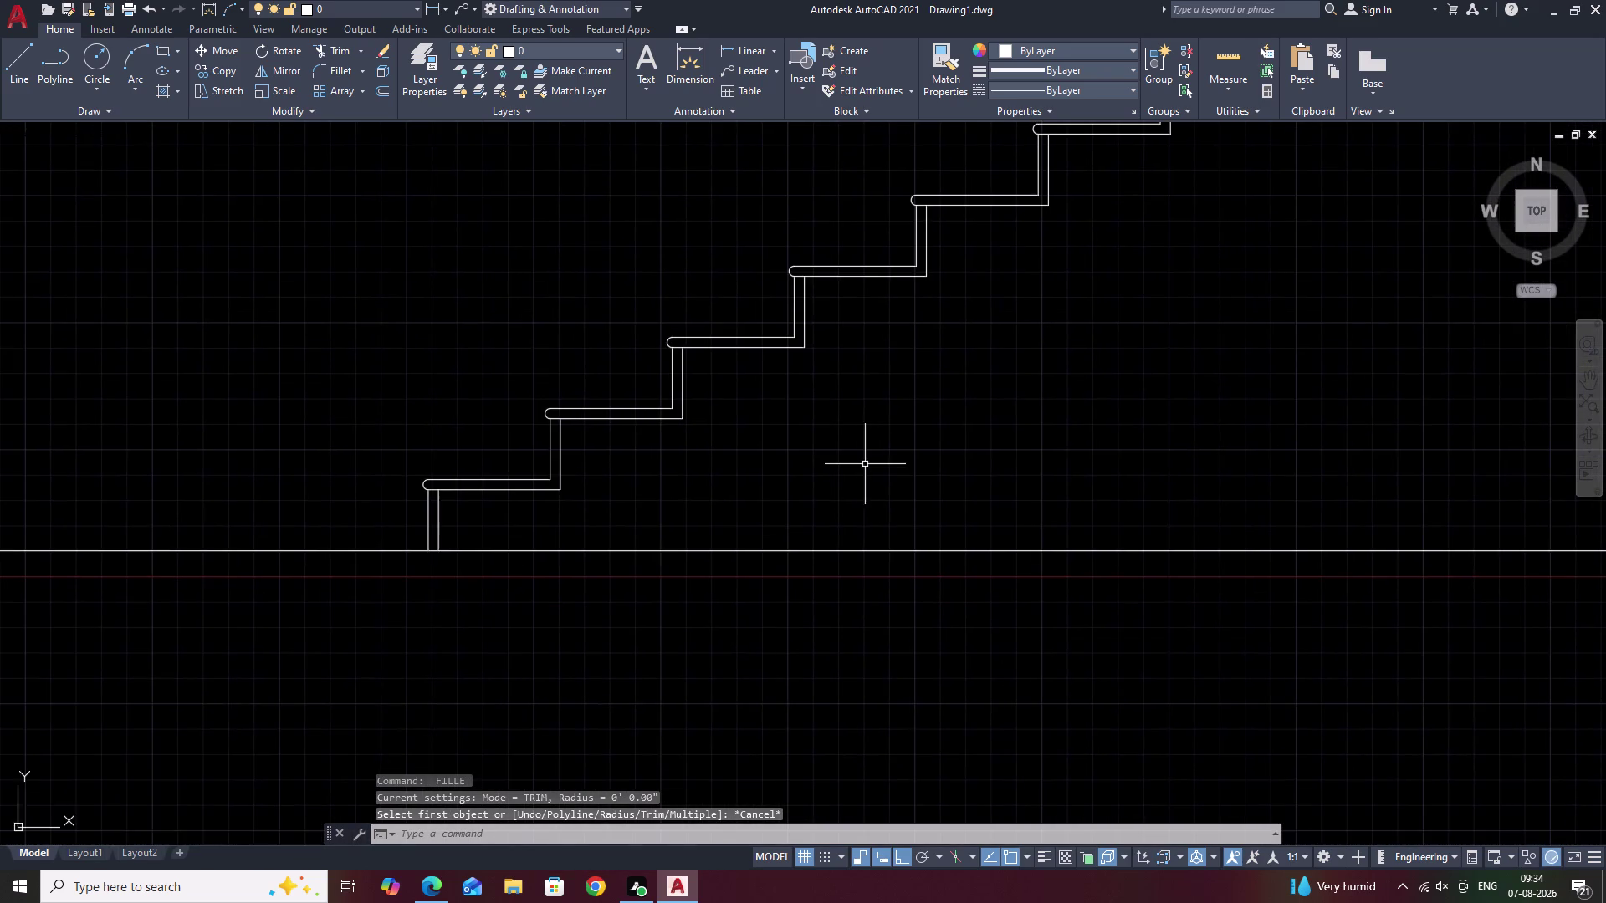
scroll(down, 3)
middle_drag(863, 468, 816, 508)
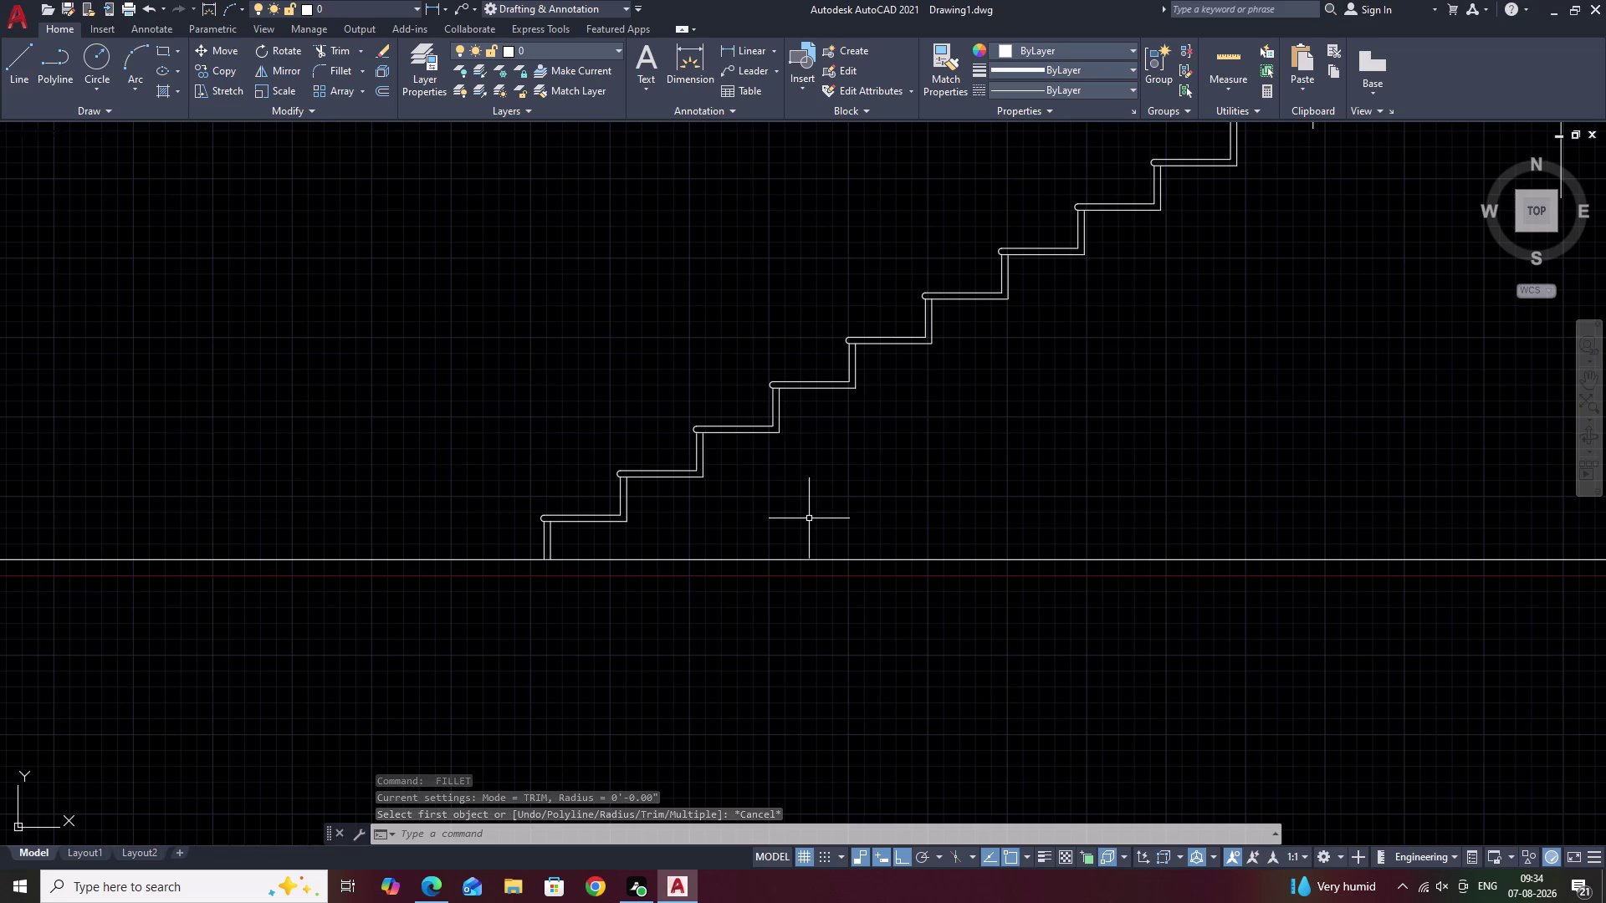
text(L)
key(space)
Draw a sloping waist line from the bottom step's inner corner to the top riser corner.
scroll(up, 3)
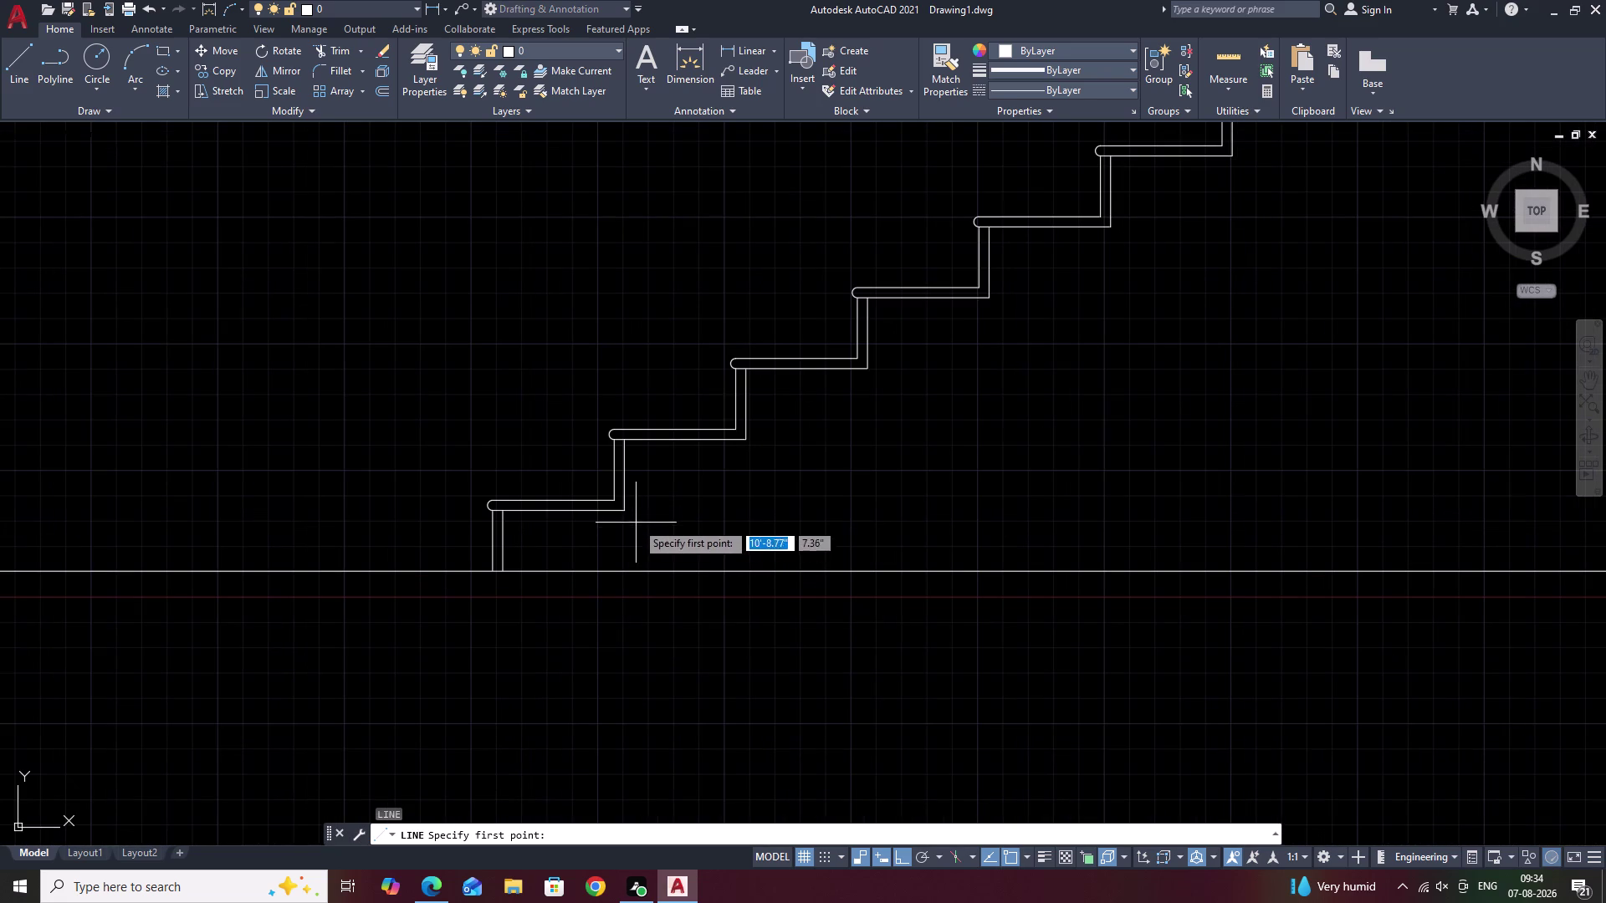
click(625, 509)
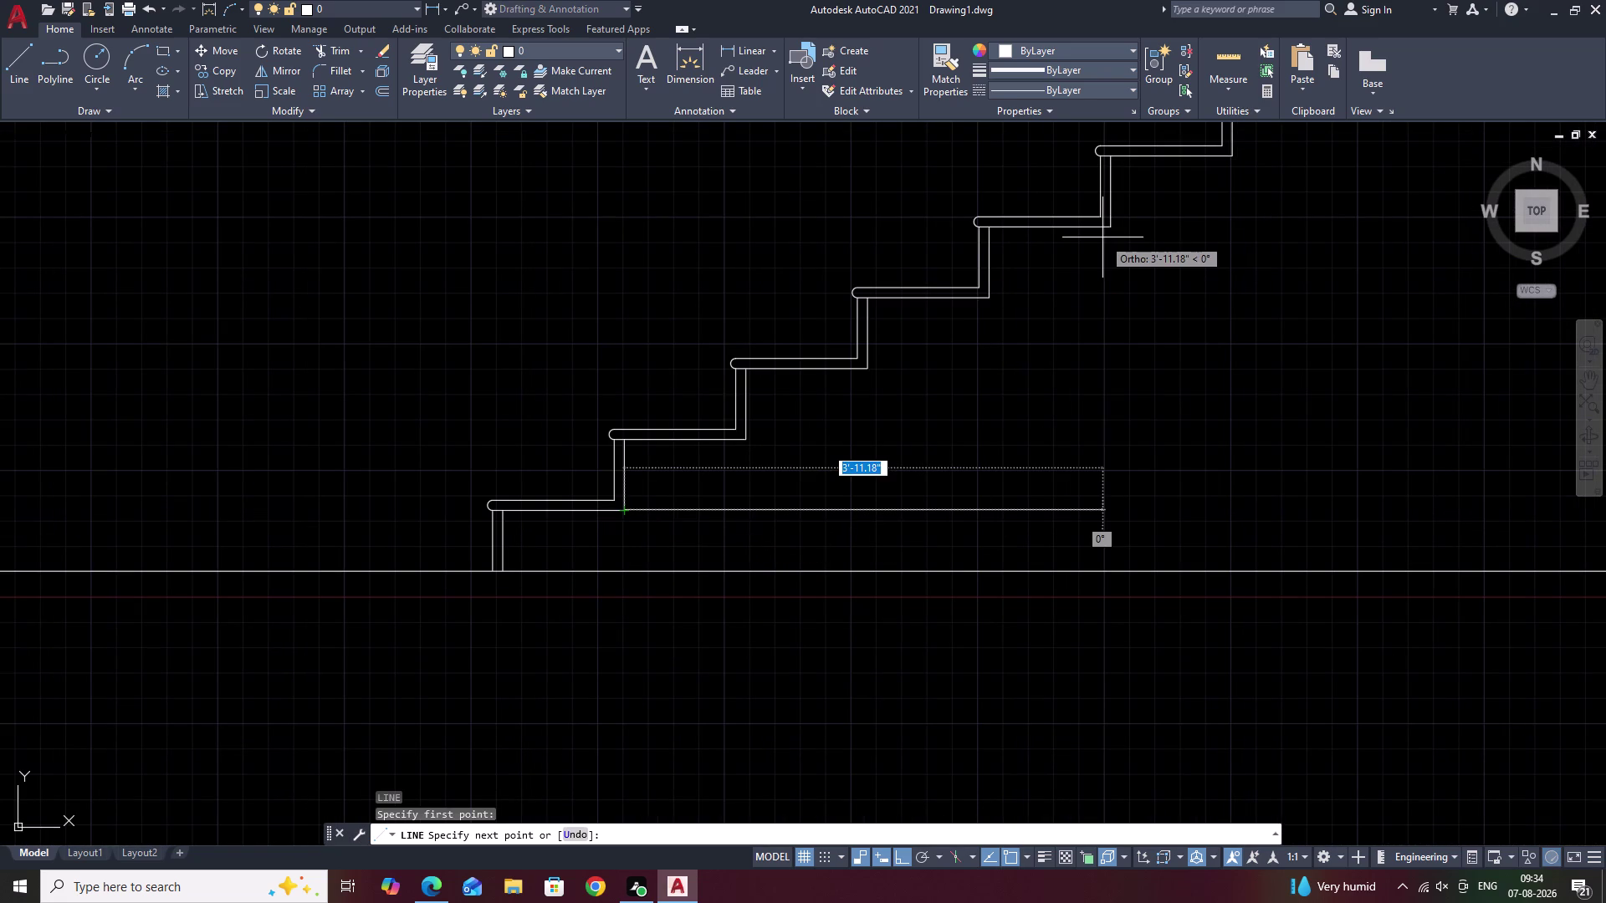
key(F8)
middle_drag(1102, 237, 501, 615)
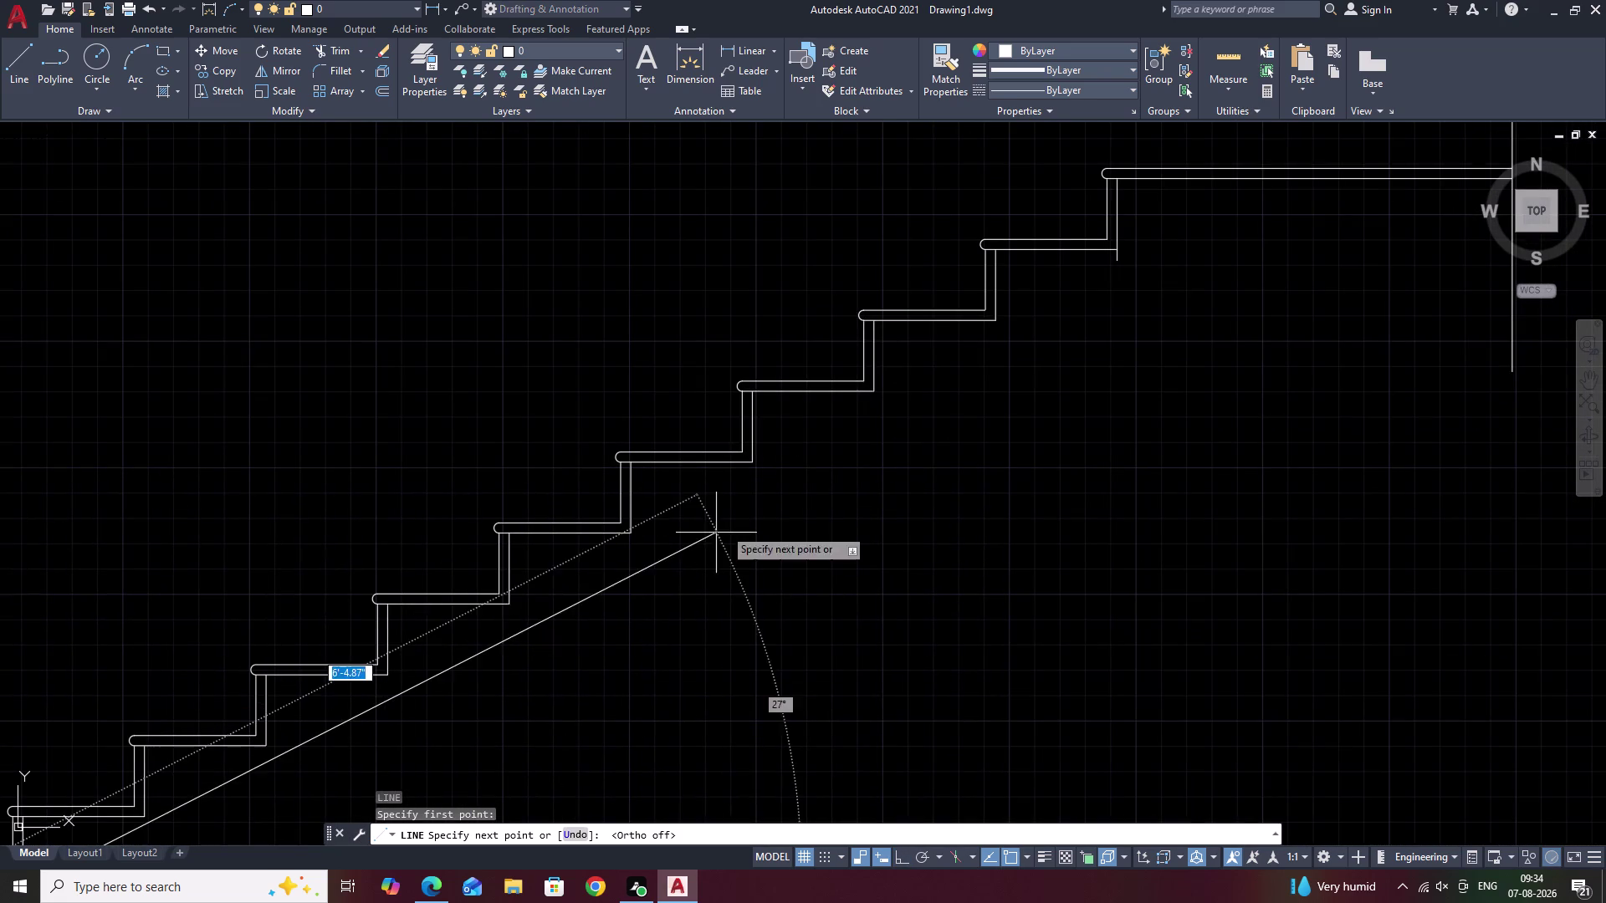
click(1117, 250)
key(Escape)
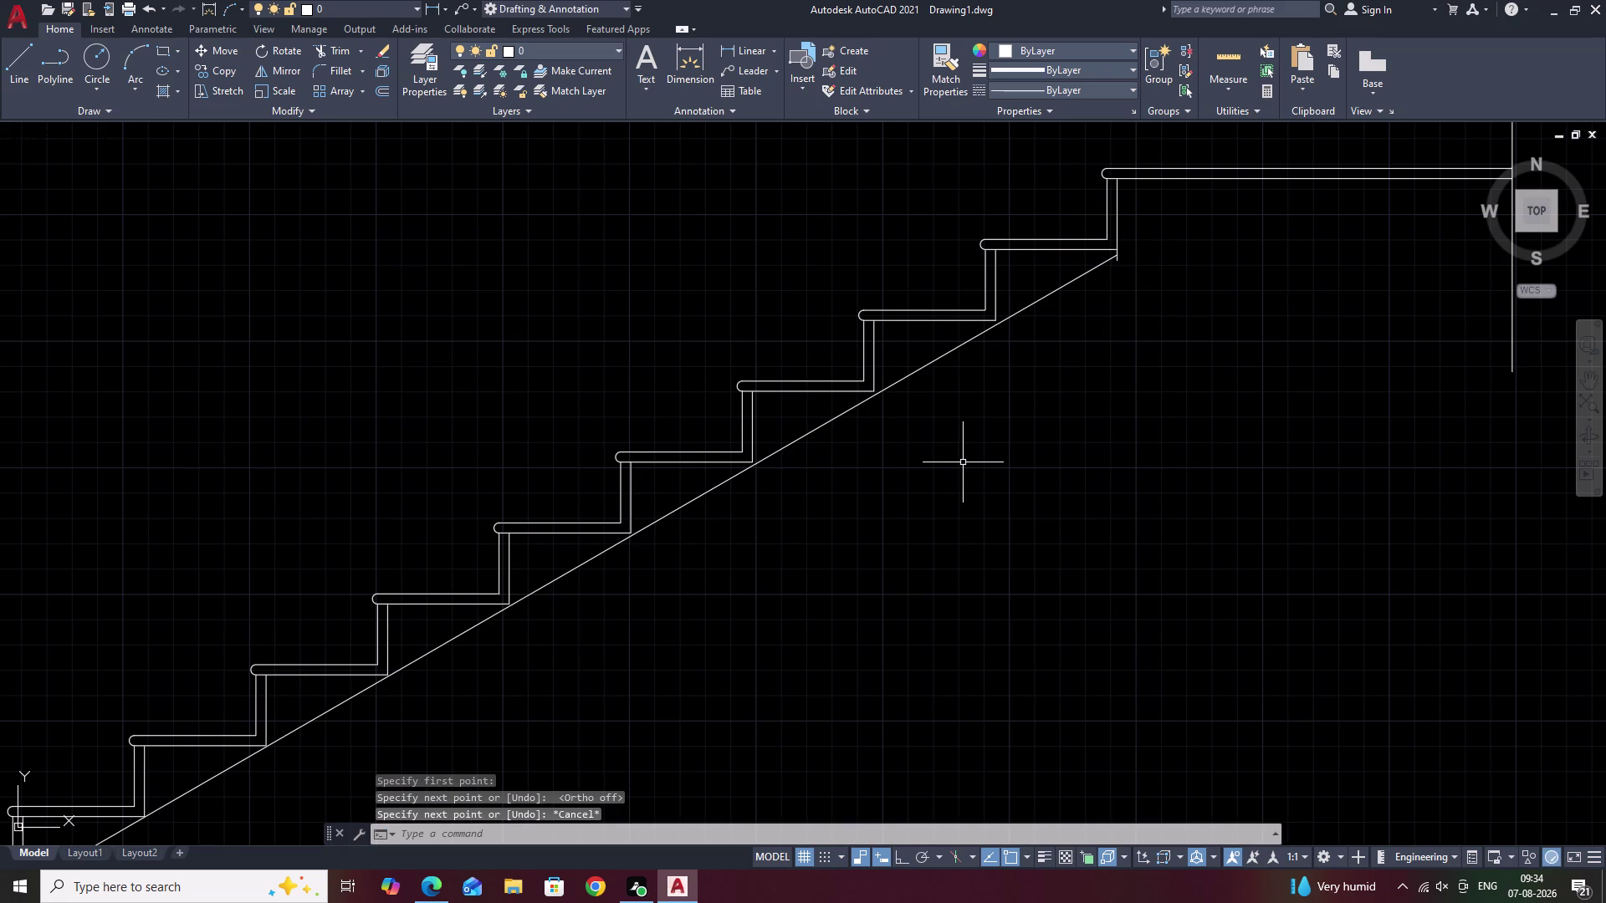
key(o)
key(space)
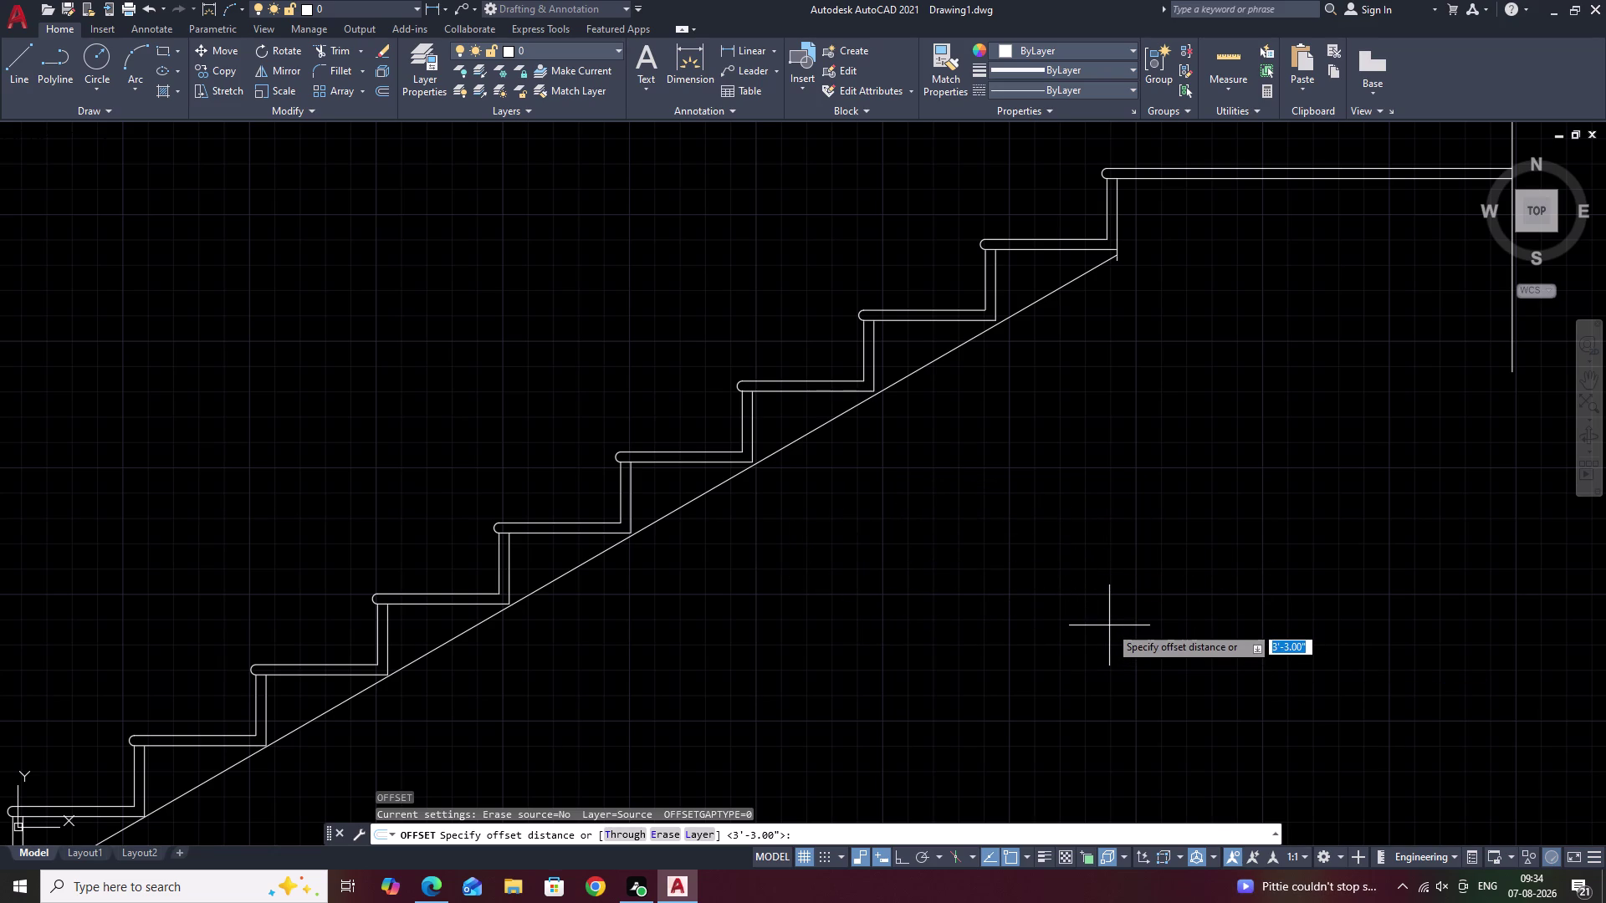
Offset the inclined waist line 6 units below itself to give the slab thickness.
scroll(down, 3)
middle_drag(1109, 625, 1178, 459)
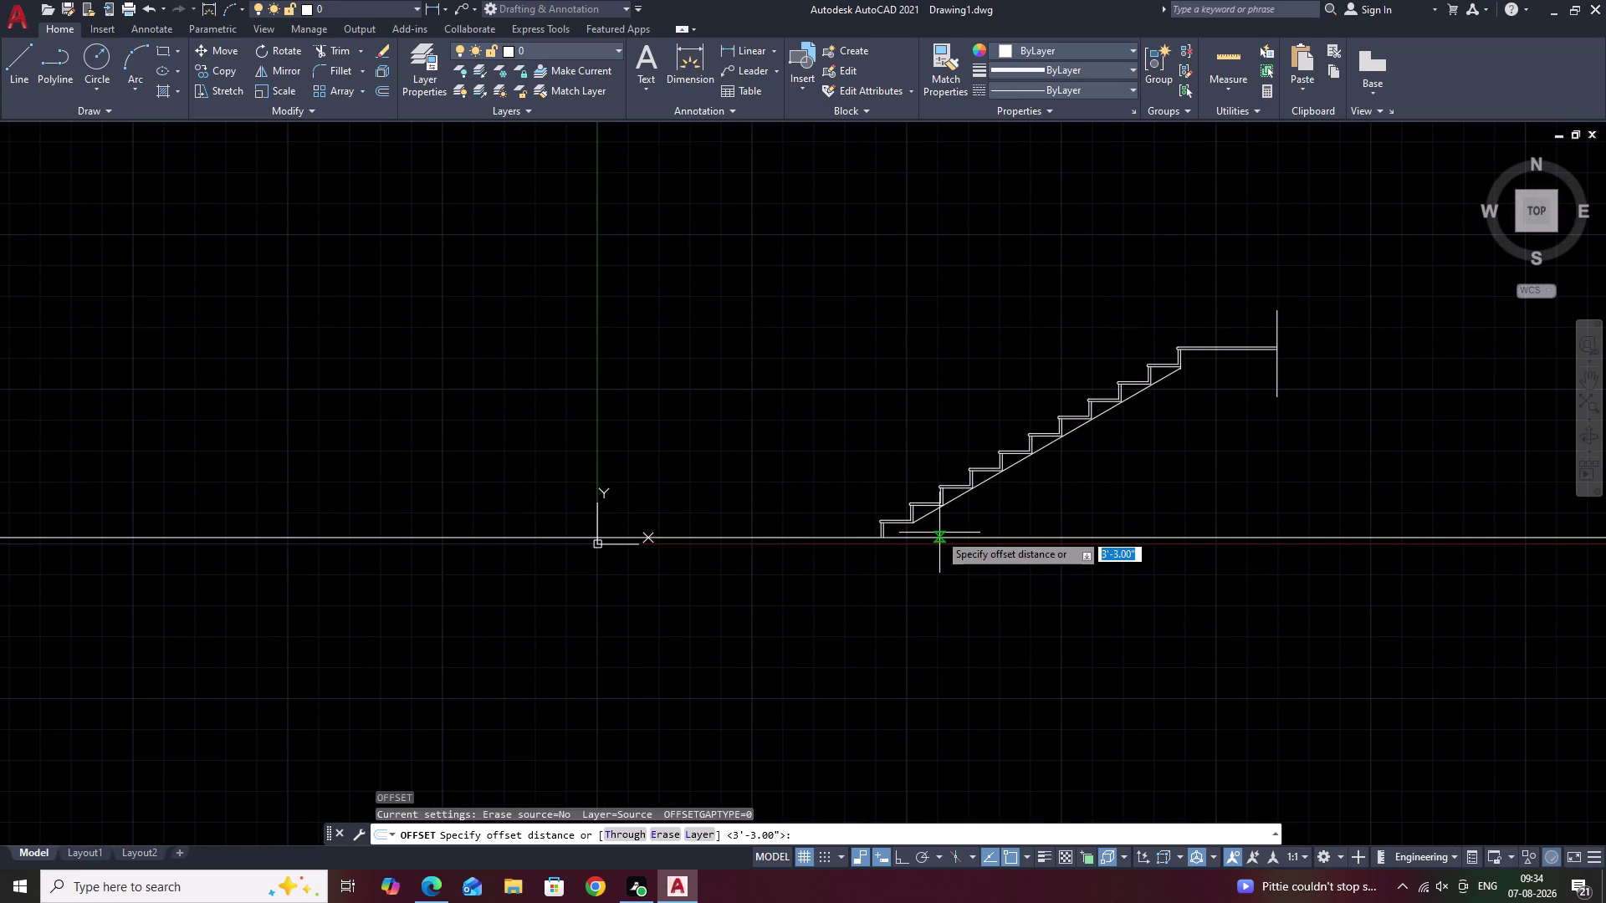
scroll(up, 3)
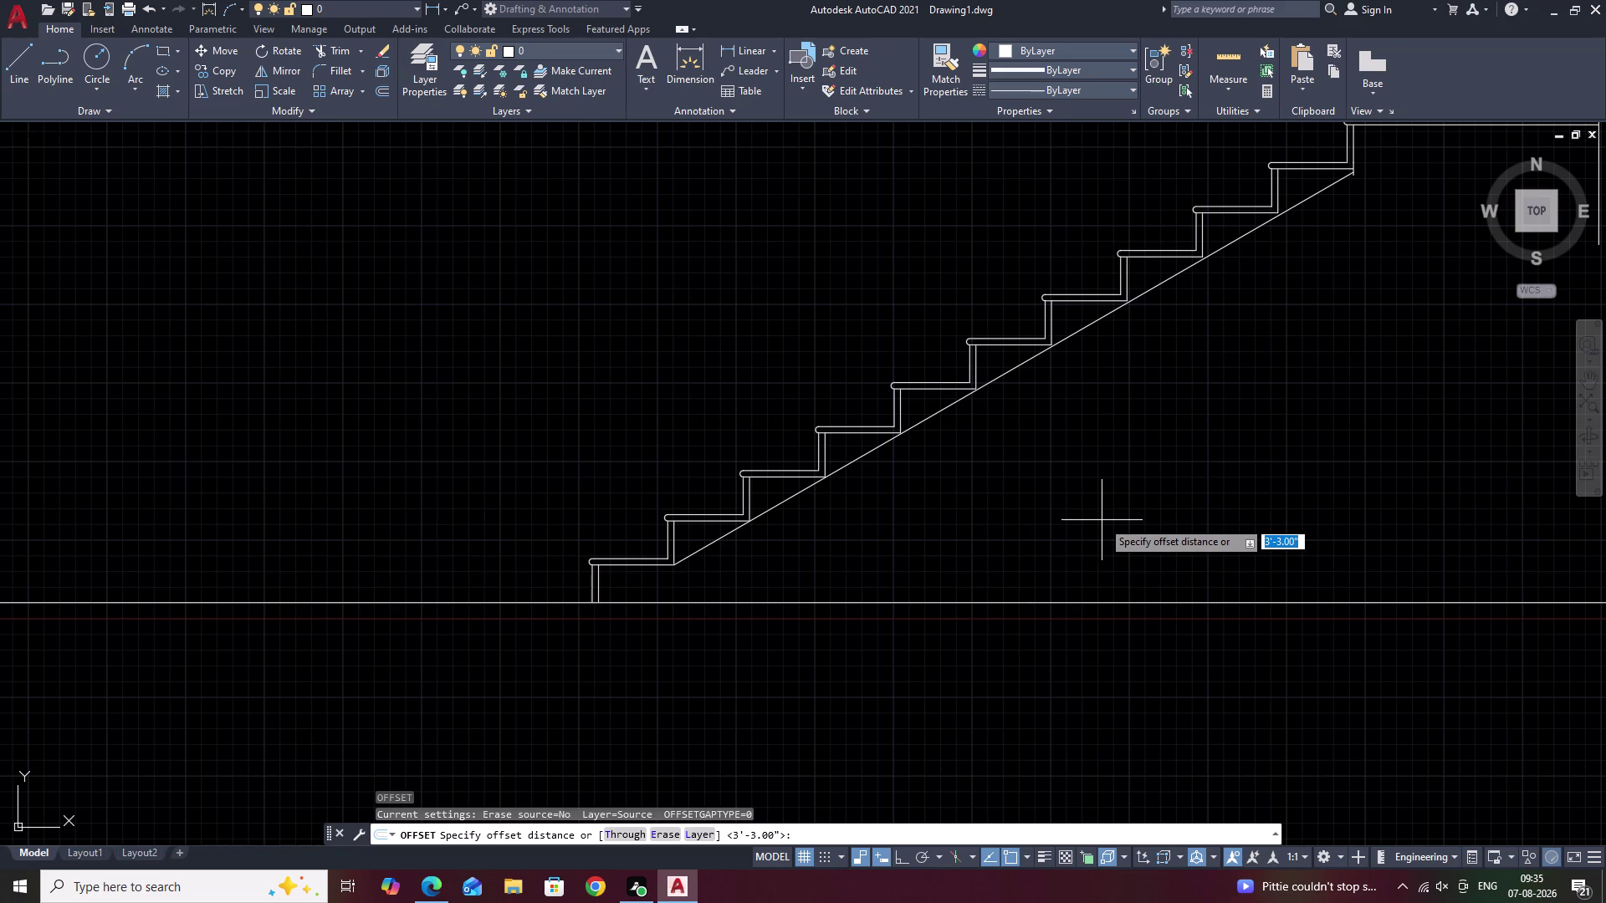
key(o)
key(space)
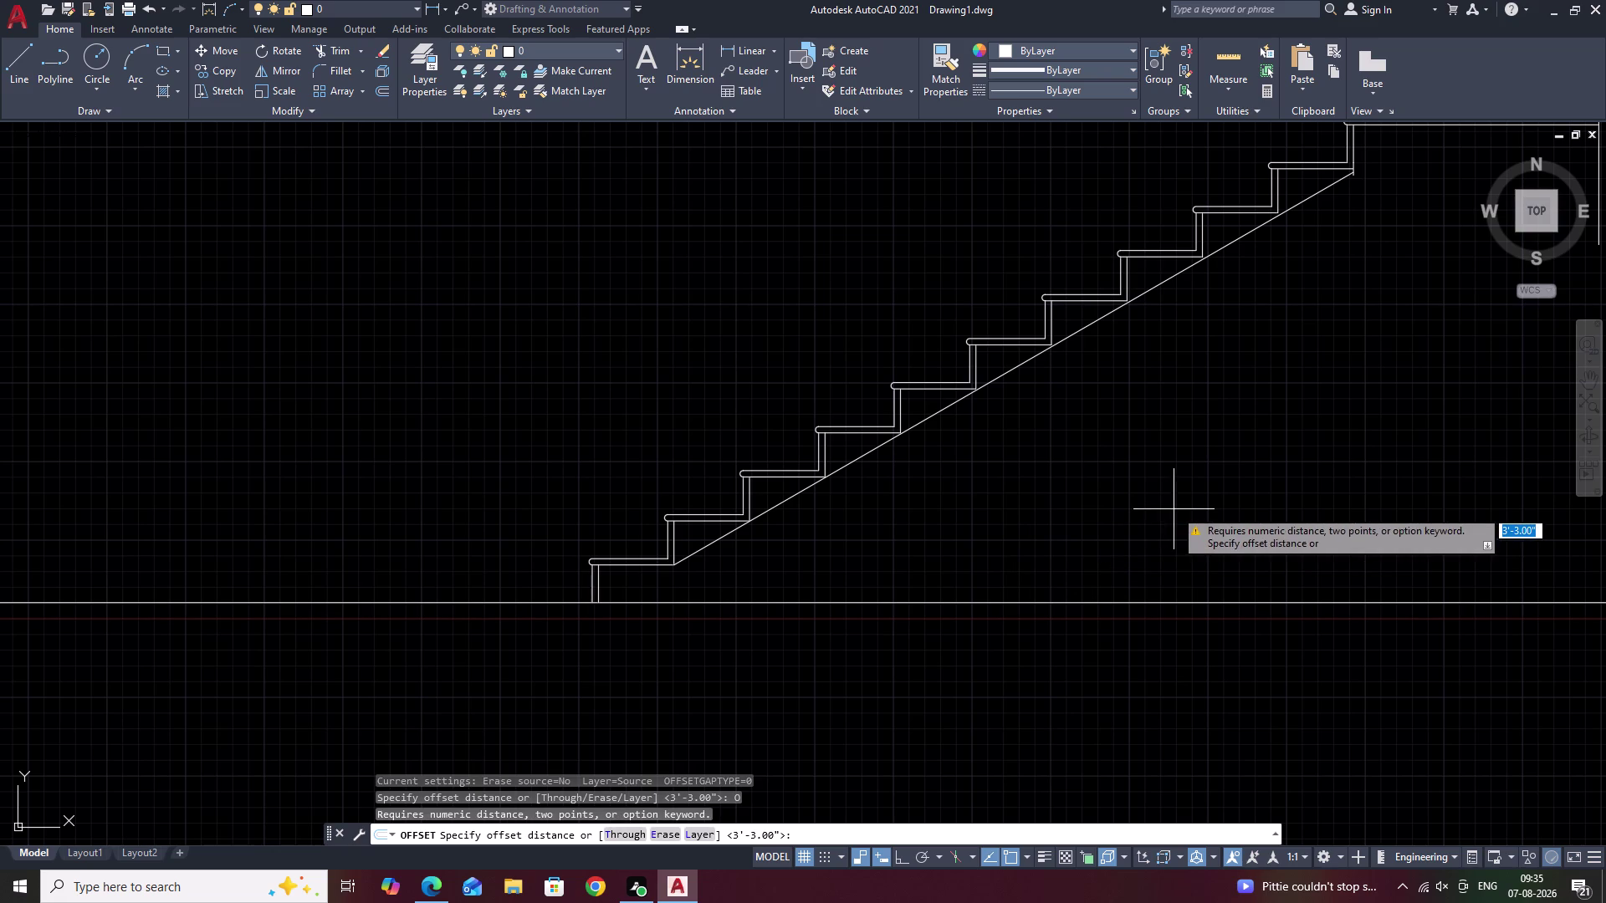
middle_drag(1174, 509, 1127, 471)
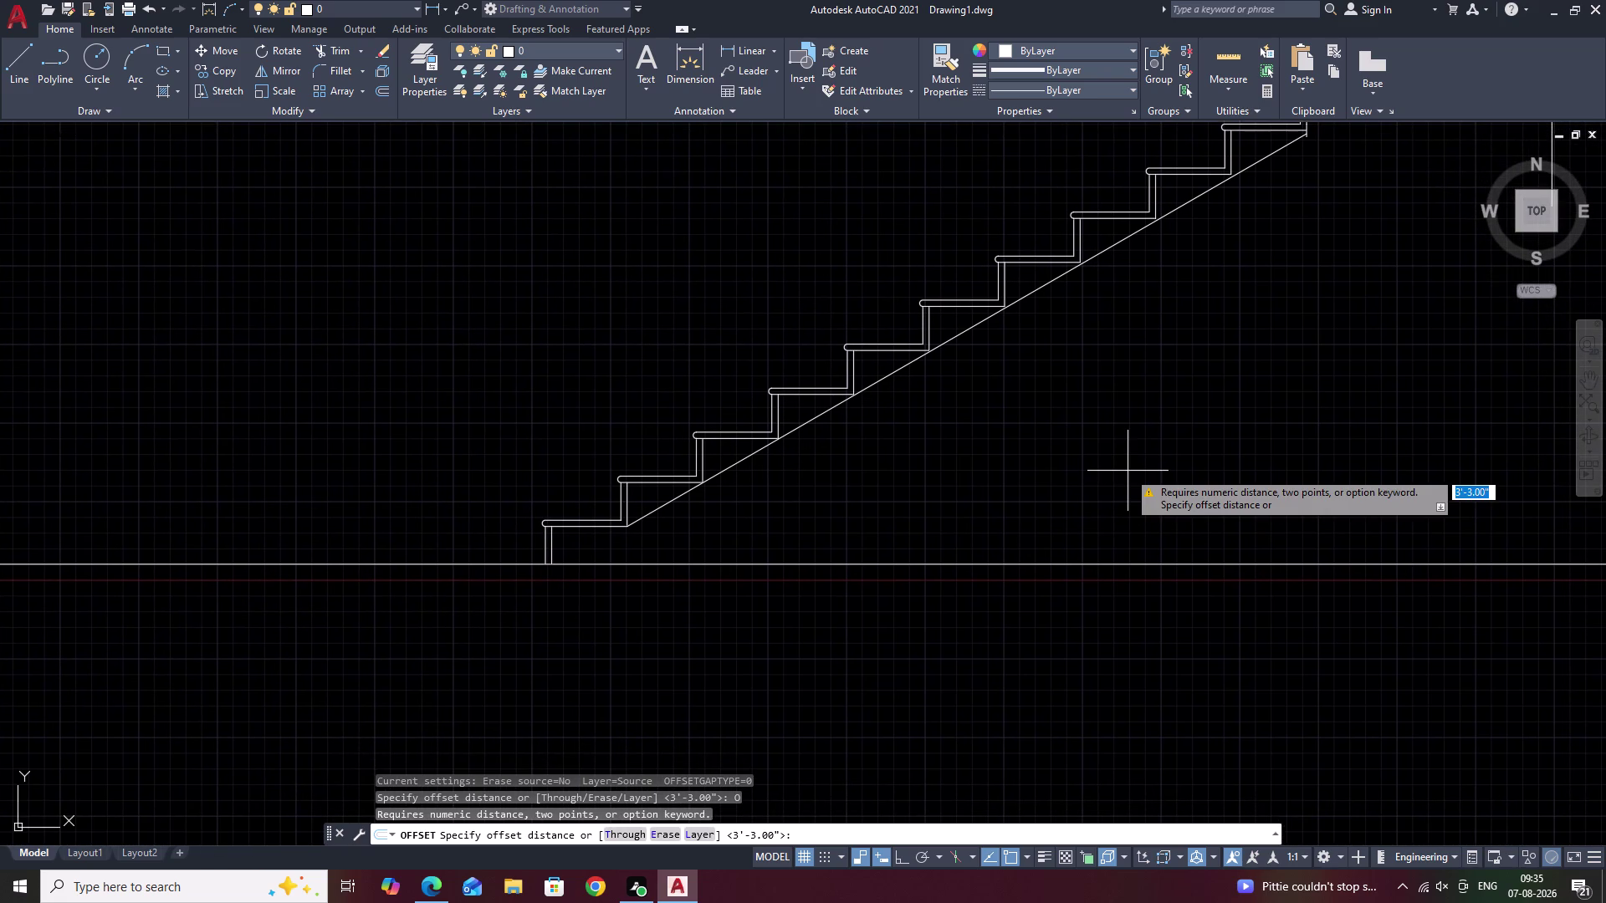
key(6)
key(space)
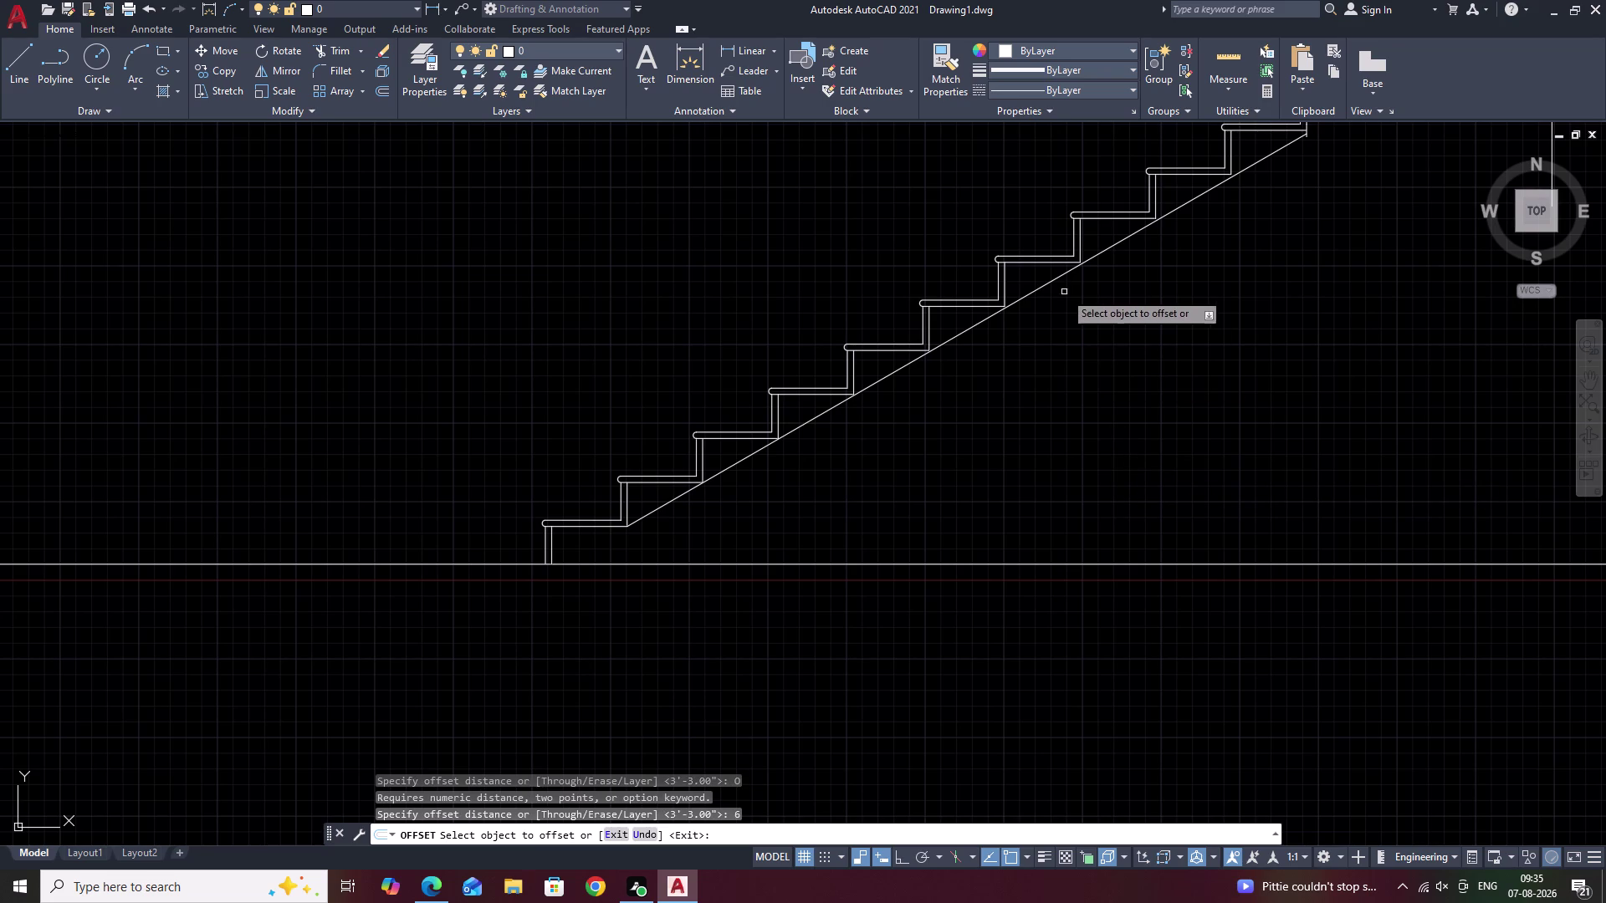
click(1040, 289)
click(1106, 339)
key(Escape)
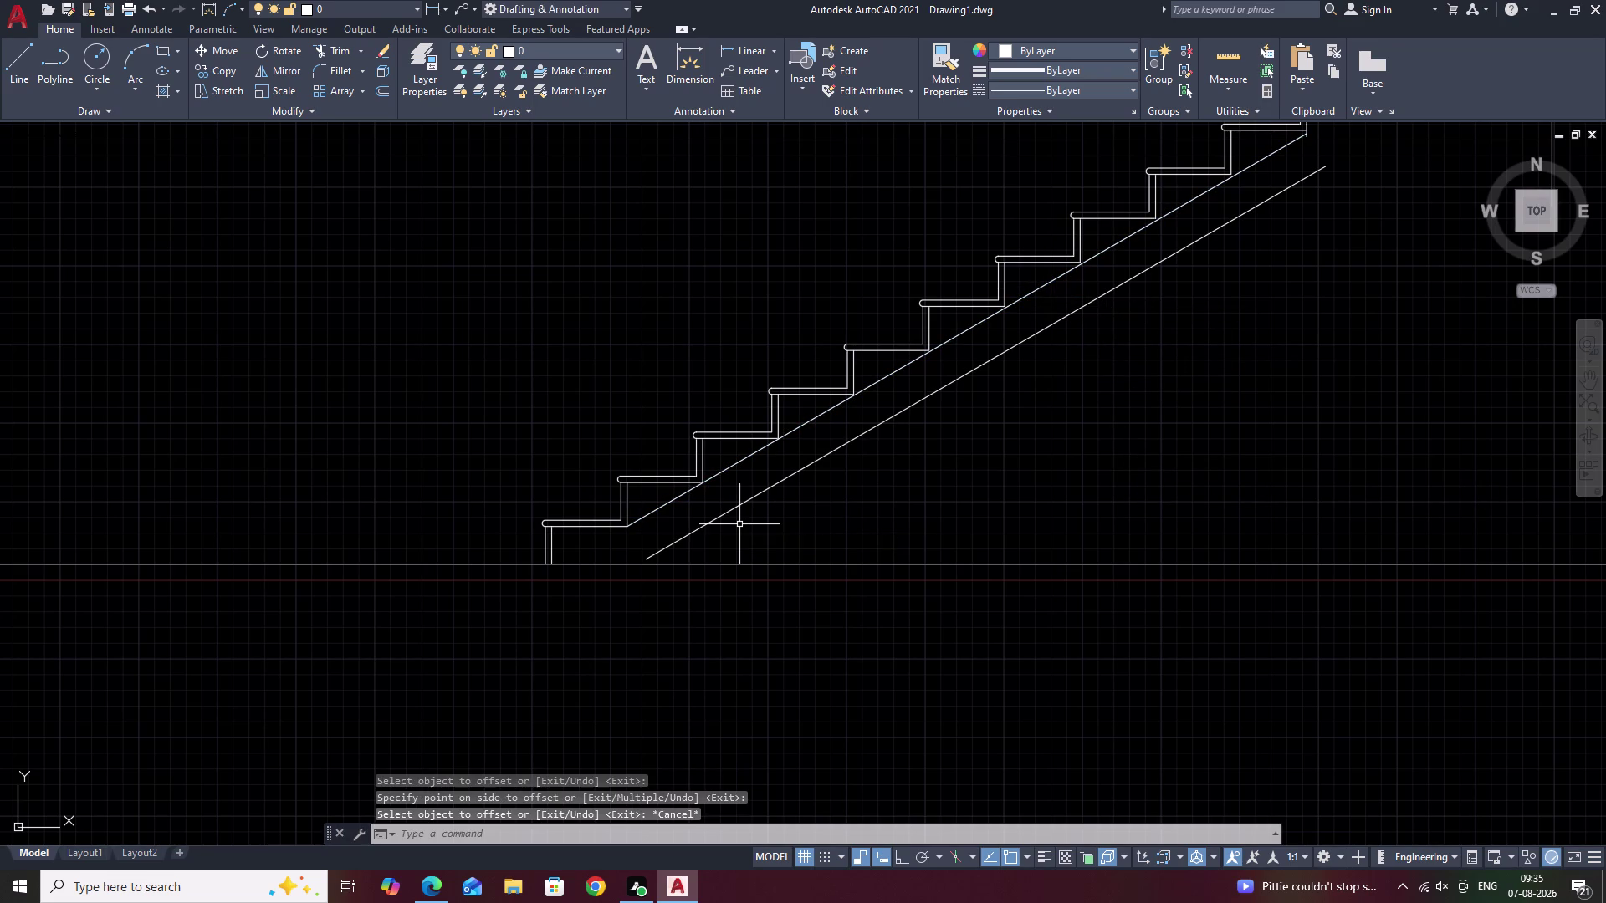
Extend both waist slab lines down to the ground line.
text(EX)
key(space)
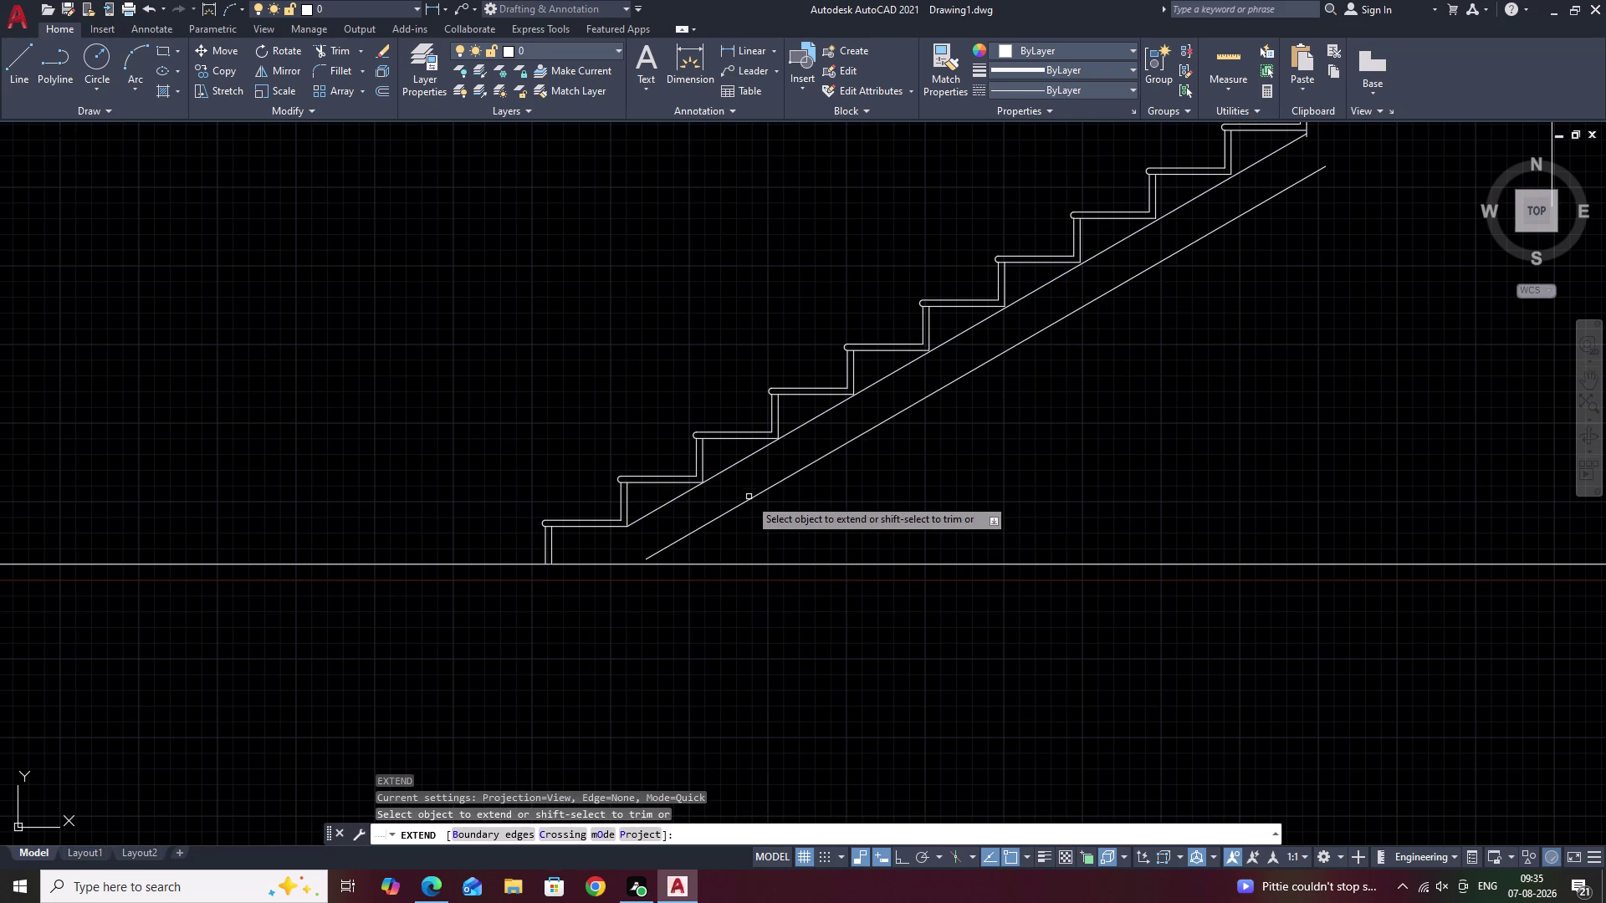
click(749, 500)
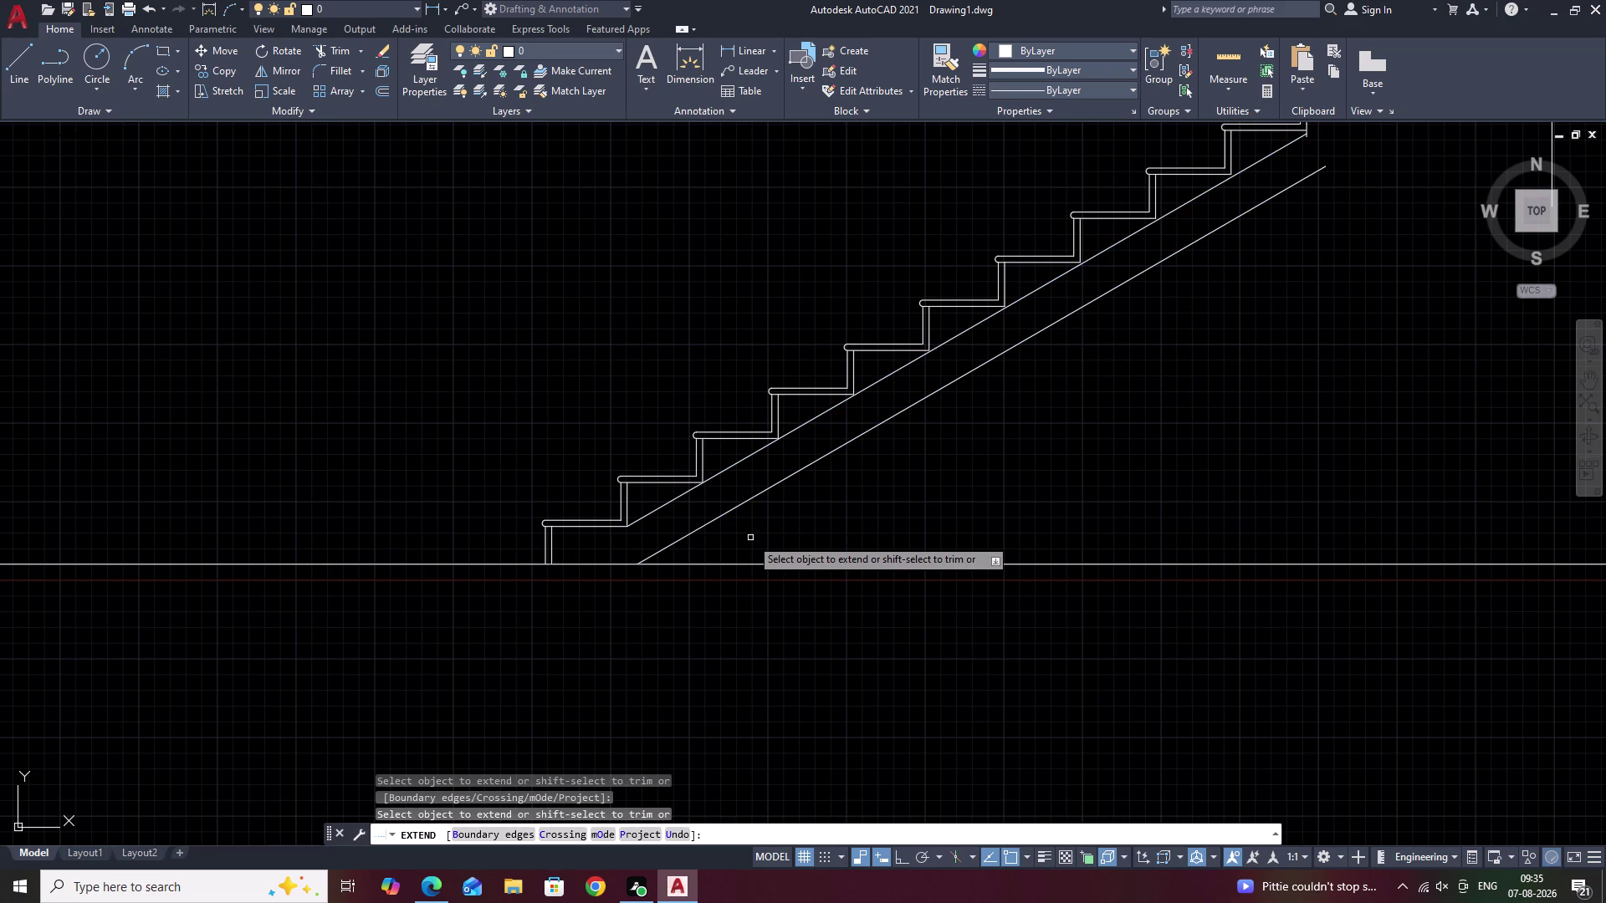
click(676, 497)
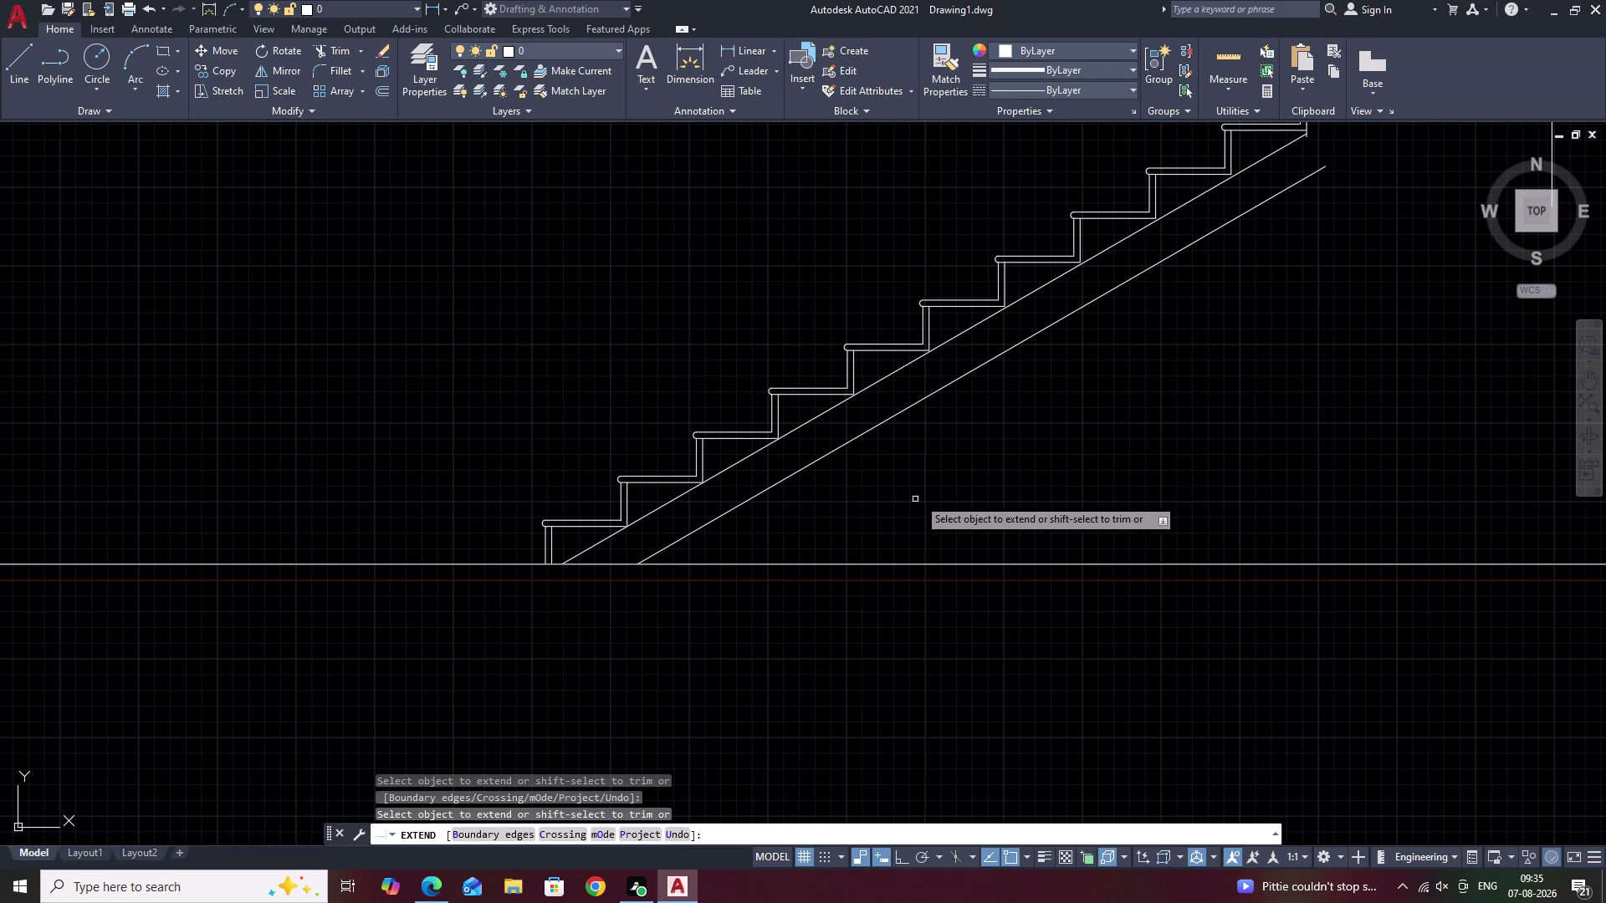
Extend the lower waist line up to meet the landing.
middle_drag(940, 480, 690, 608)
middle_drag(1027, 362, 931, 430)
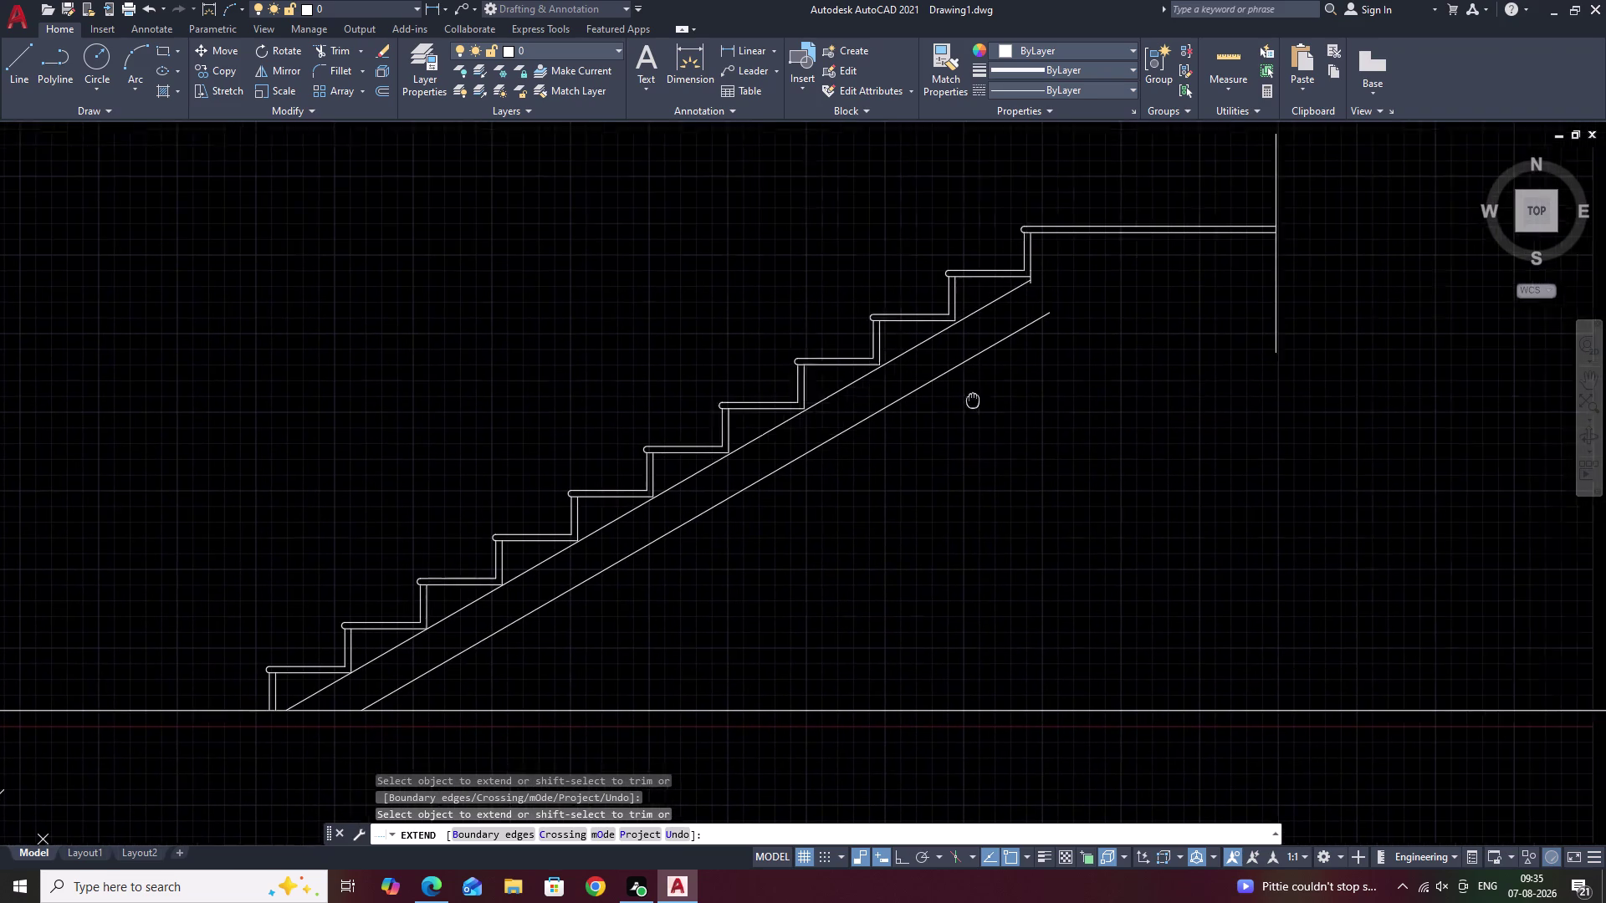
middle_drag(930, 430, 895, 453)
click(913, 404)
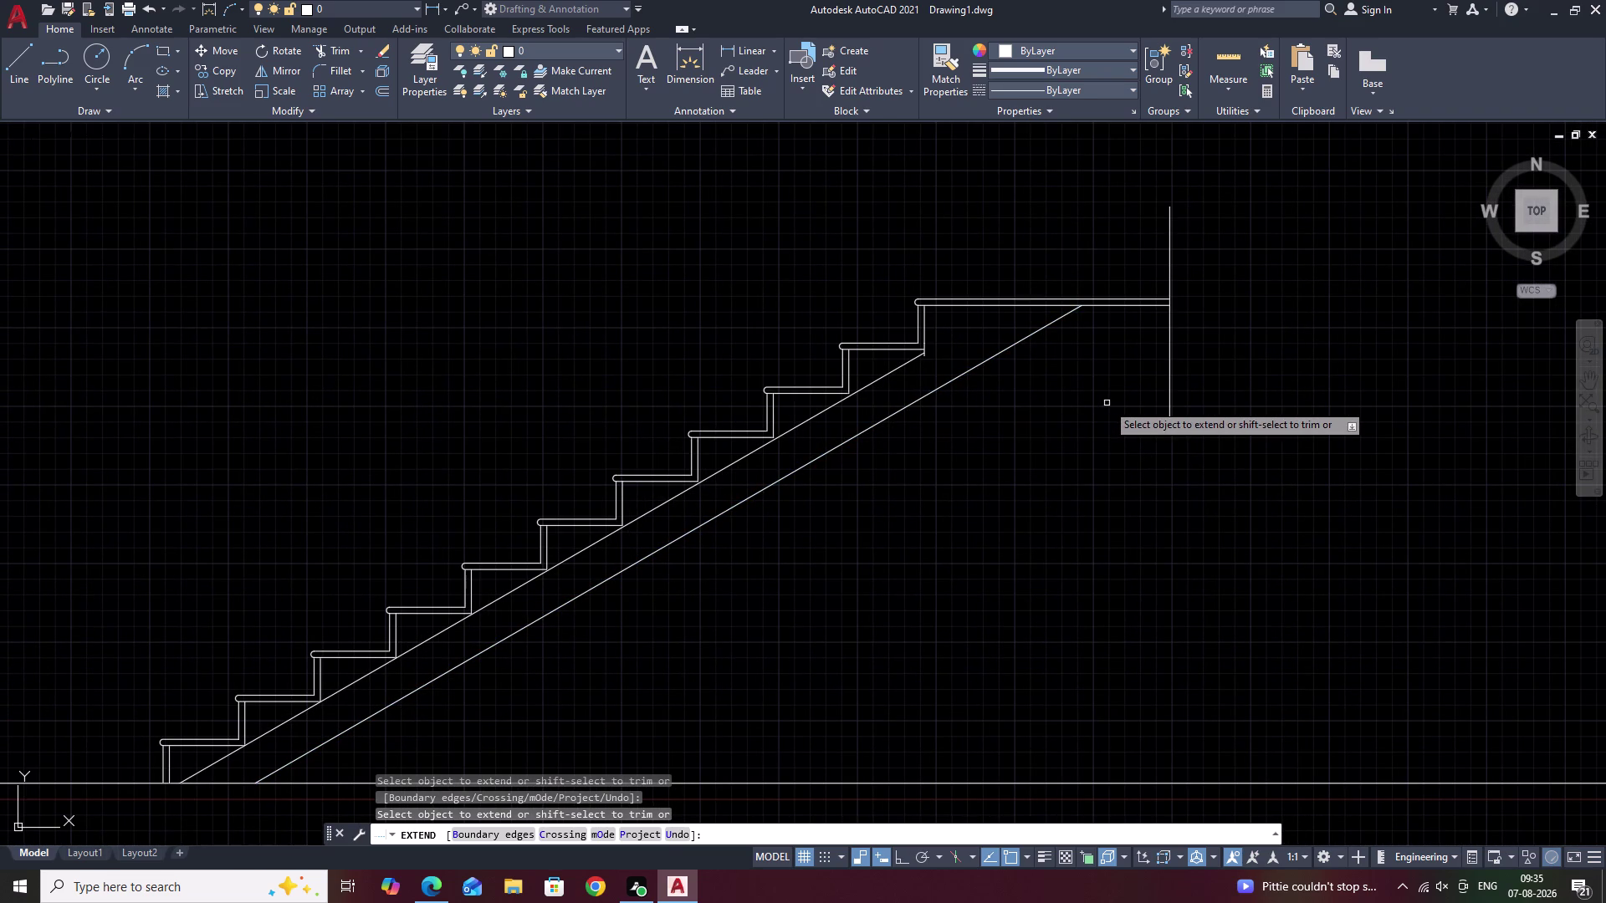
key(Escape)
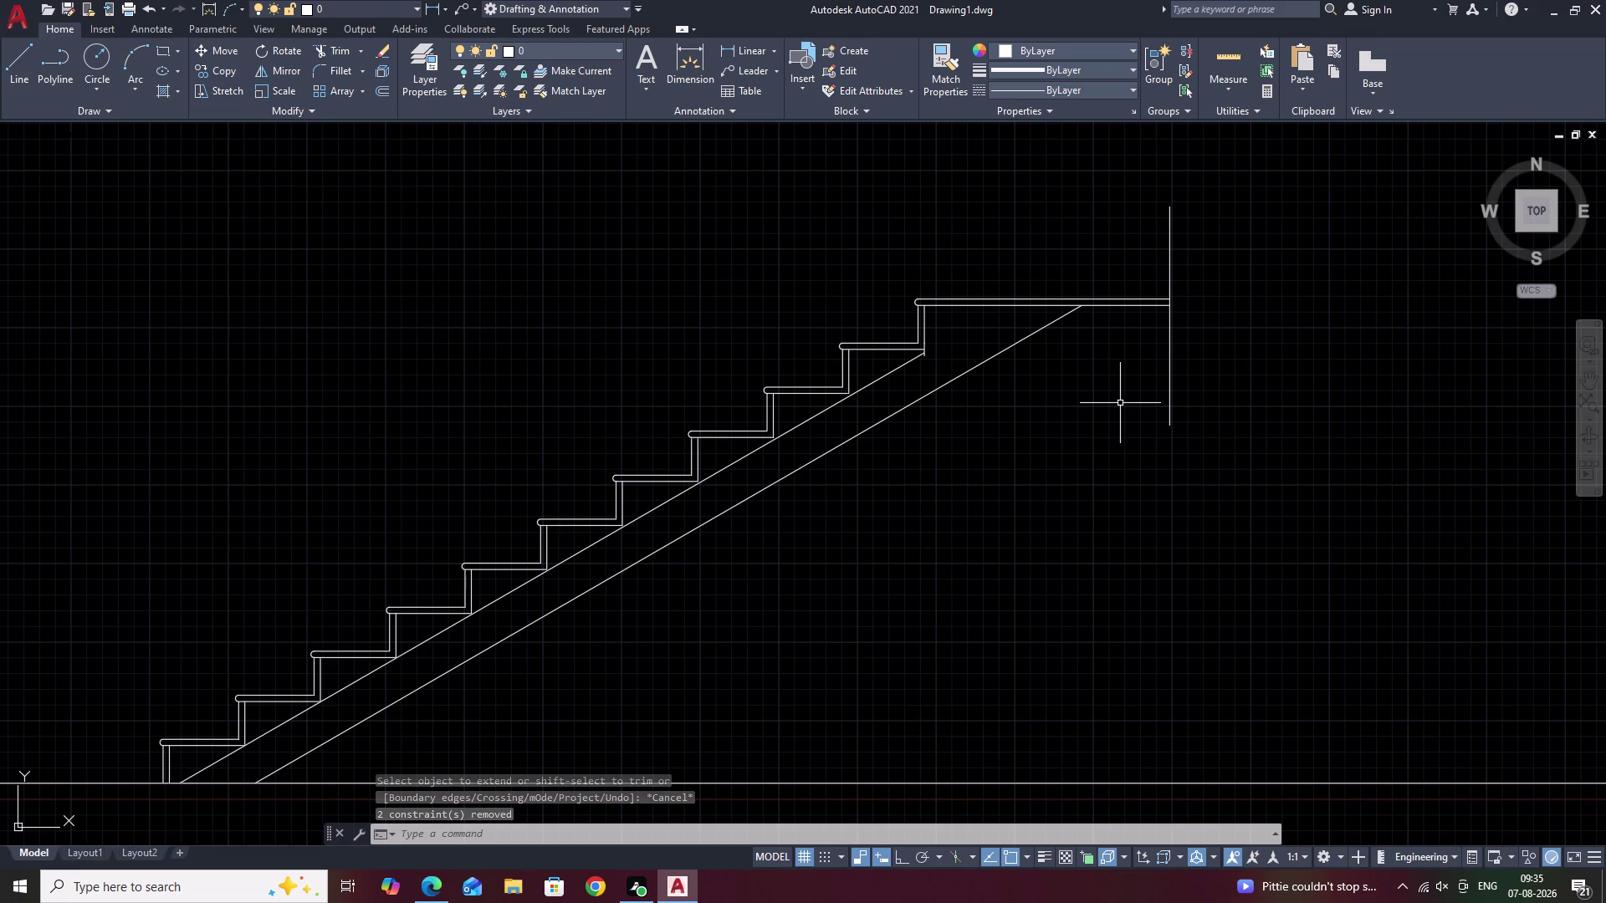
middle_drag(1103, 340, 1033, 408)
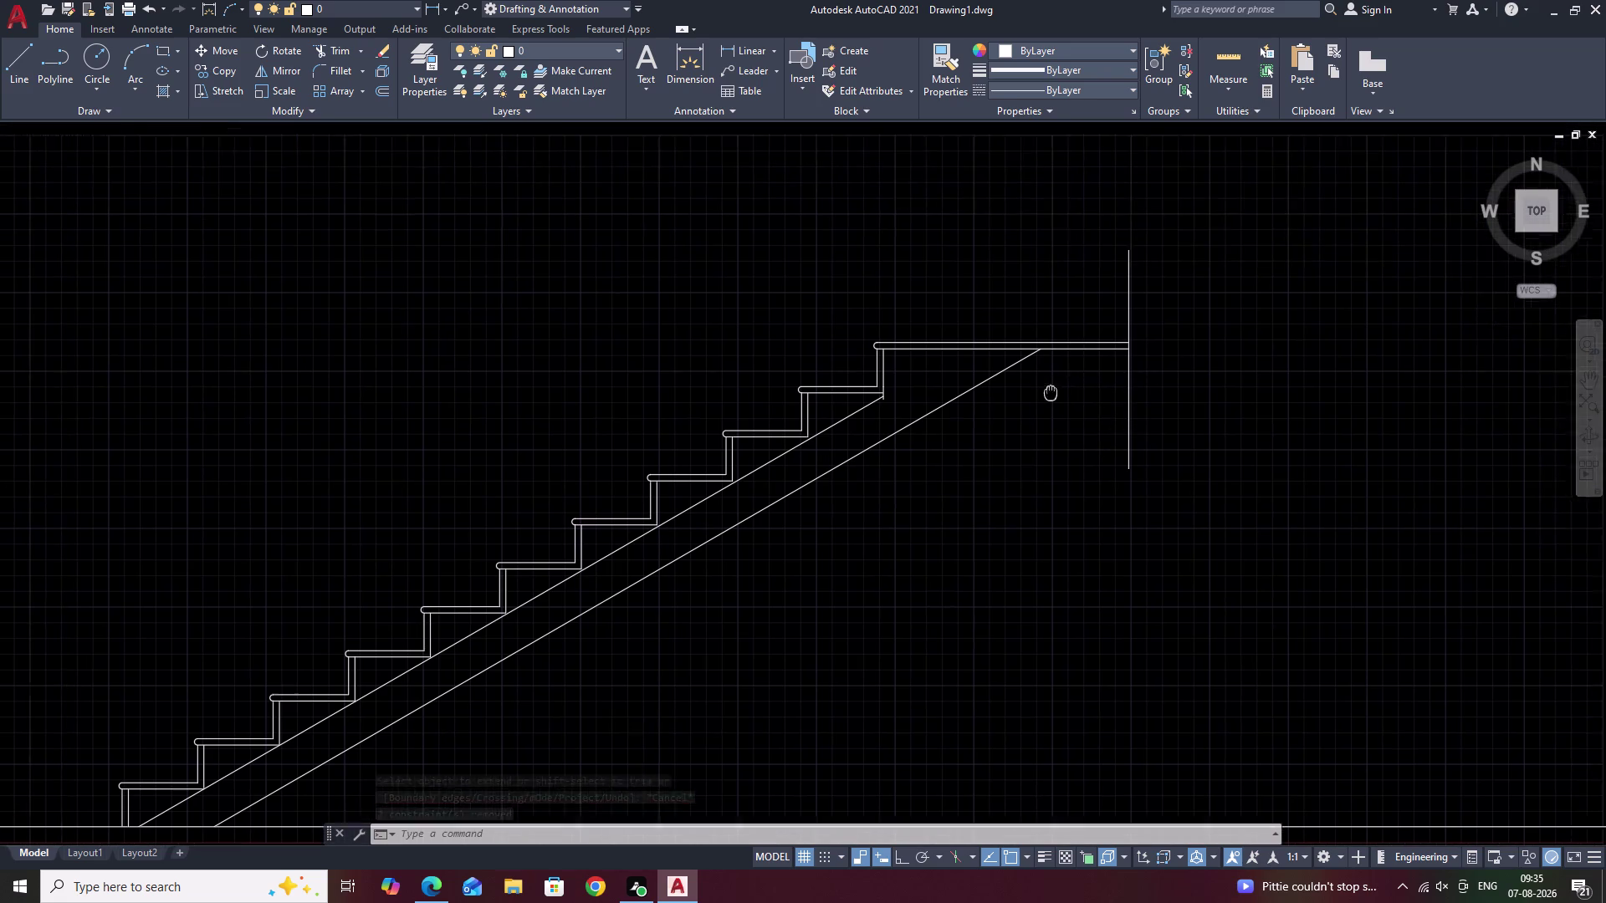
middle_drag(1033, 408, 1029, 411)
scroll(up, 3)
Outline the landing end: 6 right, 6 down, 6 left, then left across the waist line.
text(L)
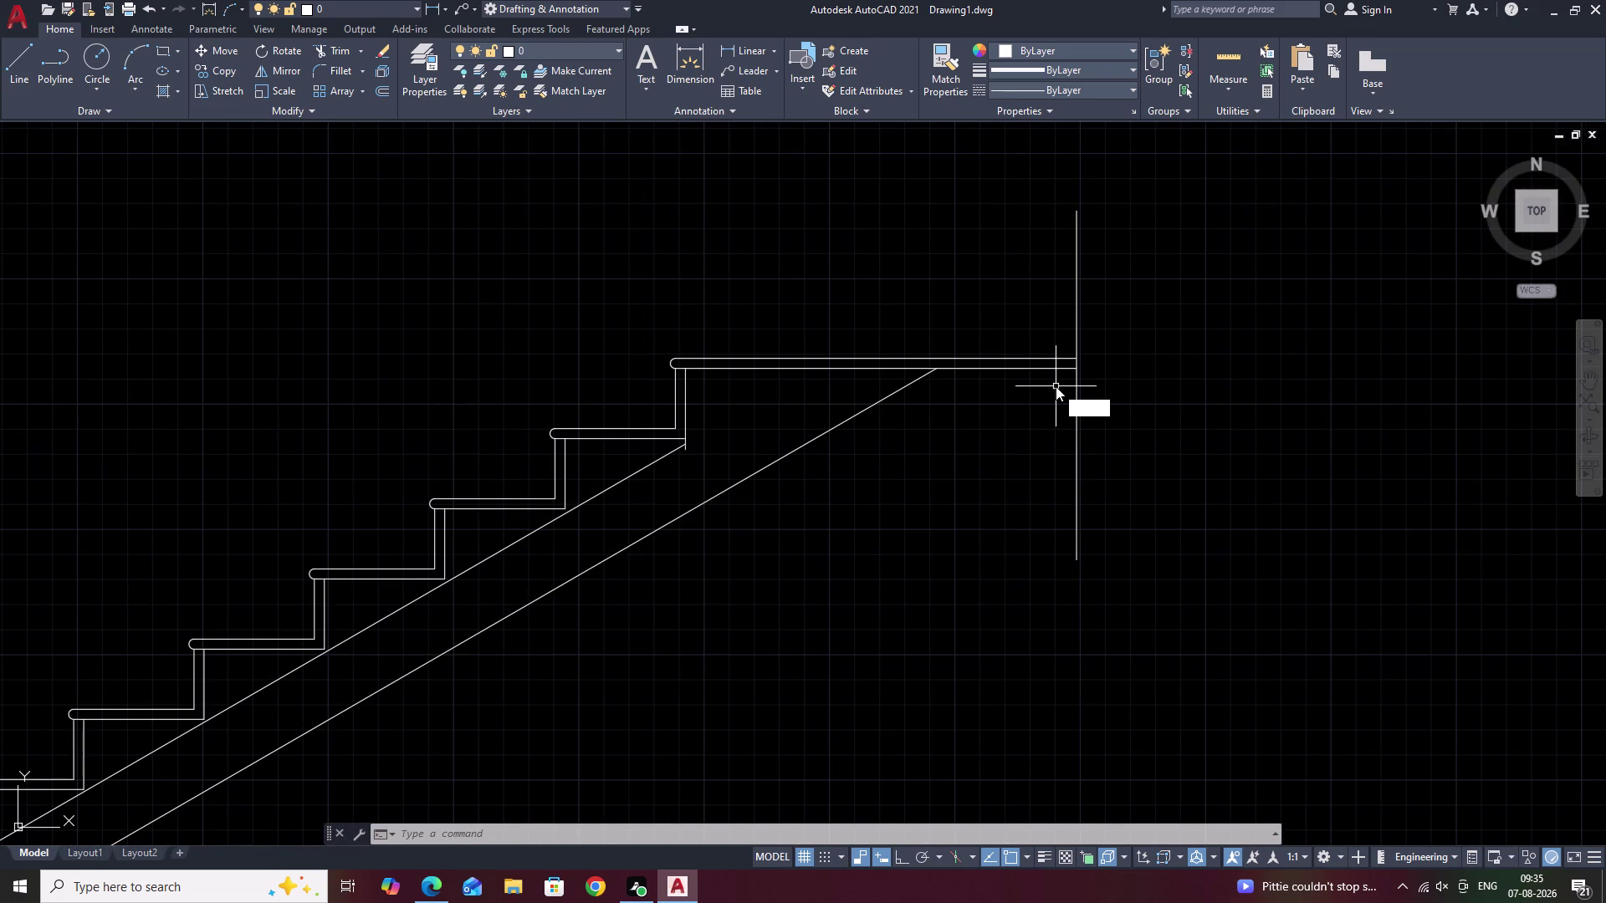
key(space)
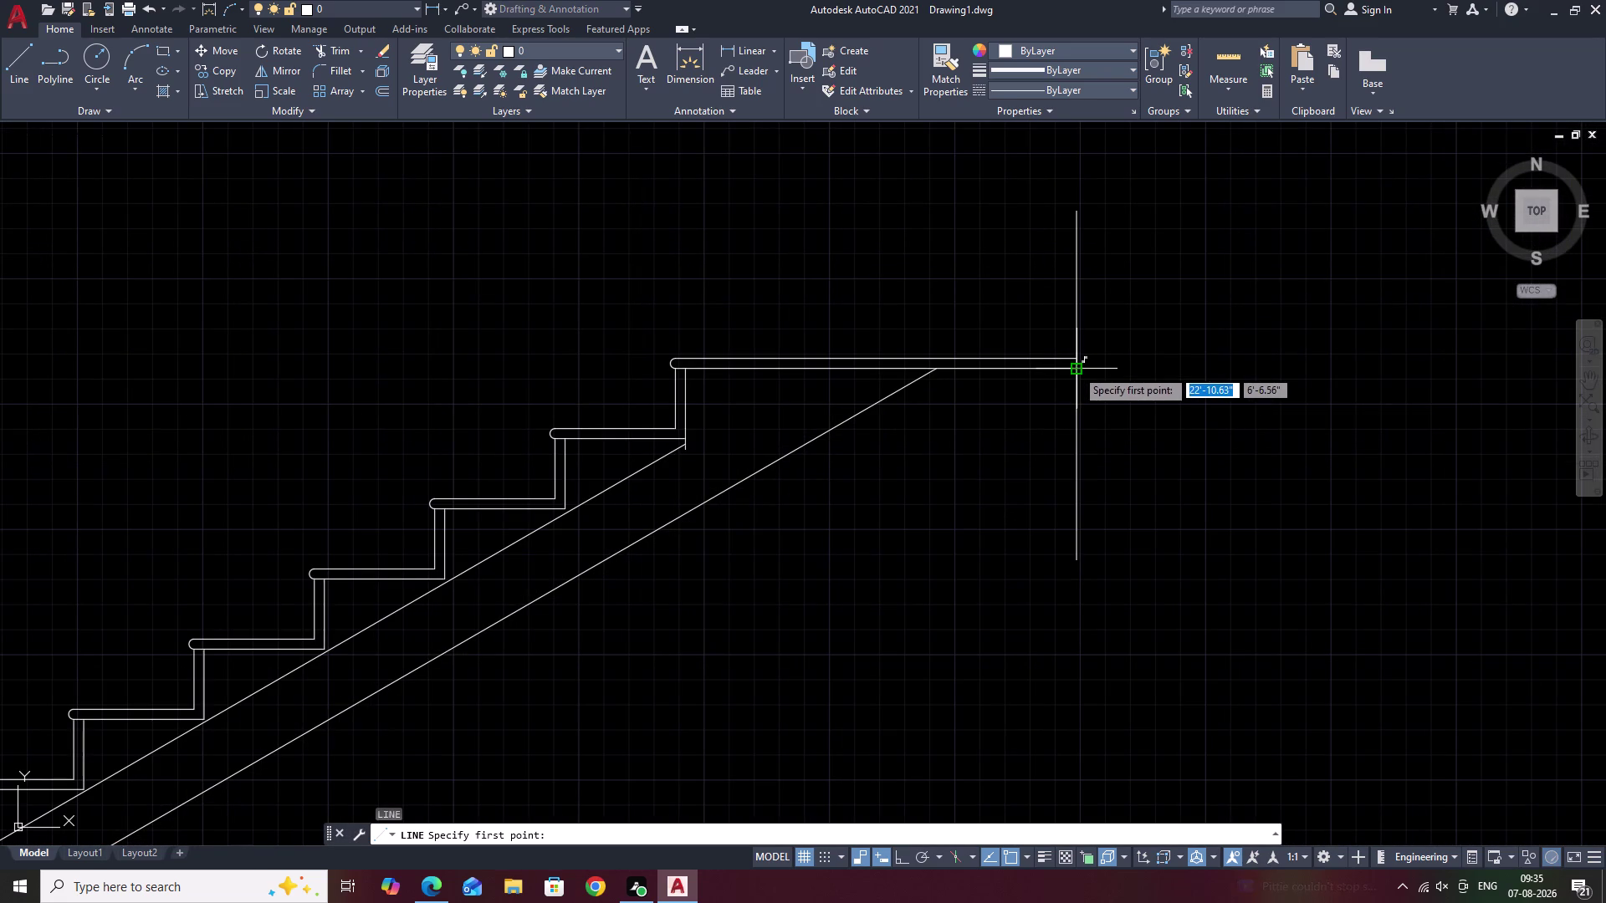
click(1075, 369)
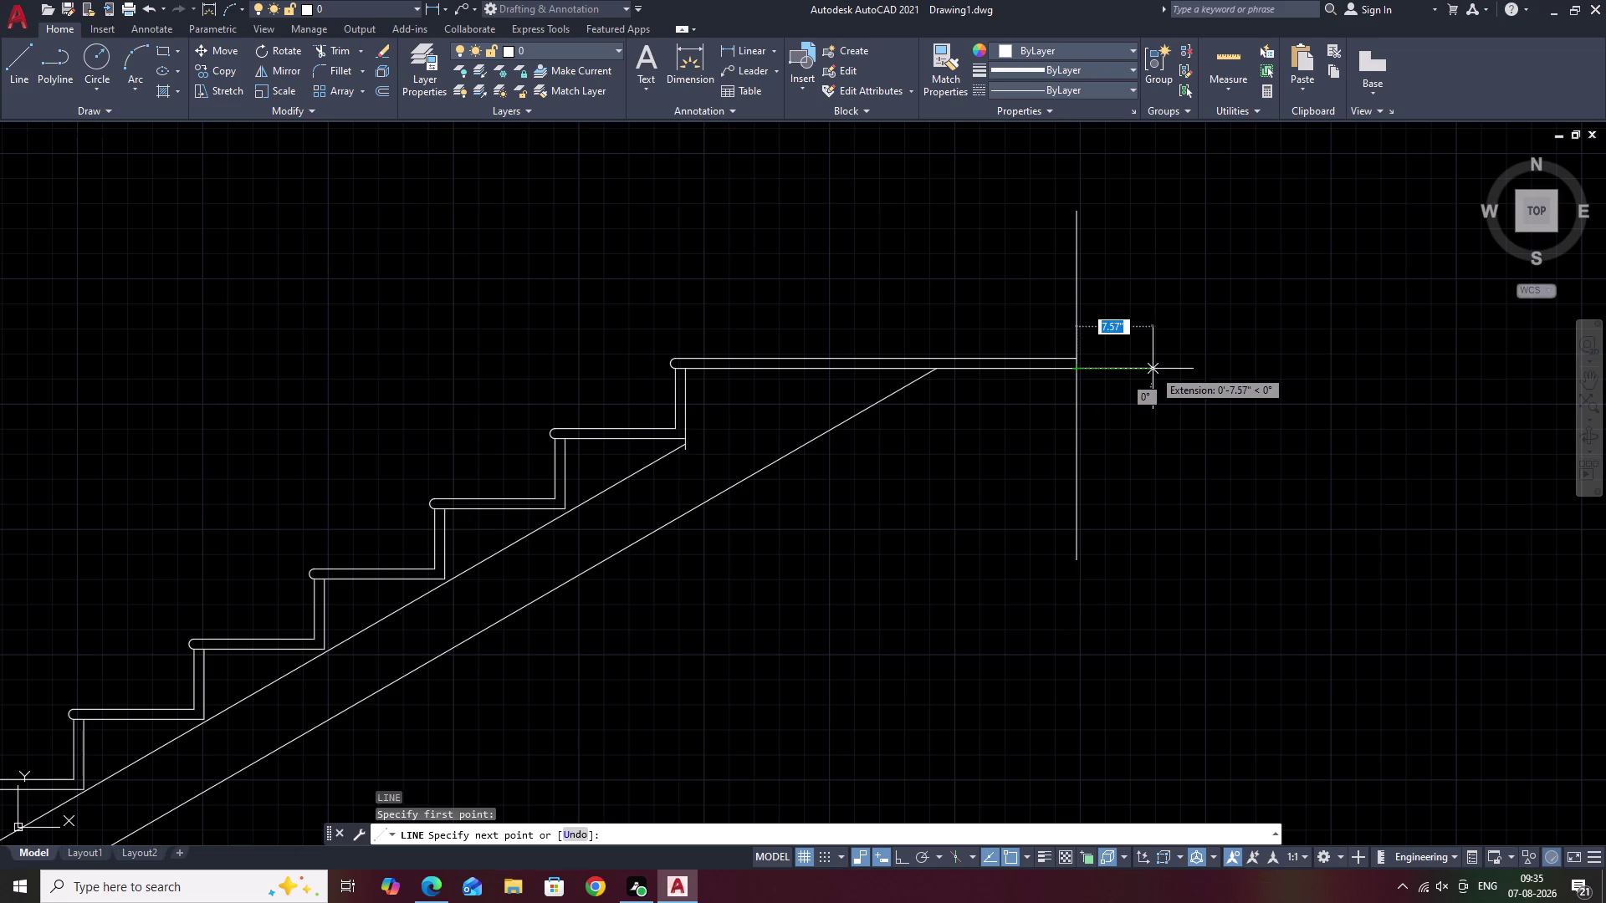
text(6)
key(space)
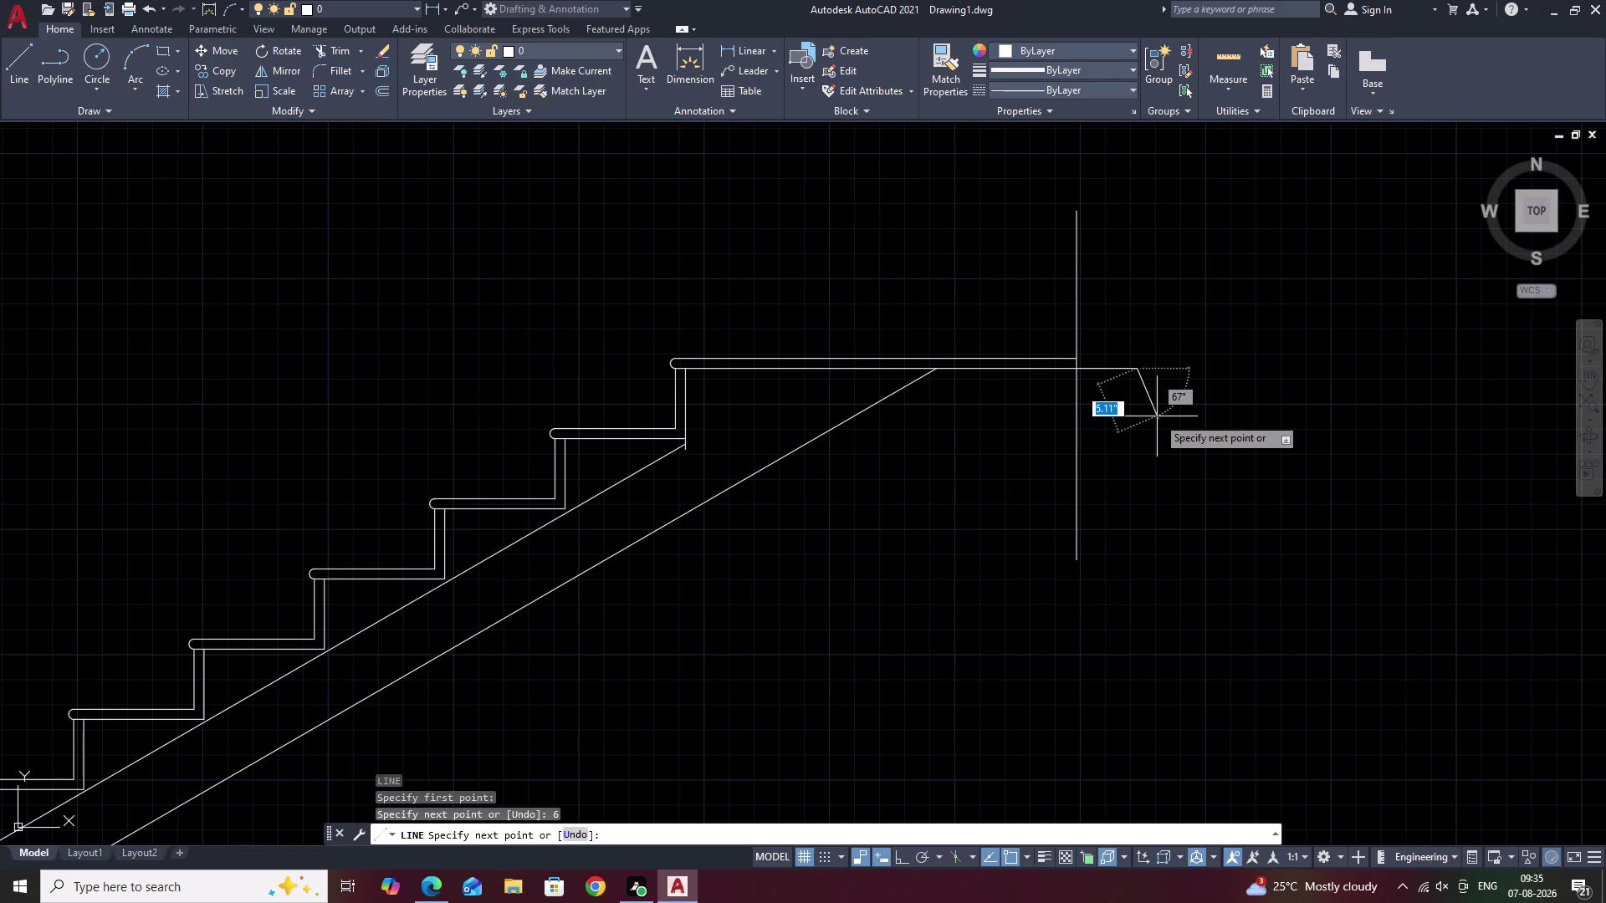
key(F8)
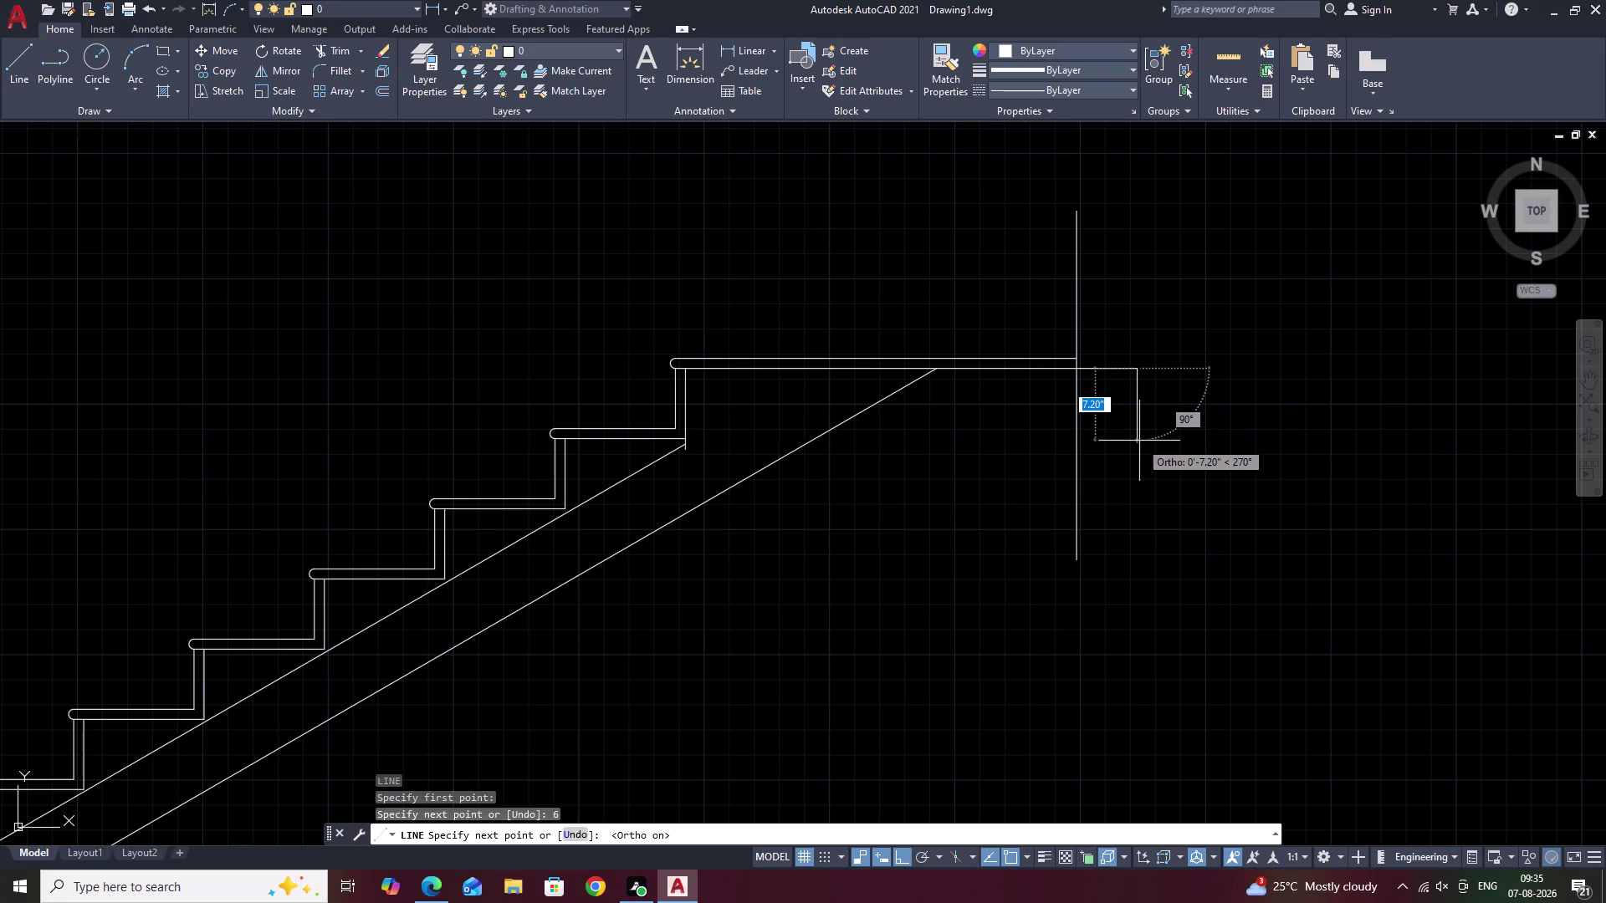
text(6)
key(space)
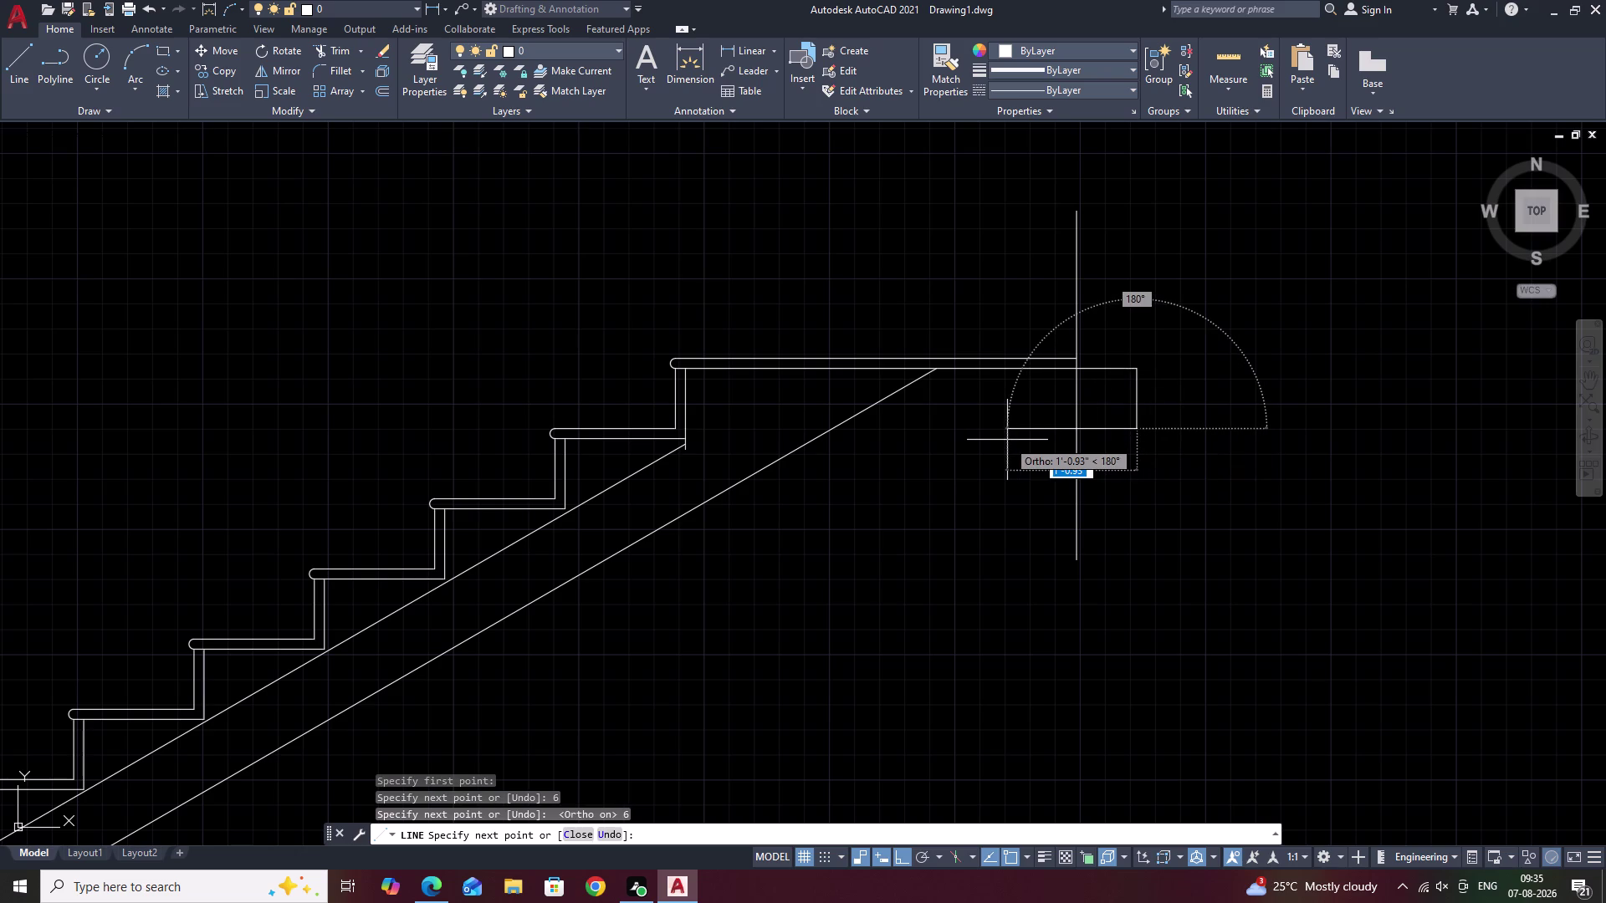
key(6)
key(space)
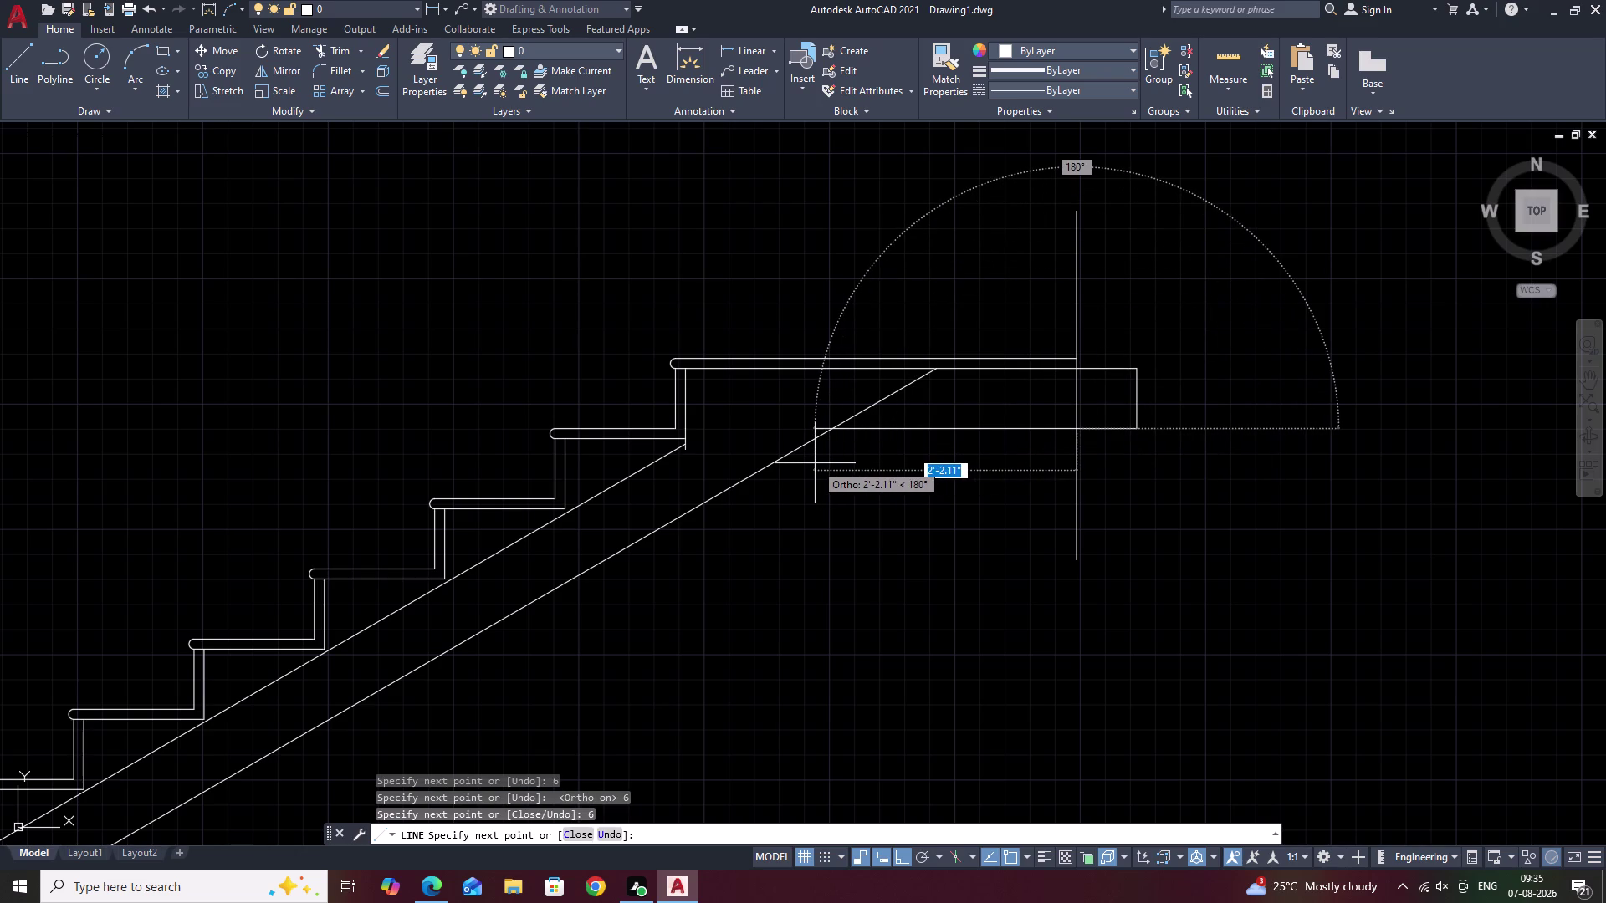
click(814, 463)
key(Escape)
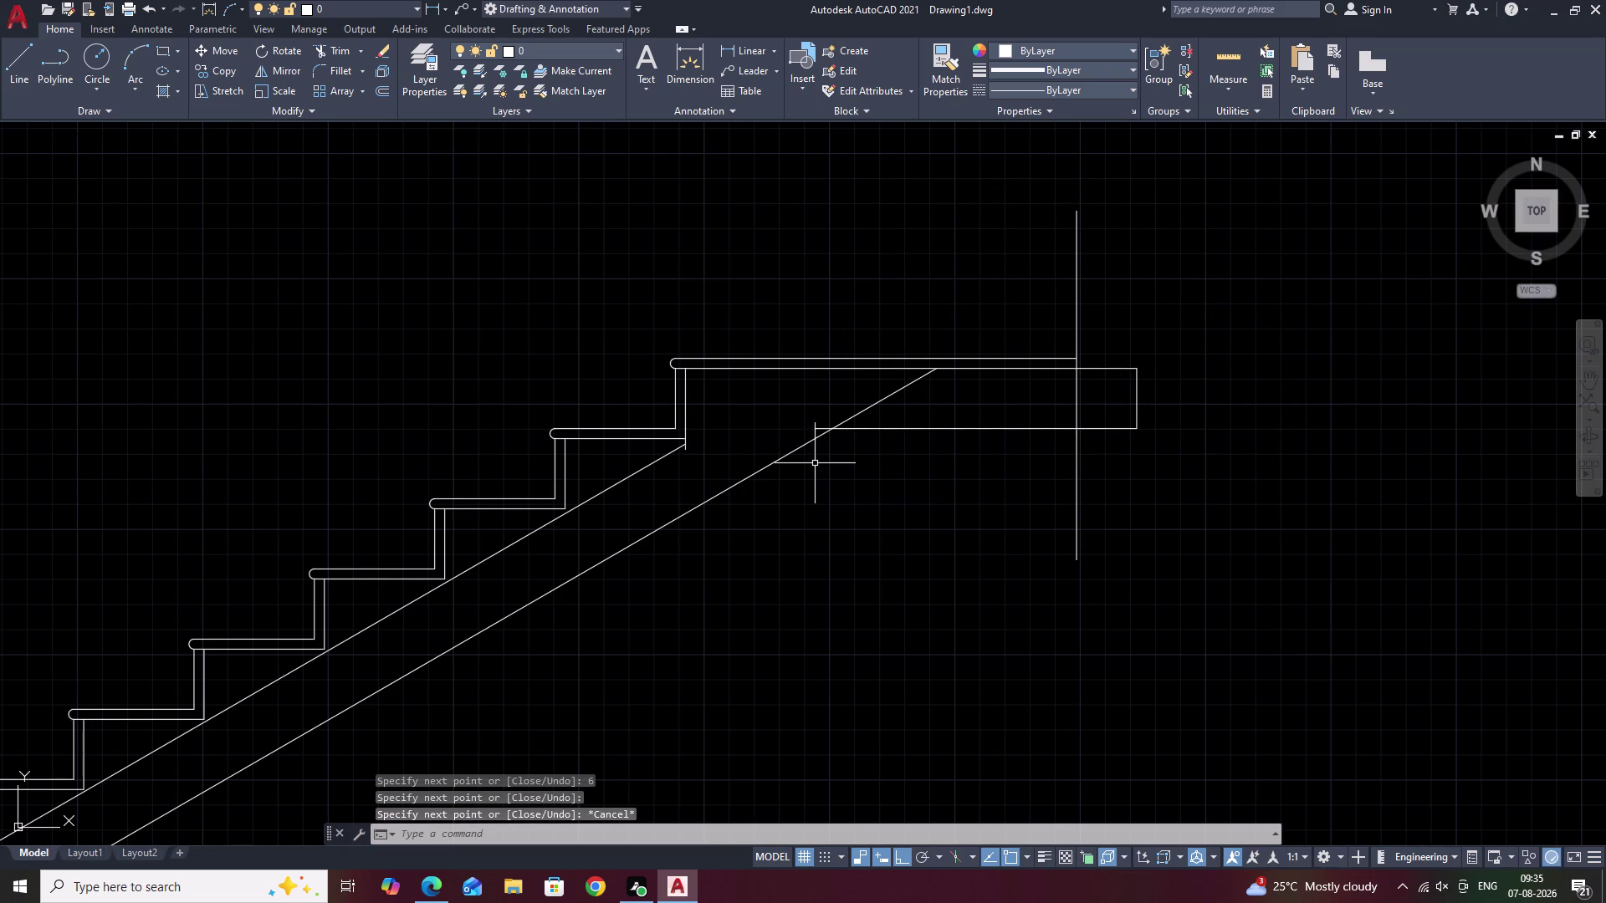
text(TR)
key(space)
Trim the overhanging ends where the lower waist line meets the landing underside.
drag(898, 411, 822, 410)
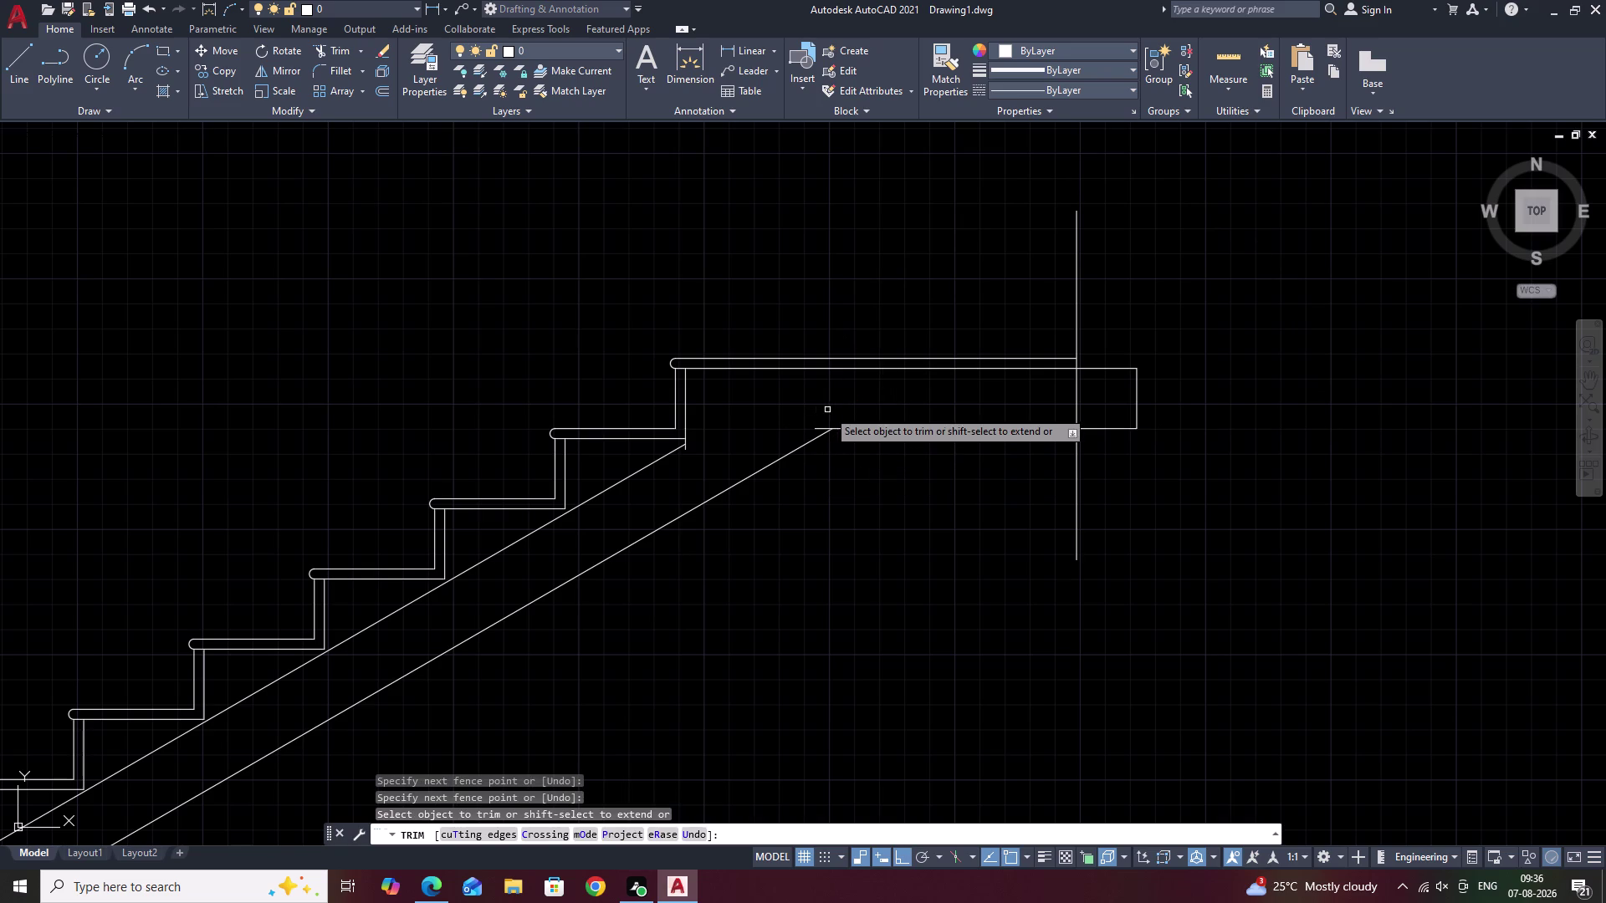
scroll(up, 3)
click(859, 441)
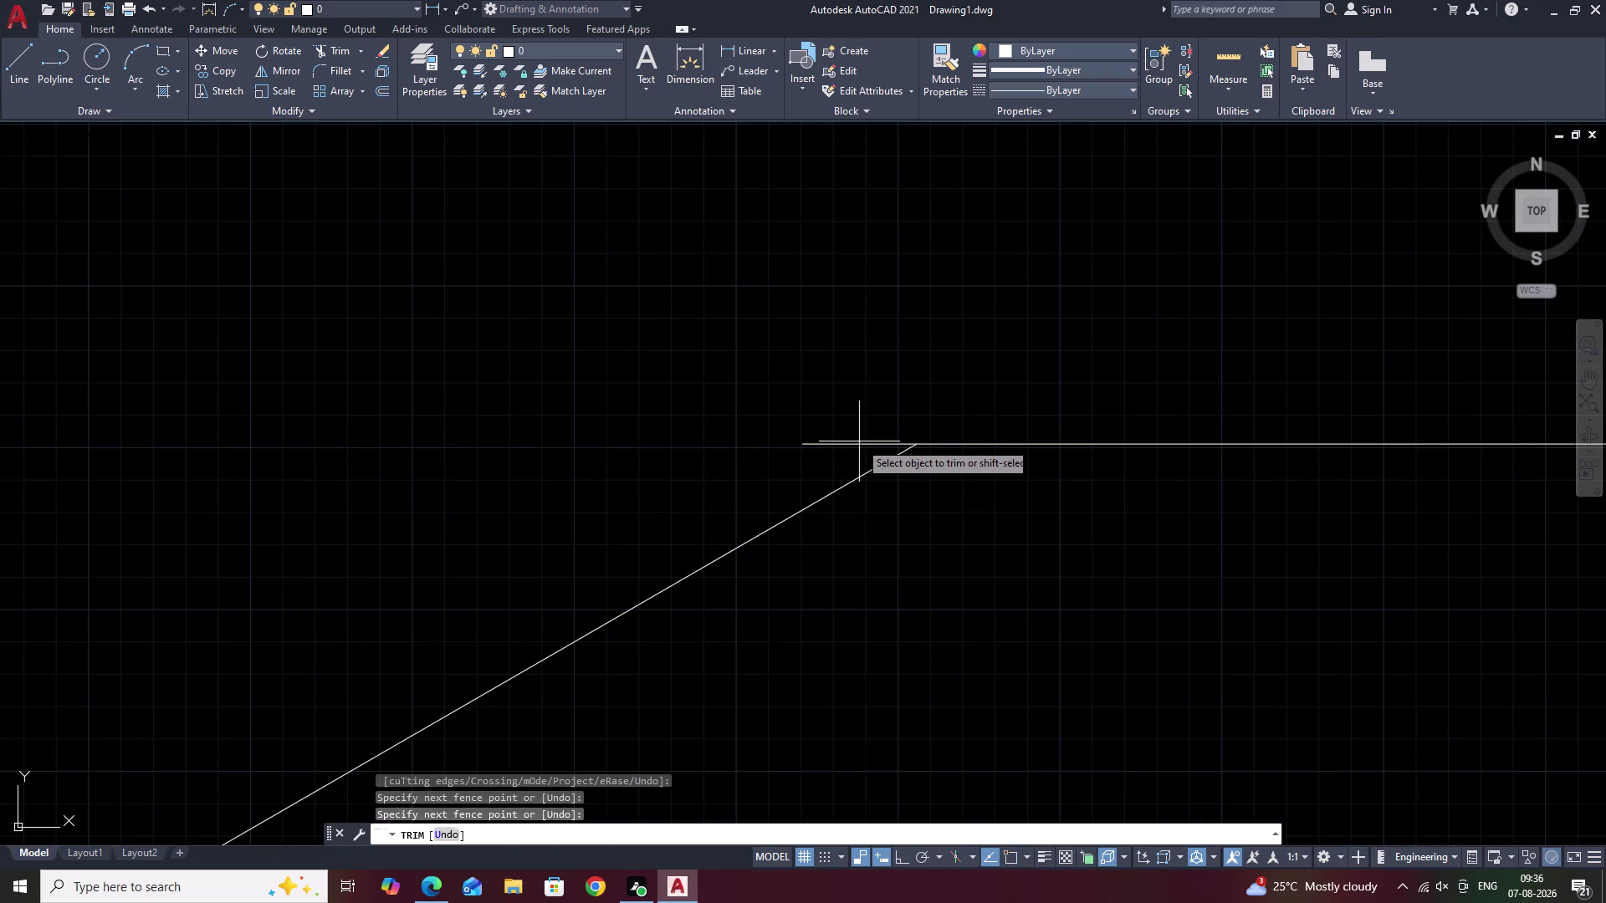
click(857, 450)
scroll(down, 3)
scroll(down, 3)
middle_drag(960, 526, 850, 559)
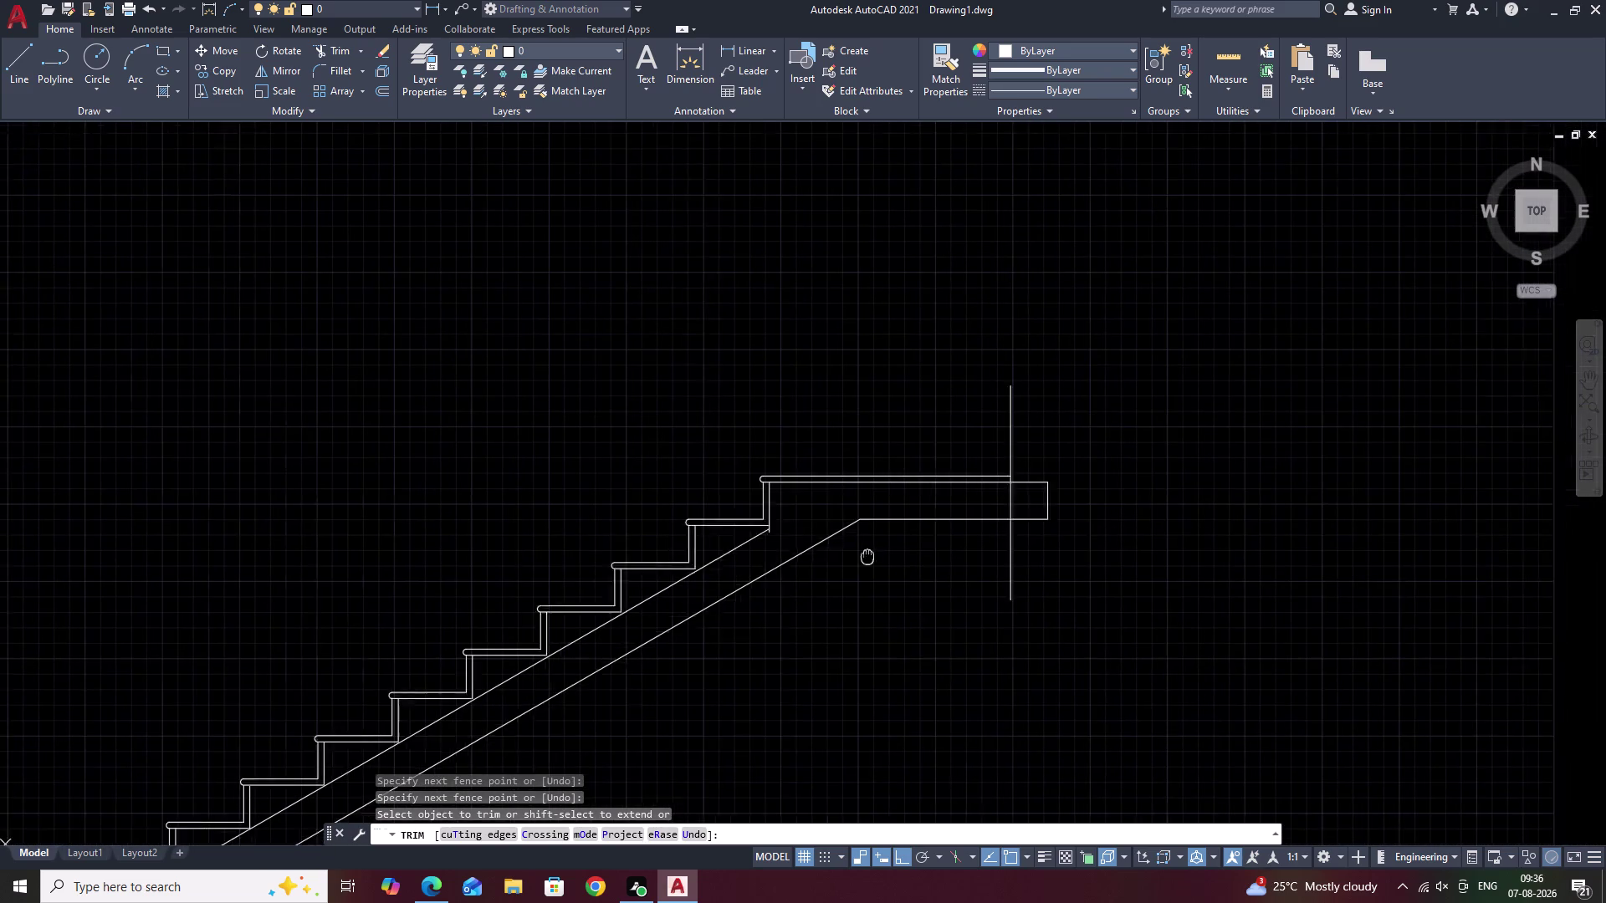
middle_drag(851, 559, 830, 561)
key(Escape)
key(o)
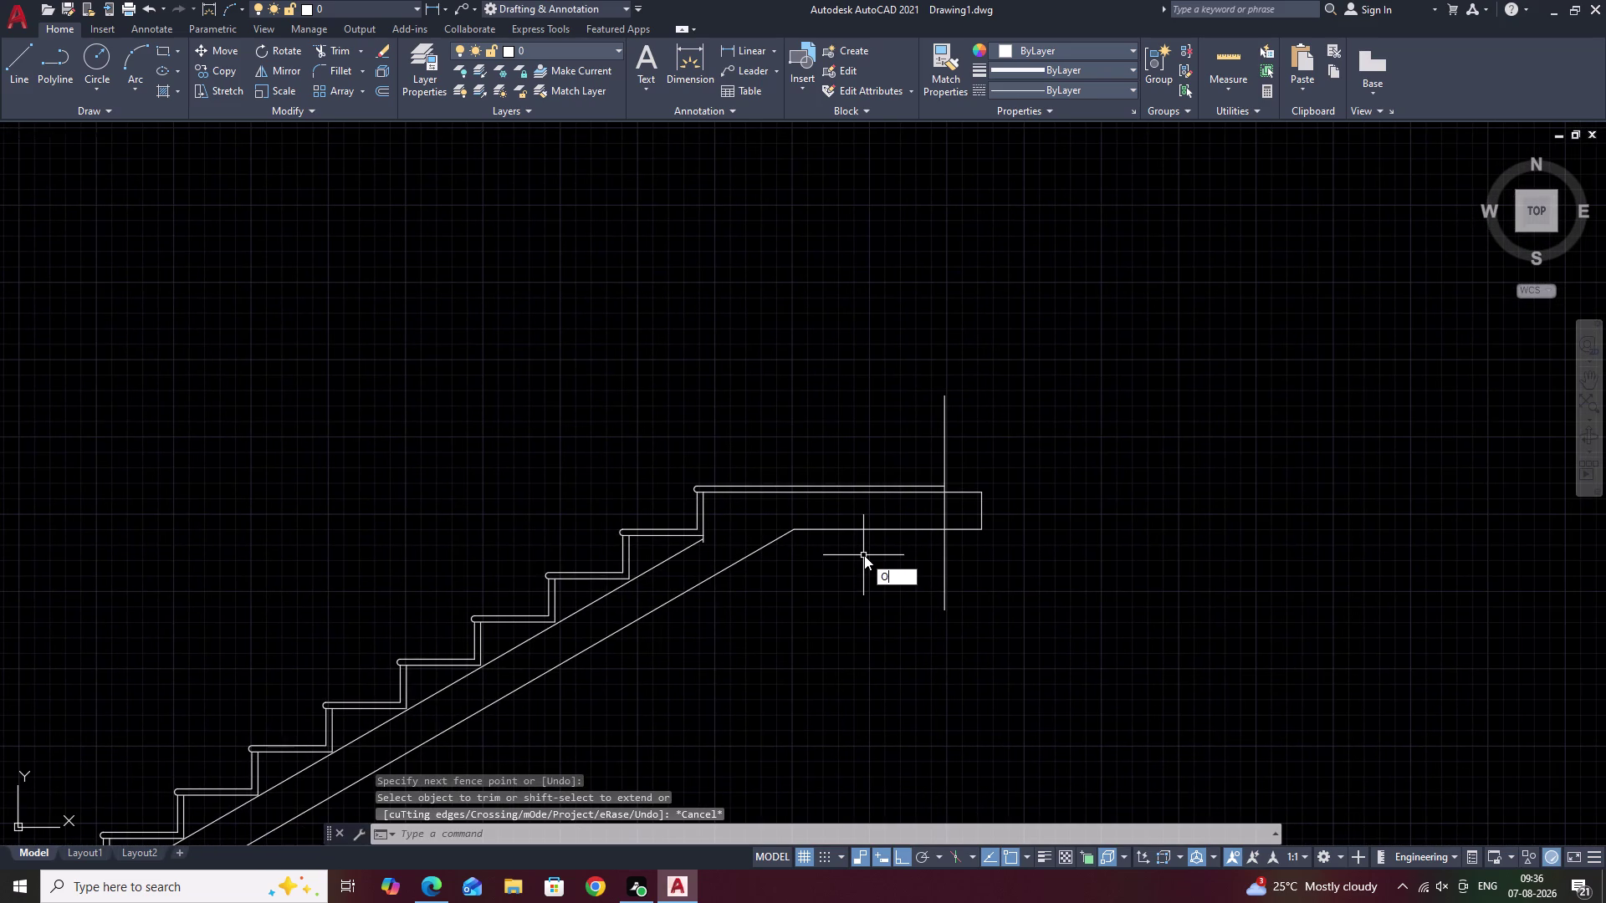
key(Escape)
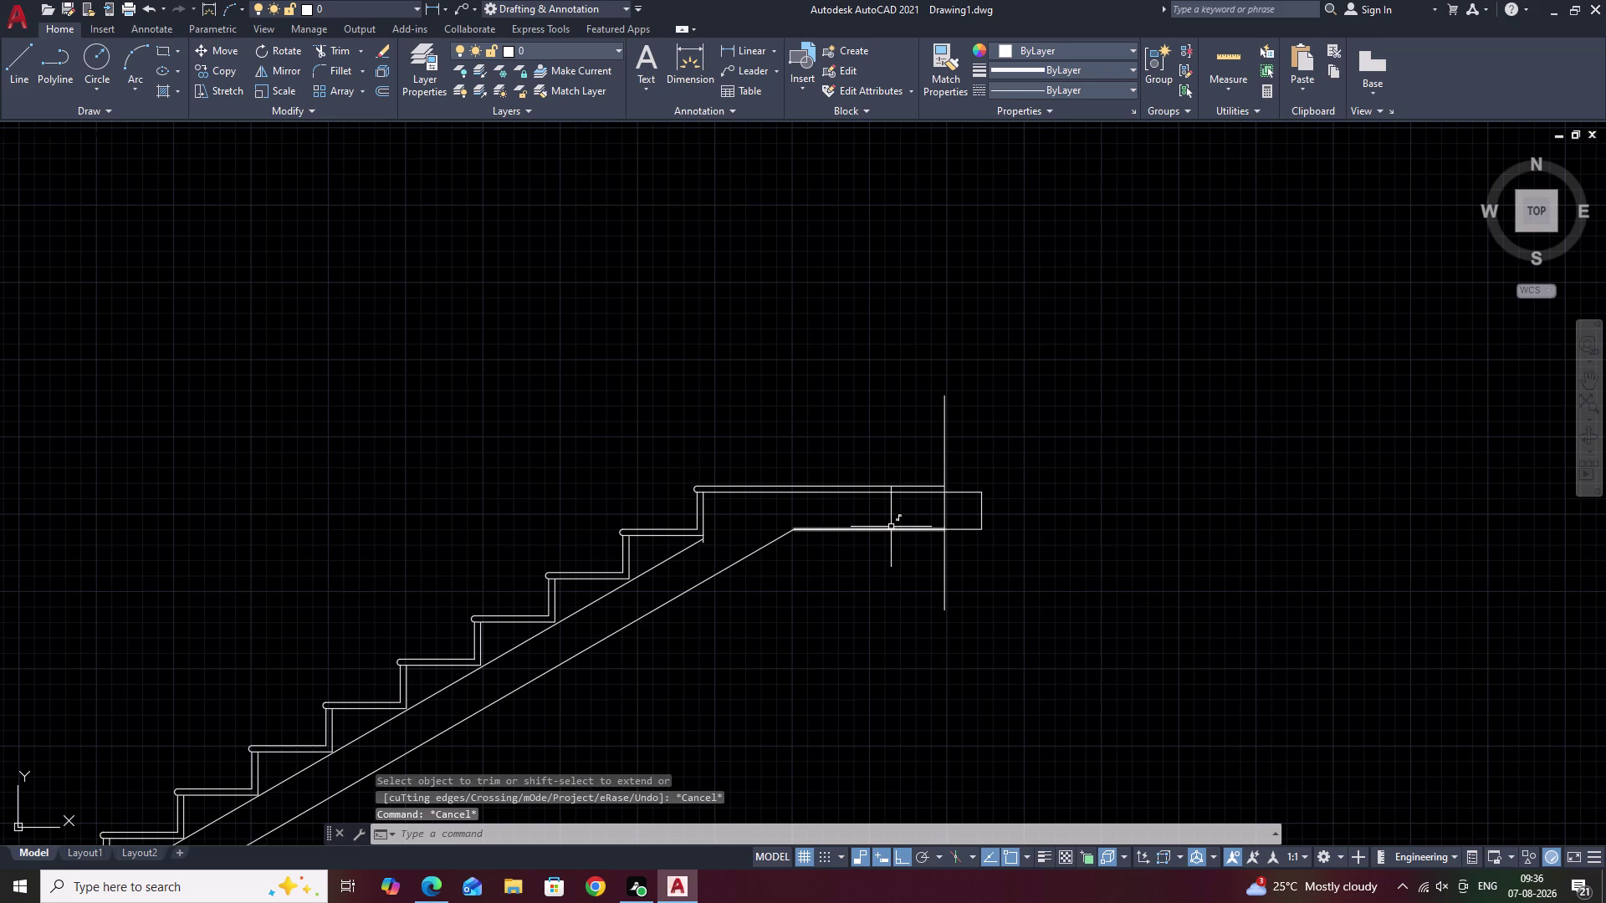
Select the lower waist line and landing underside and join them with J.
double_click(890, 526)
click(777, 546)
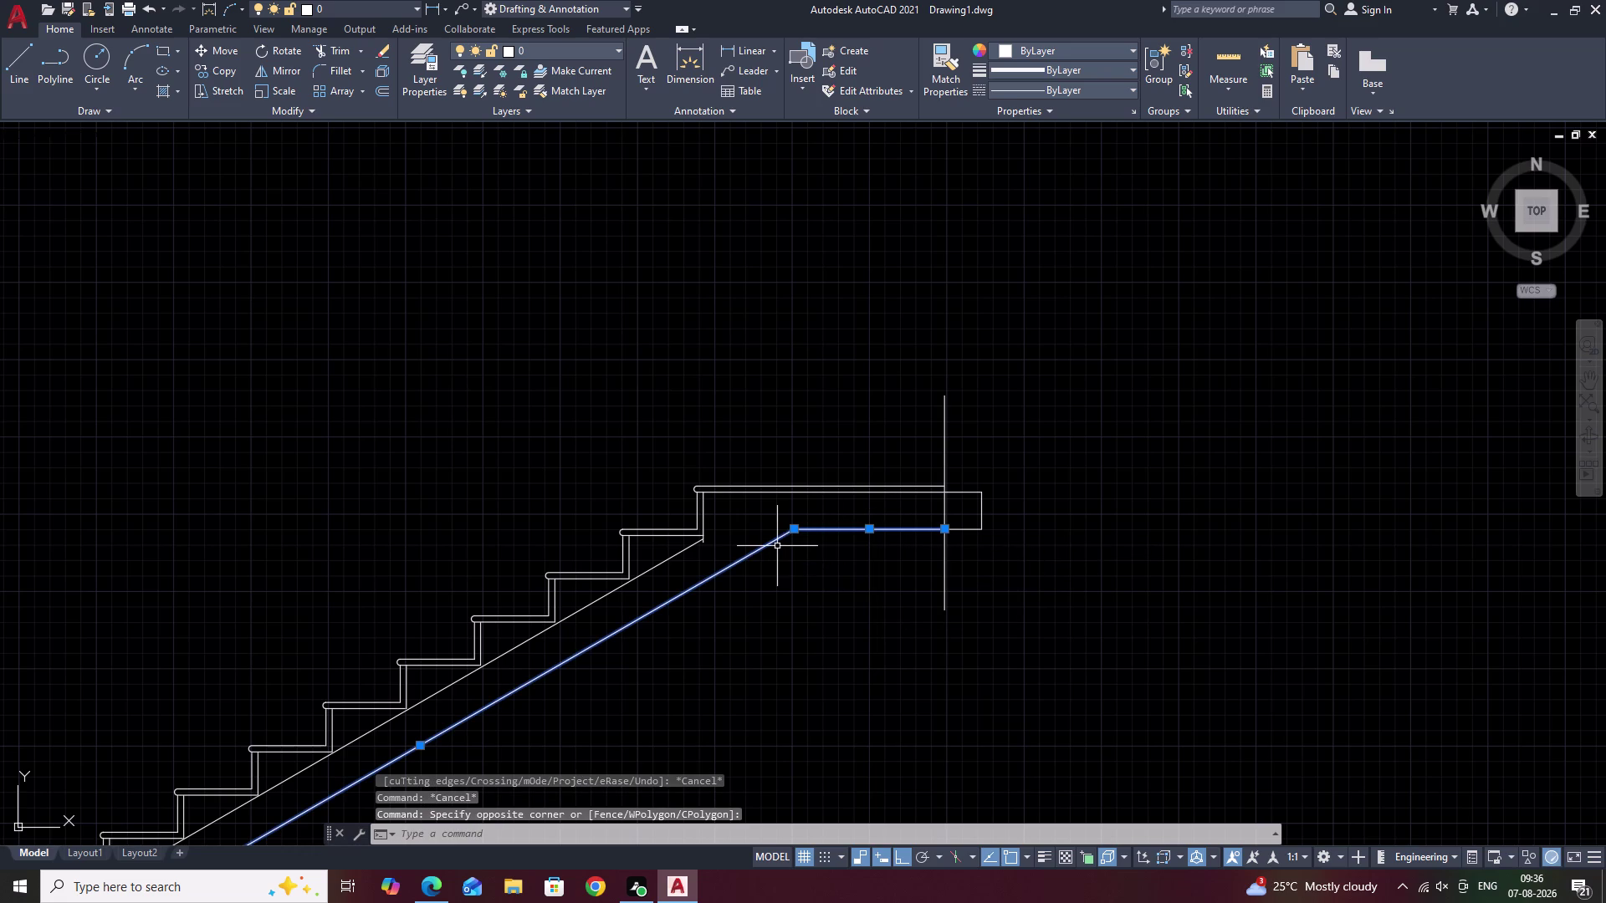
text(J)
key(space)
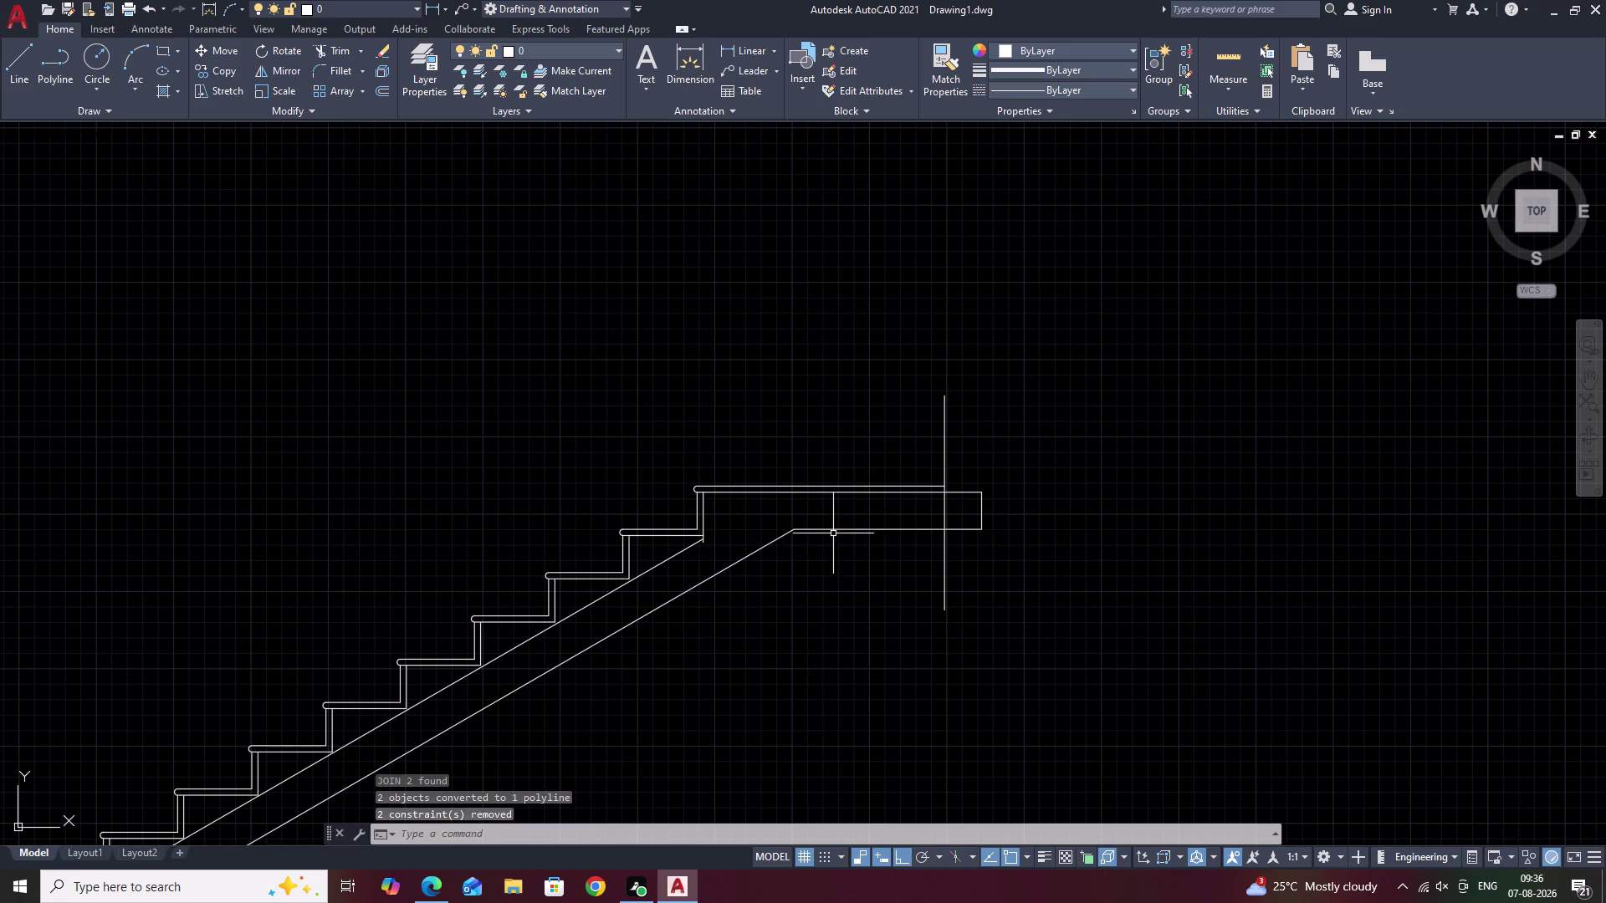
text(O)
key(space)
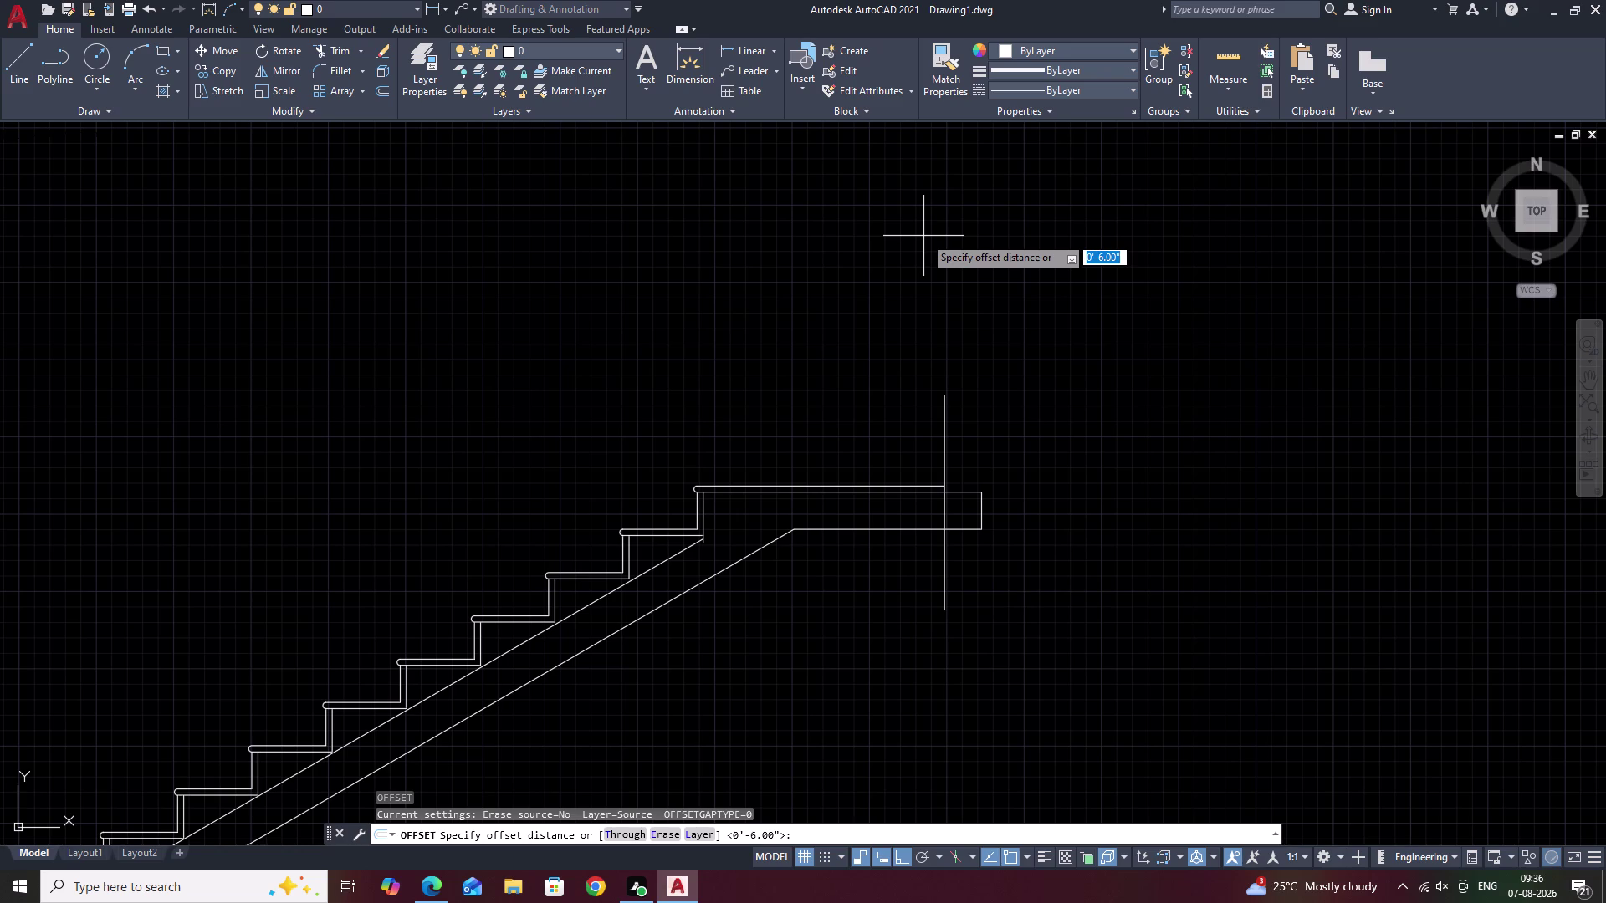
Offset the joined waist-and-landing polyline 0.75 units to its underside.
text(.75)
key(space)
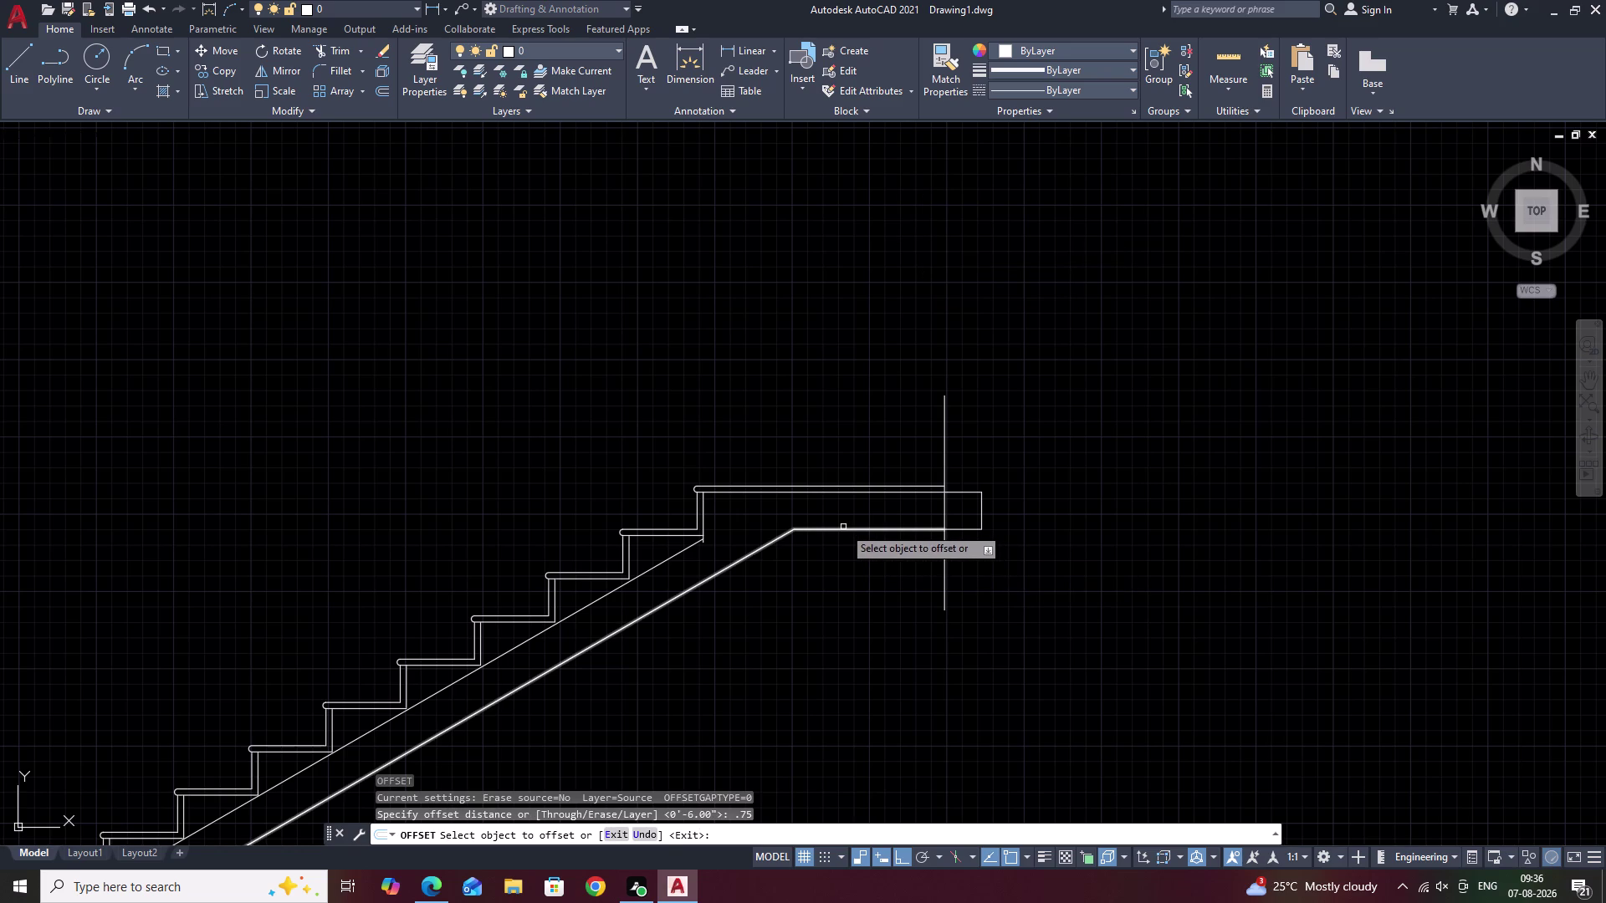
click(843, 529)
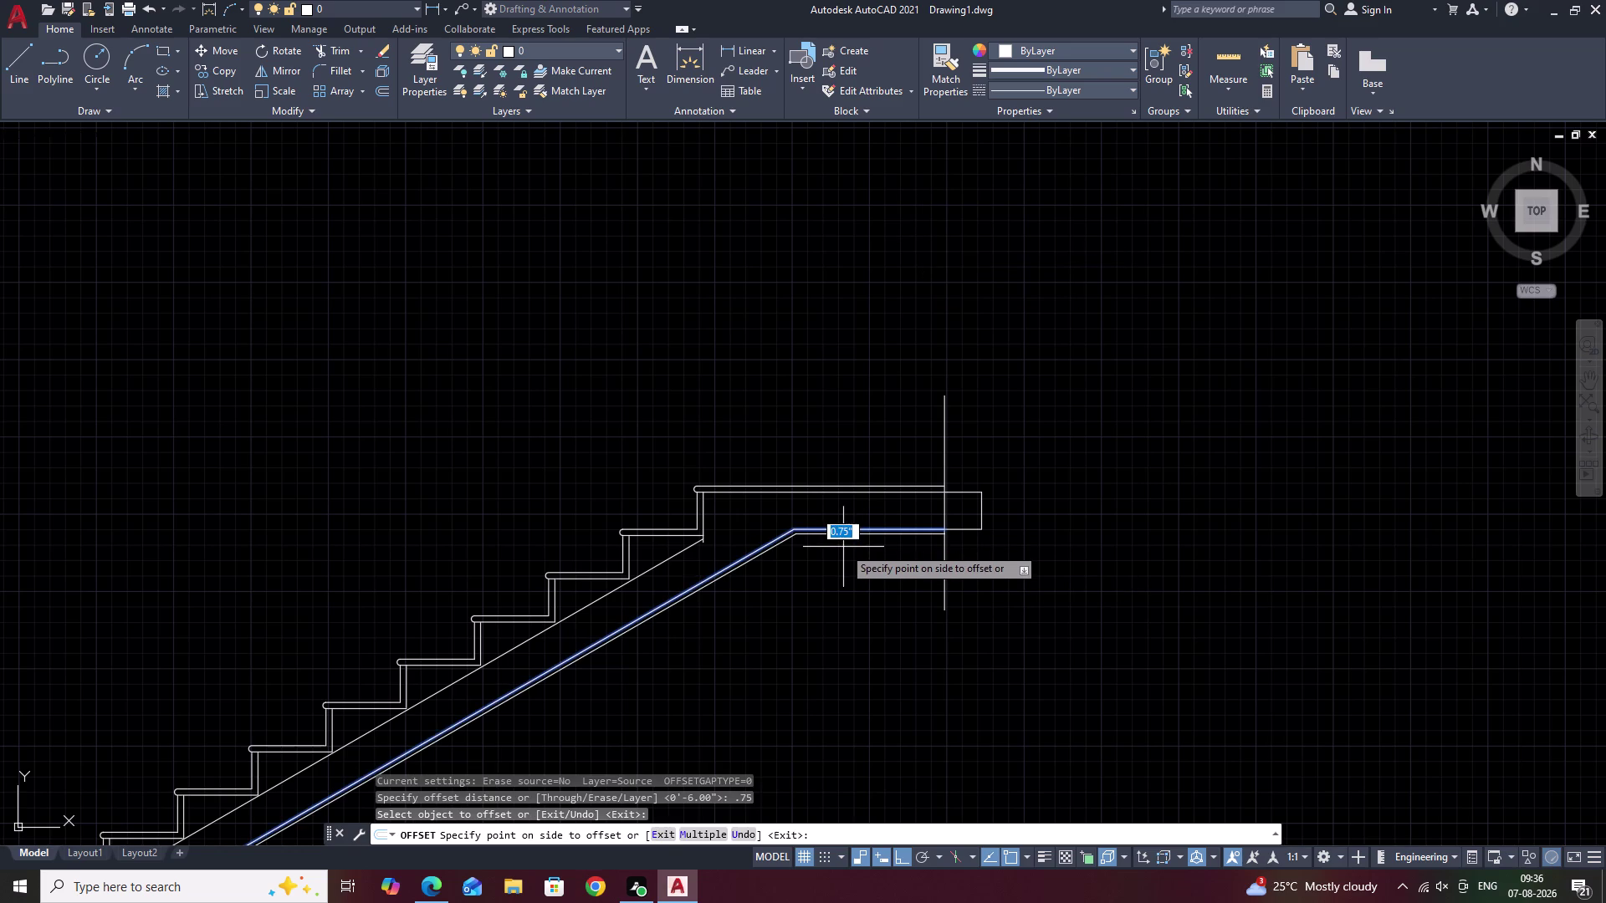
click(843, 547)
middle_drag(786, 549, 1067, 426)
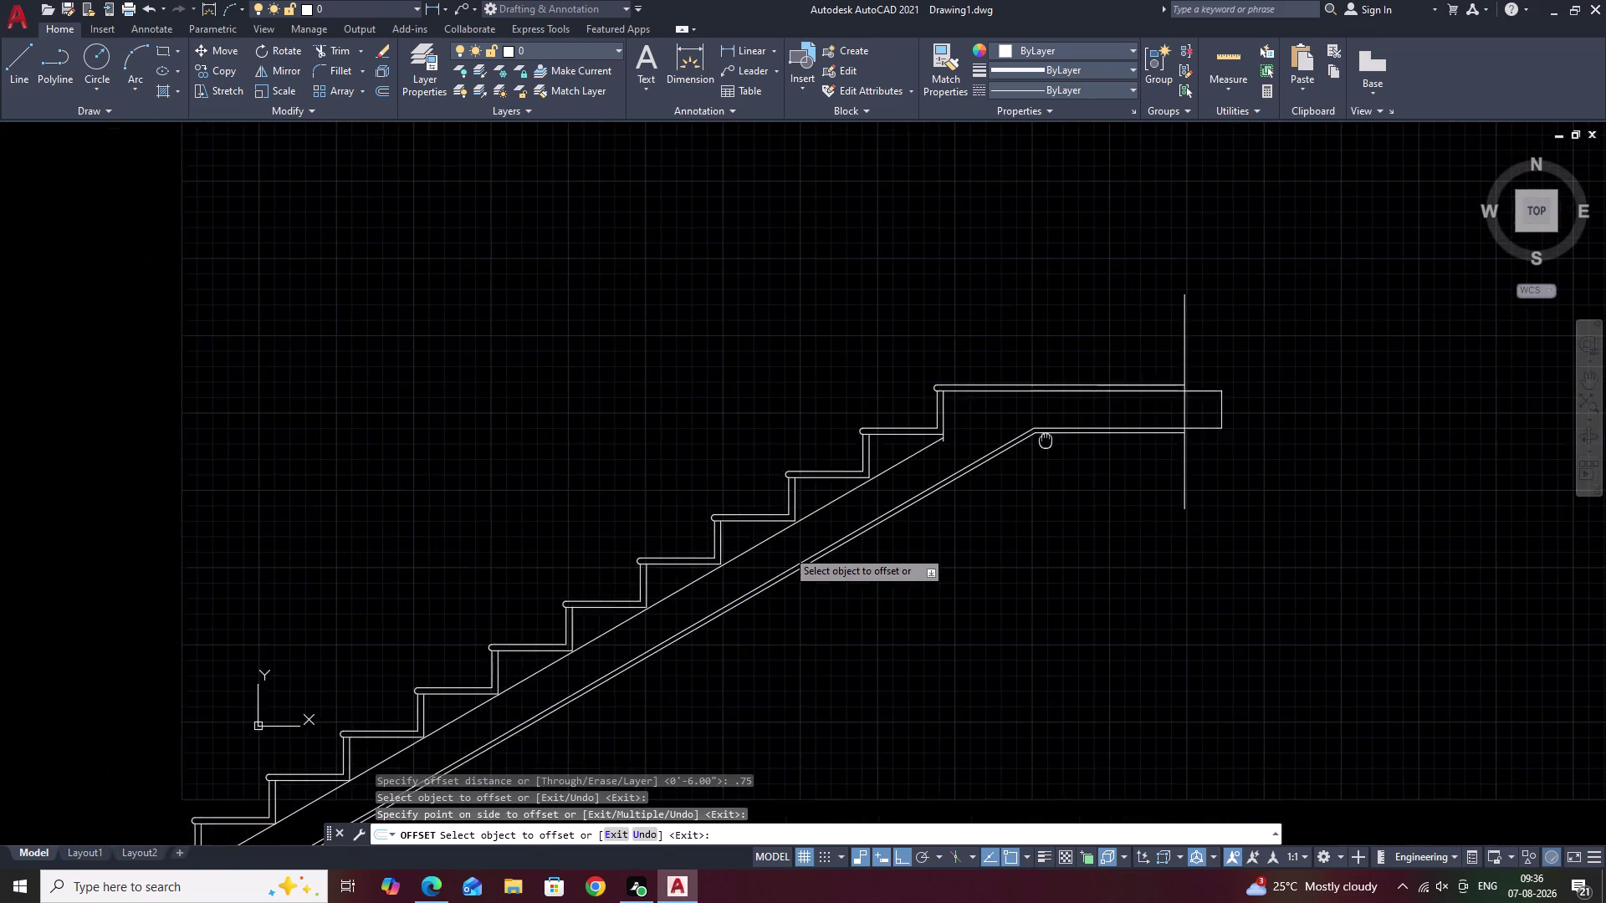
middle_drag(1067, 426, 1068, 426)
scroll(down, 3)
middle_drag(1040, 522, 1053, 495)
key(Escape)
scroll(up, 3)
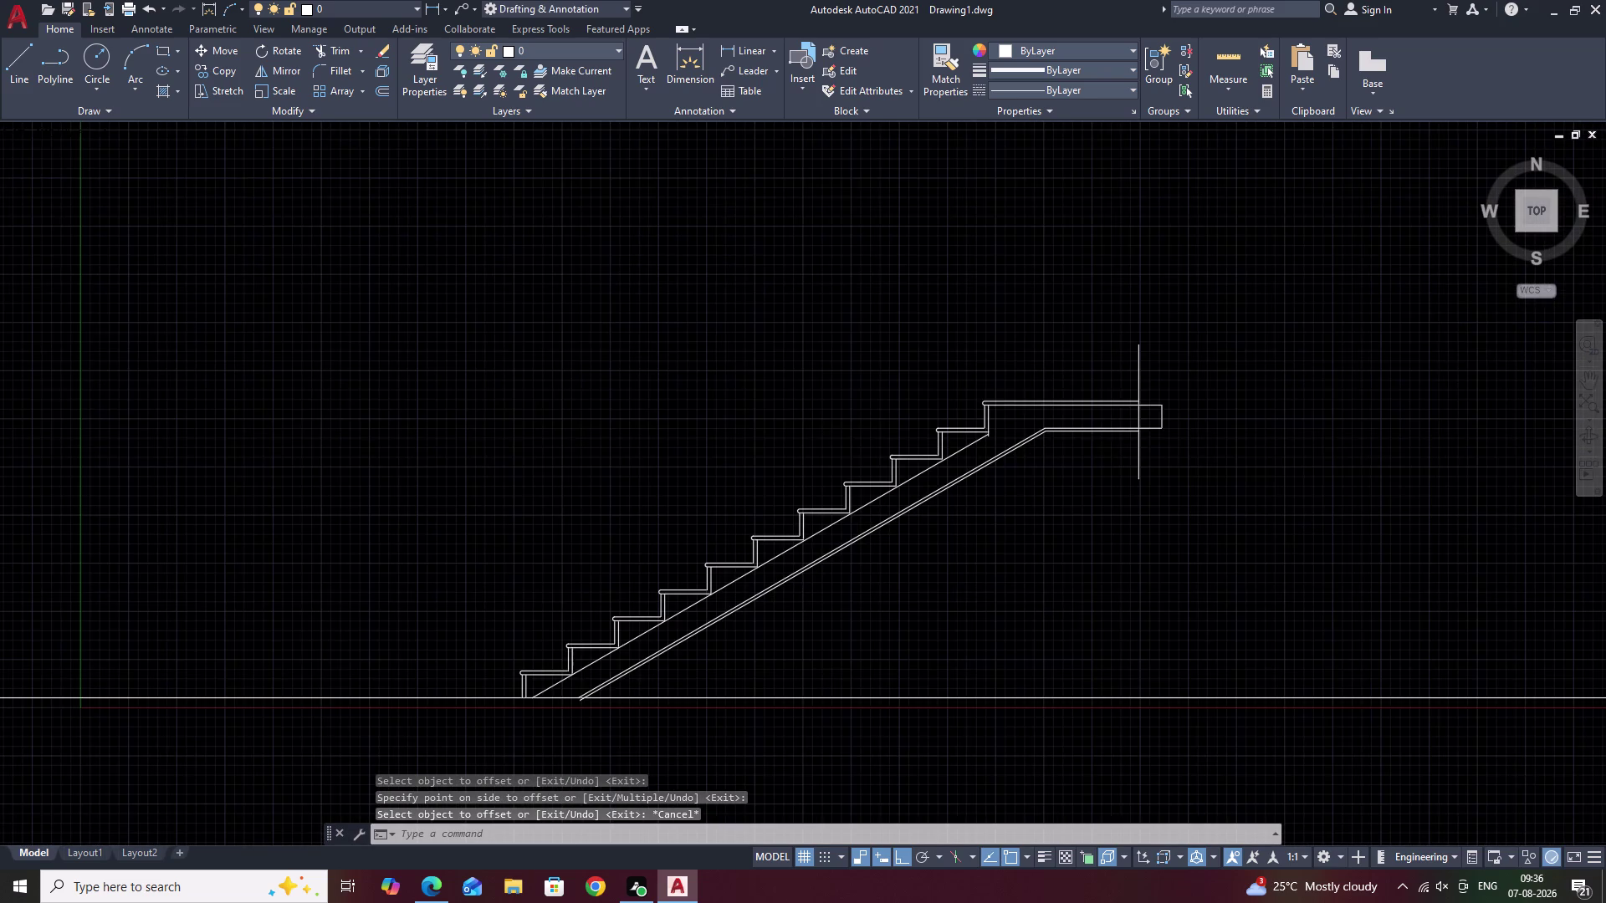
middle_drag(1099, 479, 1042, 485)
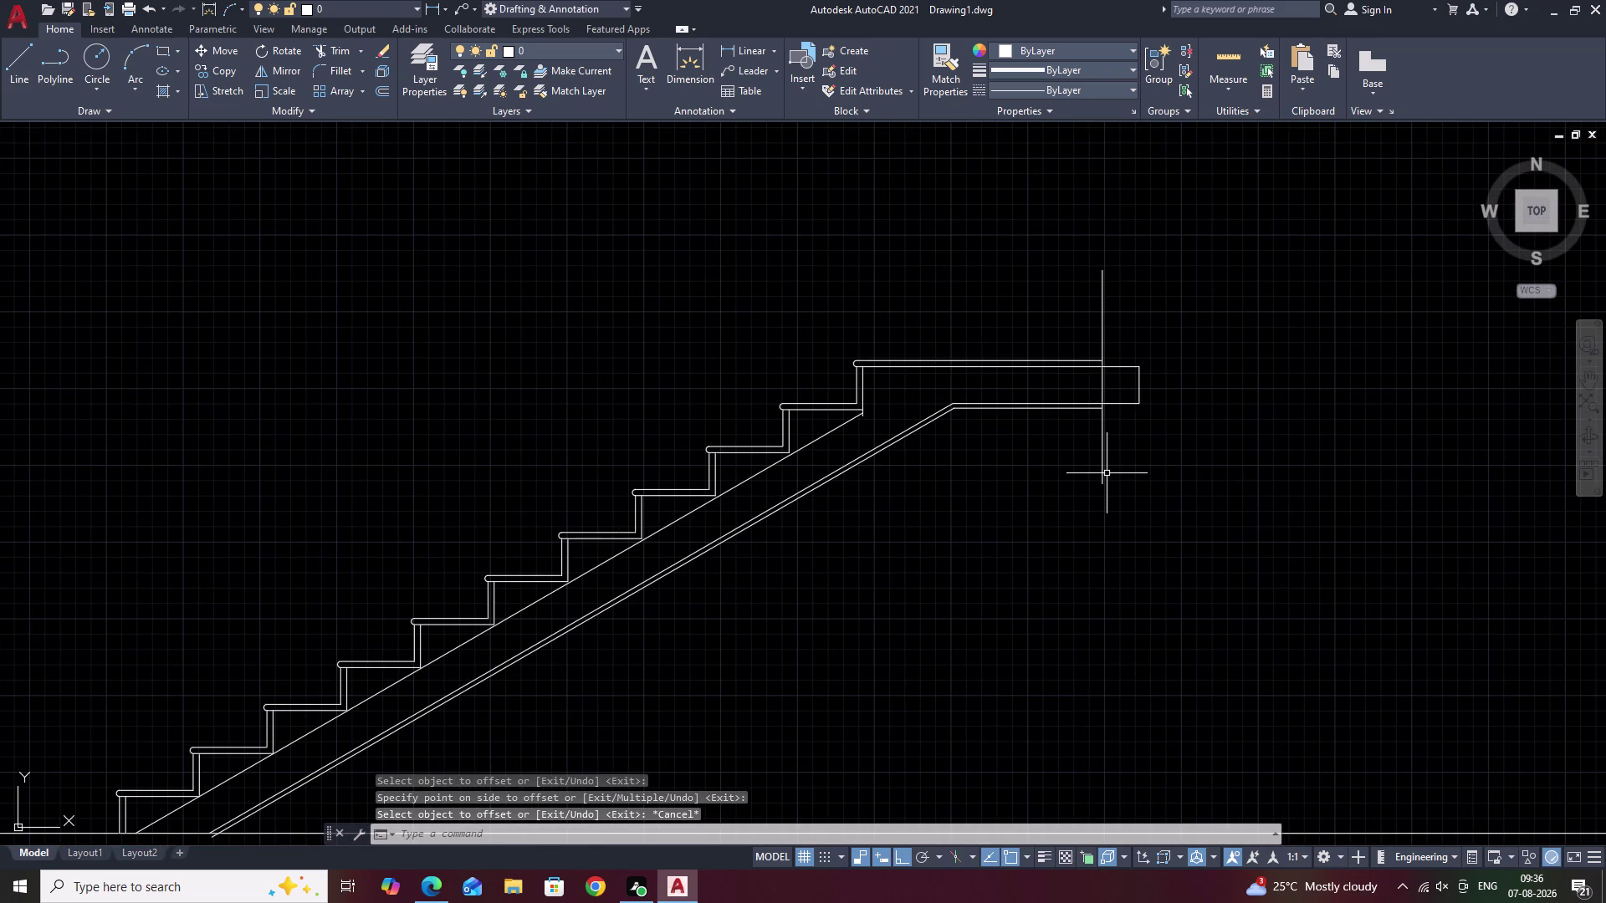
text(EX)
key(space)
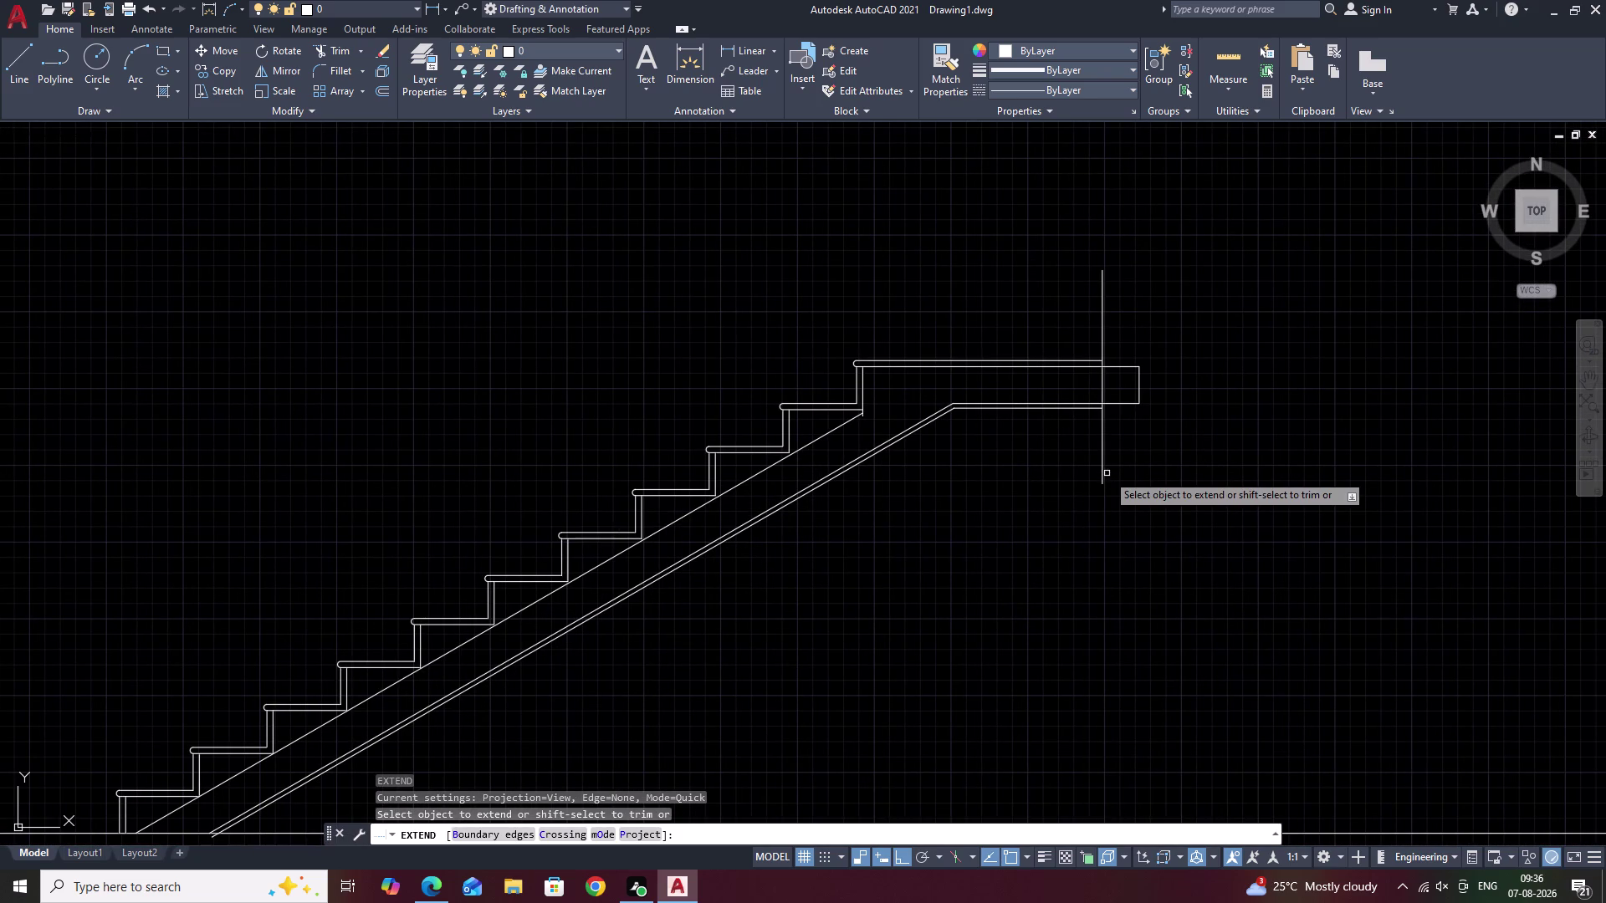